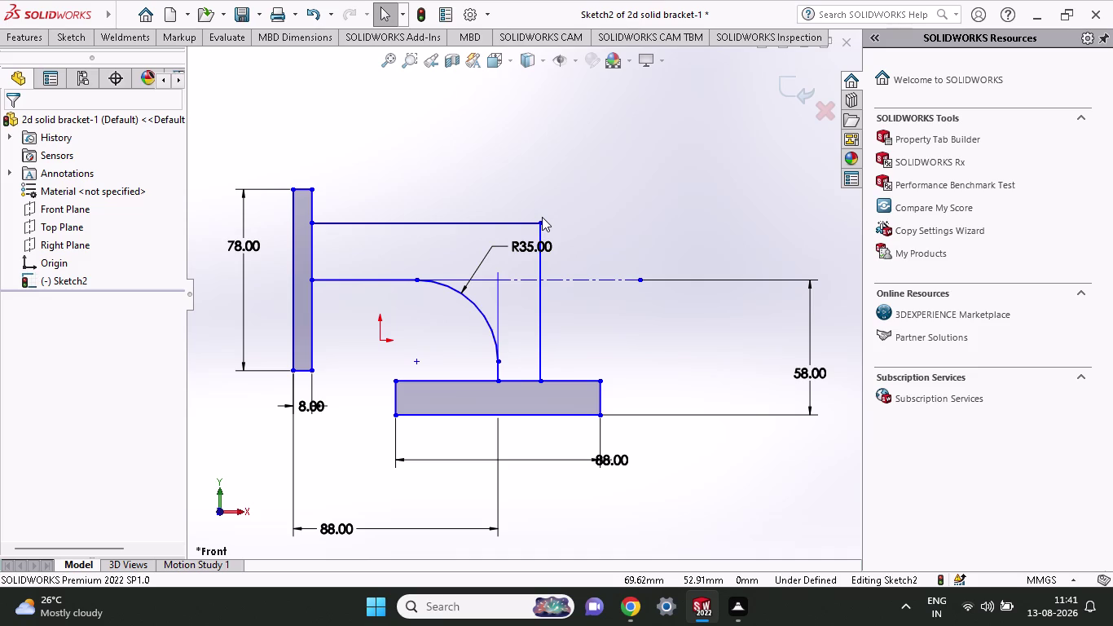
Dimension the upper arm line 13 mm above the centreline.
click(75, 36)
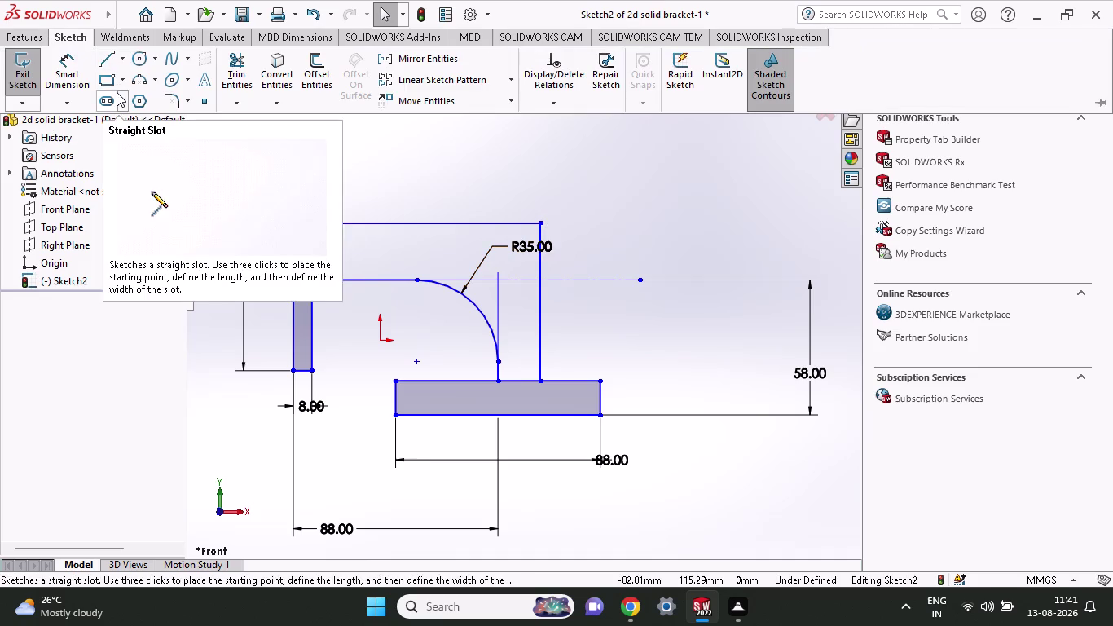
click(180, 100)
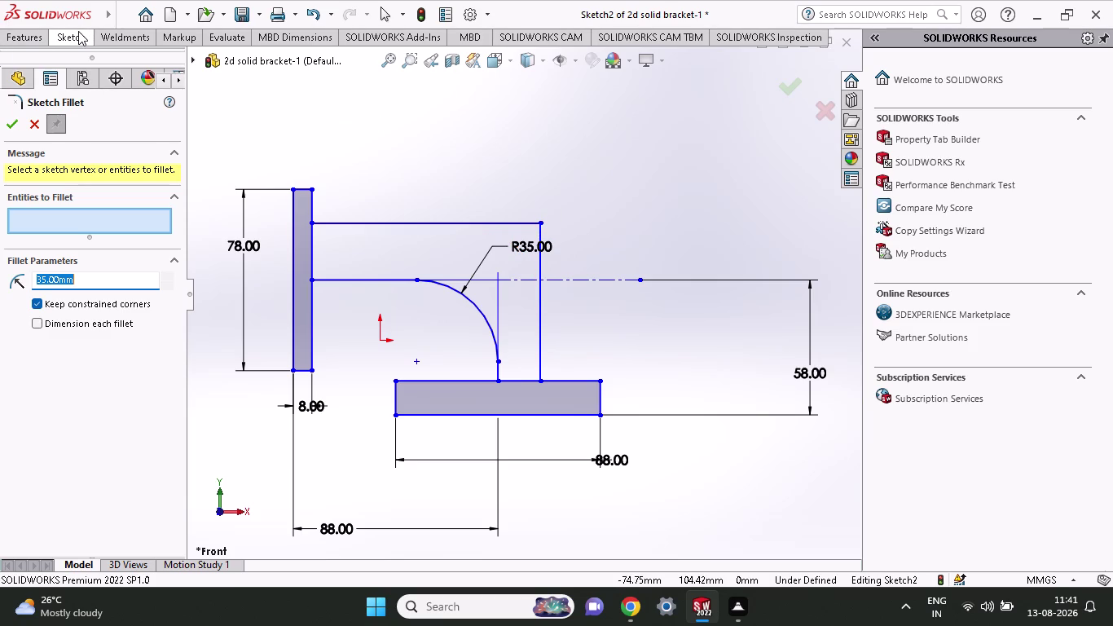
click(55, 37)
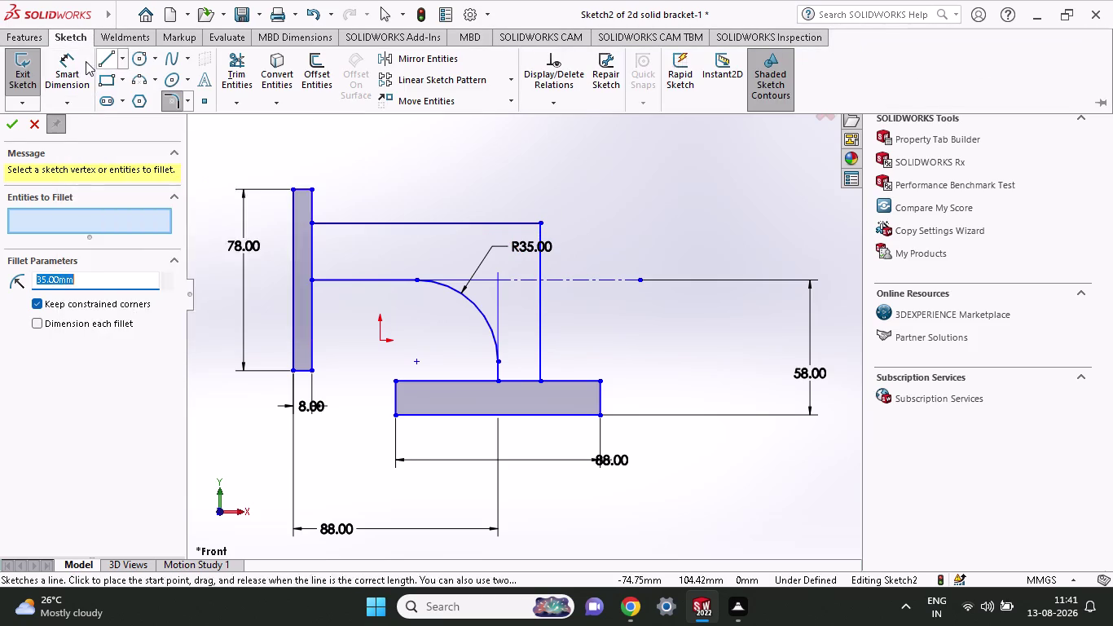
click(56, 62)
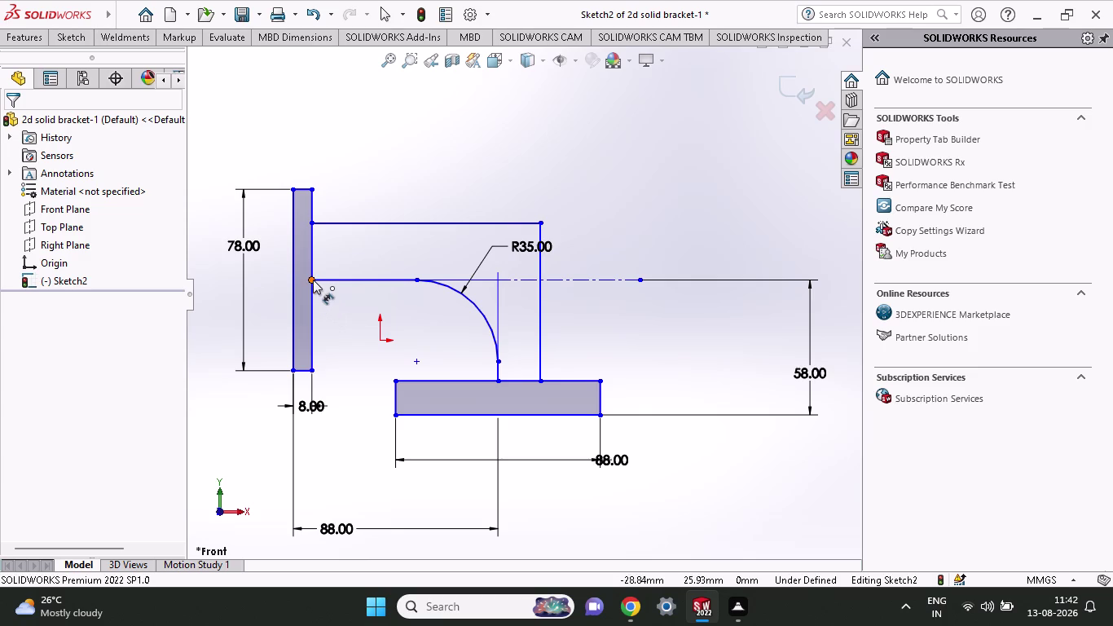
click(313, 279)
click(313, 226)
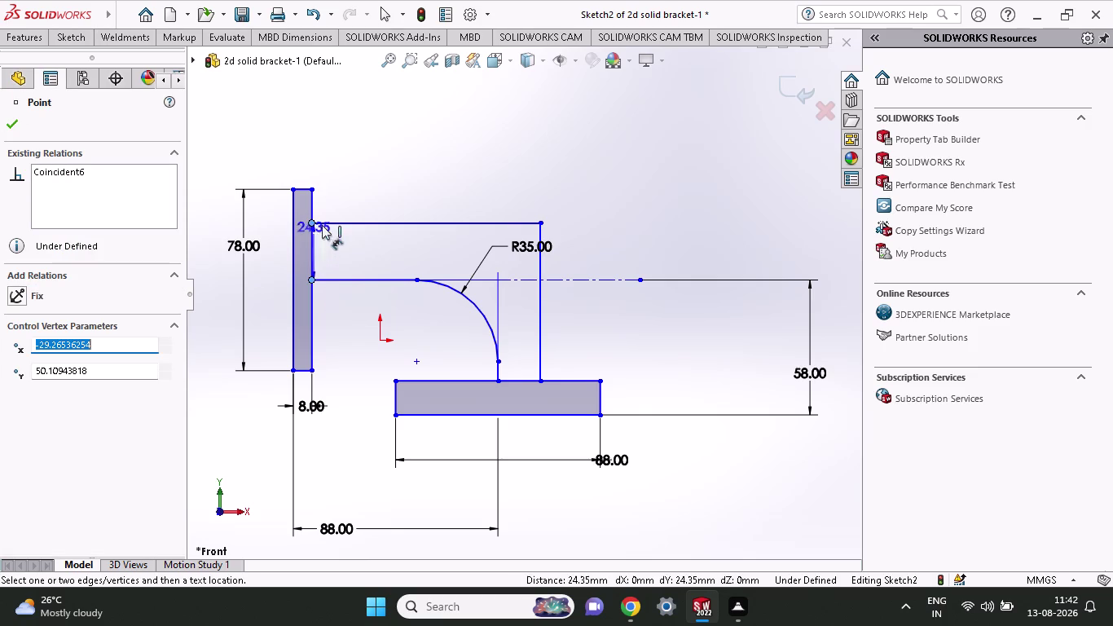
scroll(up, 3)
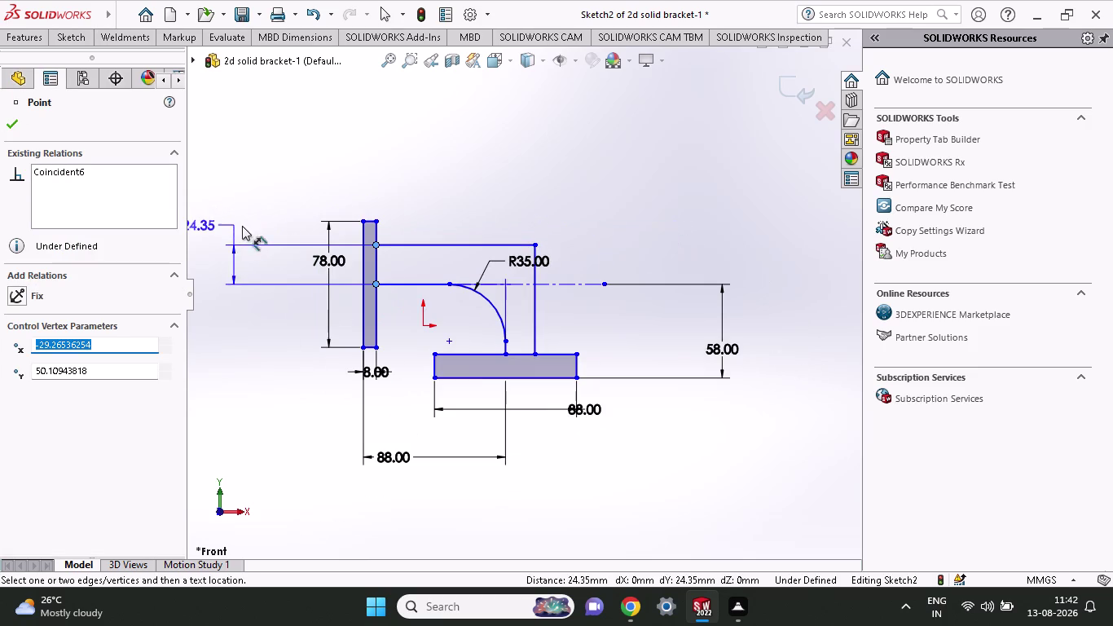
click(256, 229)
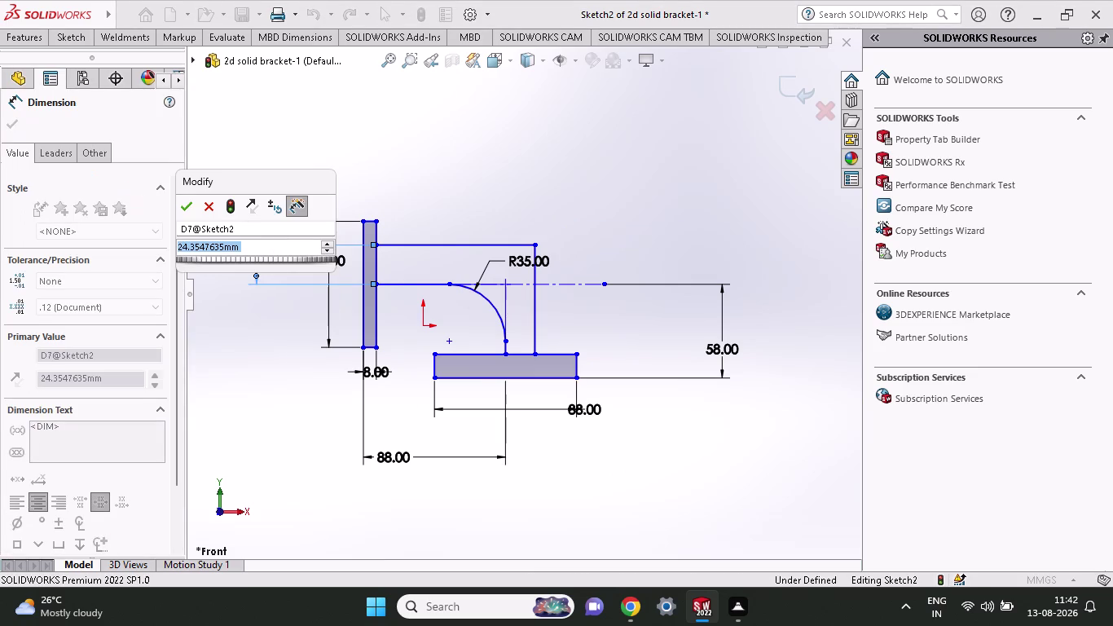
text(13)
key(Return)
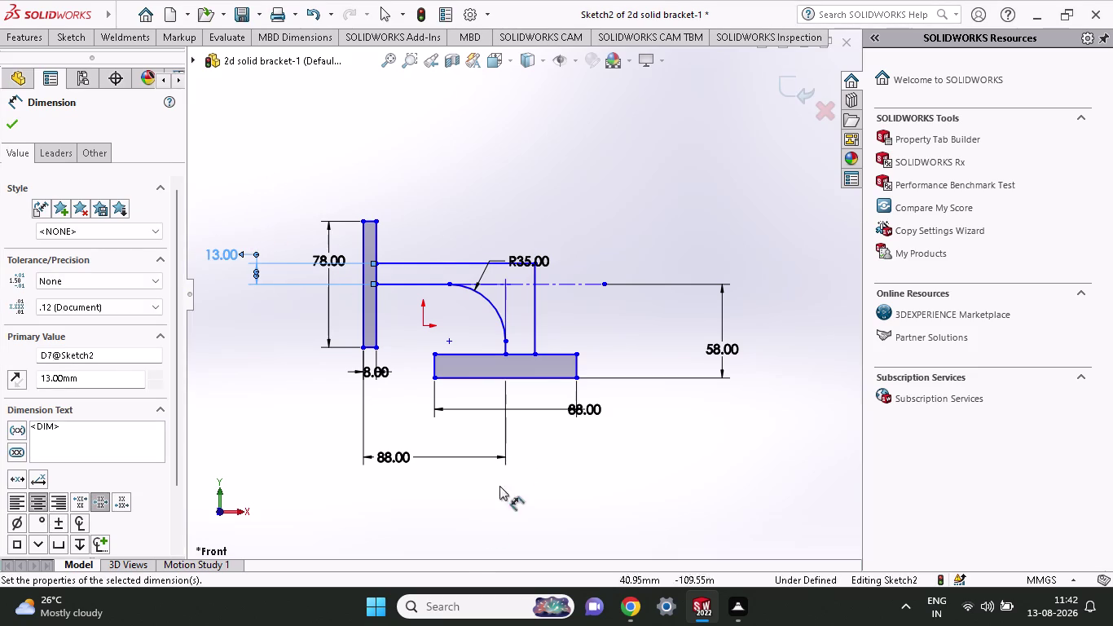
Space the two vertical arm lines 13 mm apart and move the R35 label above the sketch.
click(509, 358)
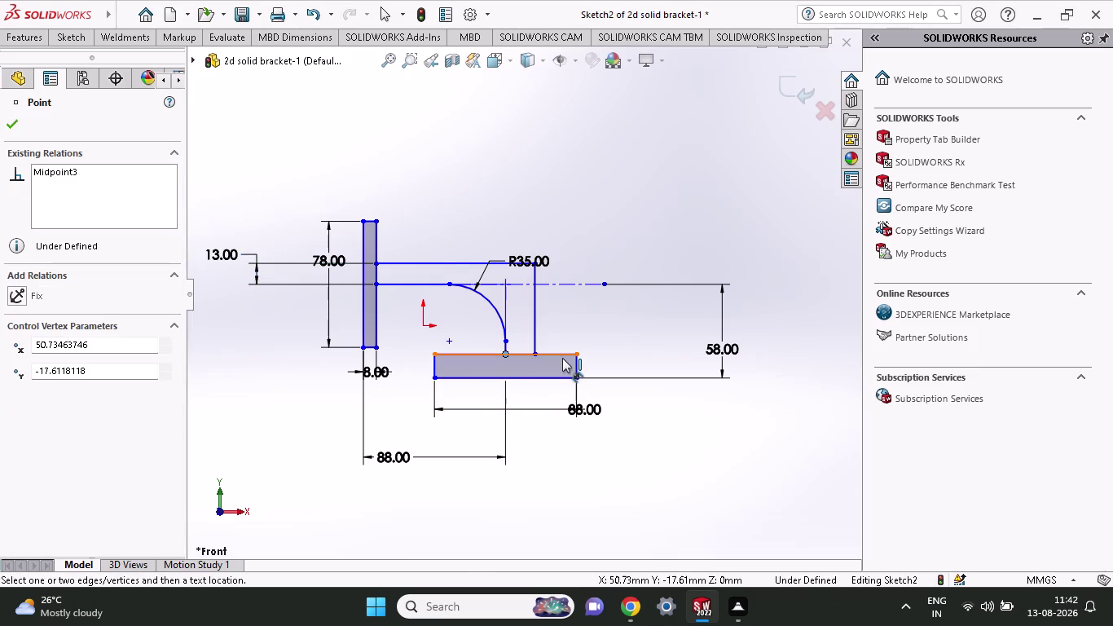
click(531, 354)
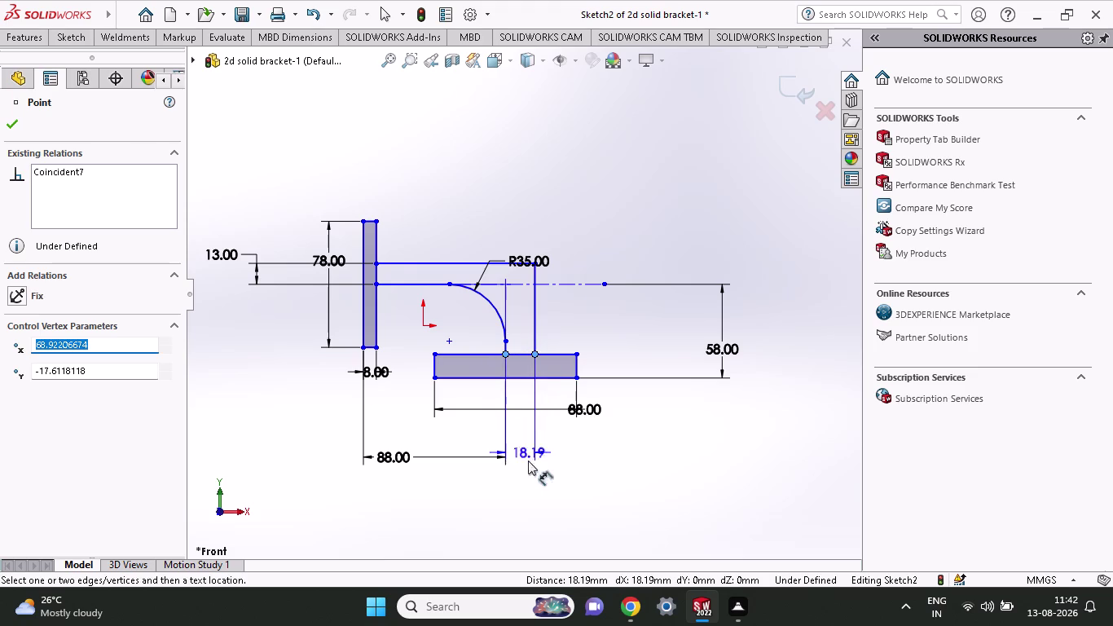
click(519, 511)
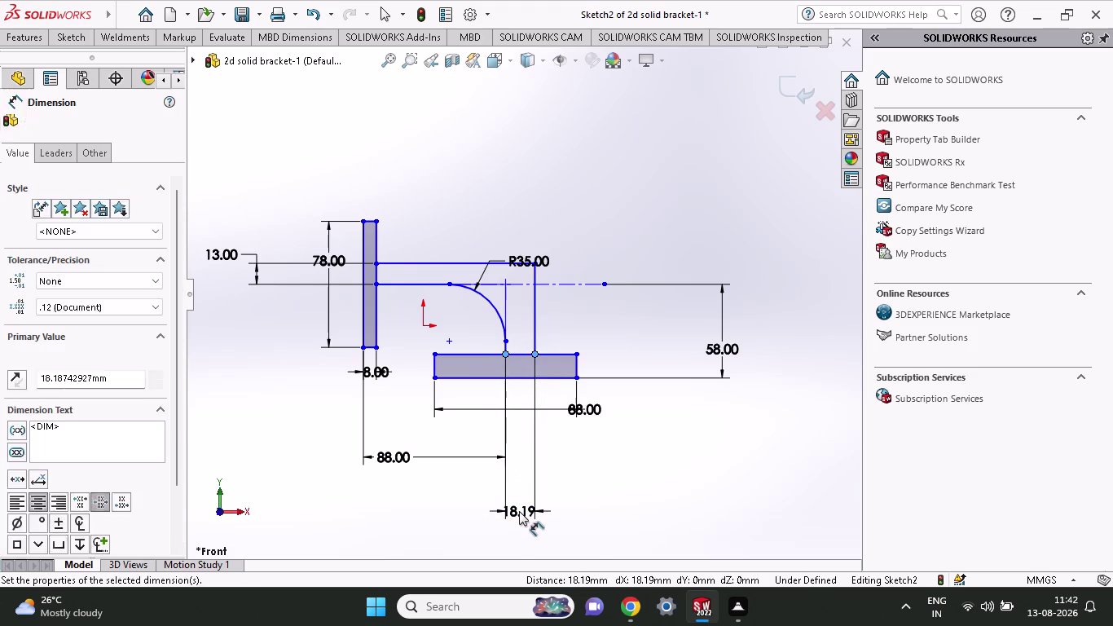
key(1)
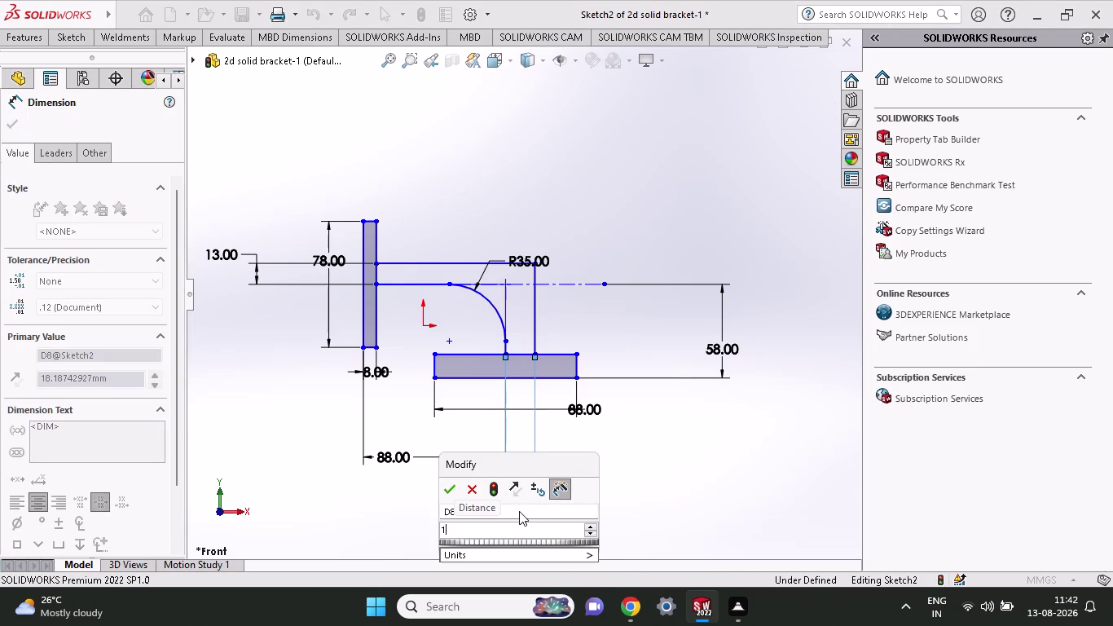
key(3)
key(Return)
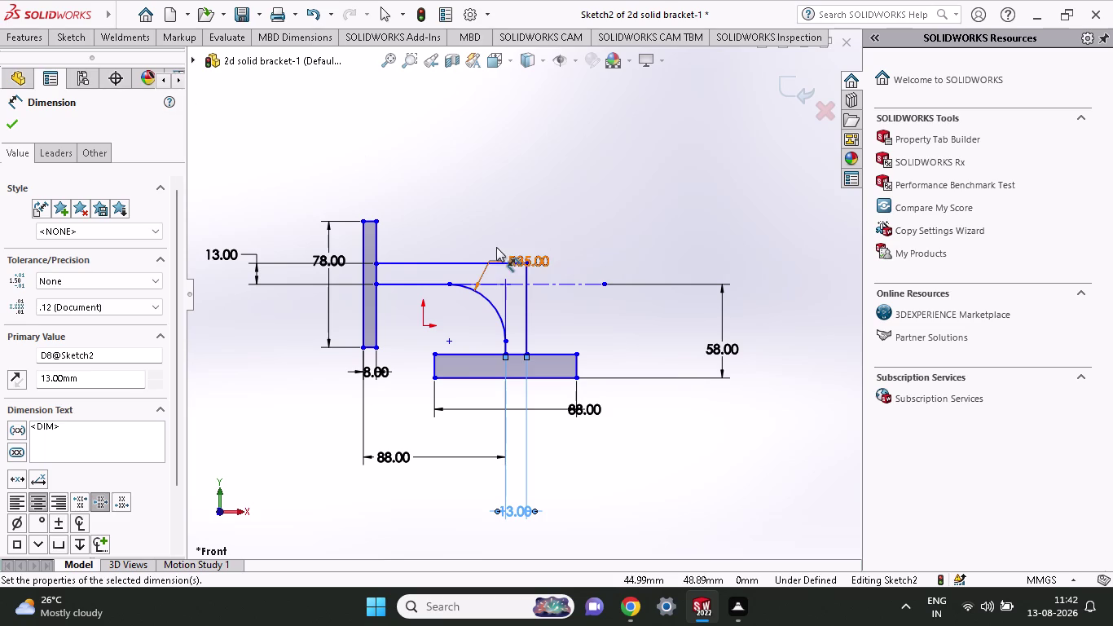
drag(533, 258, 408, 140)
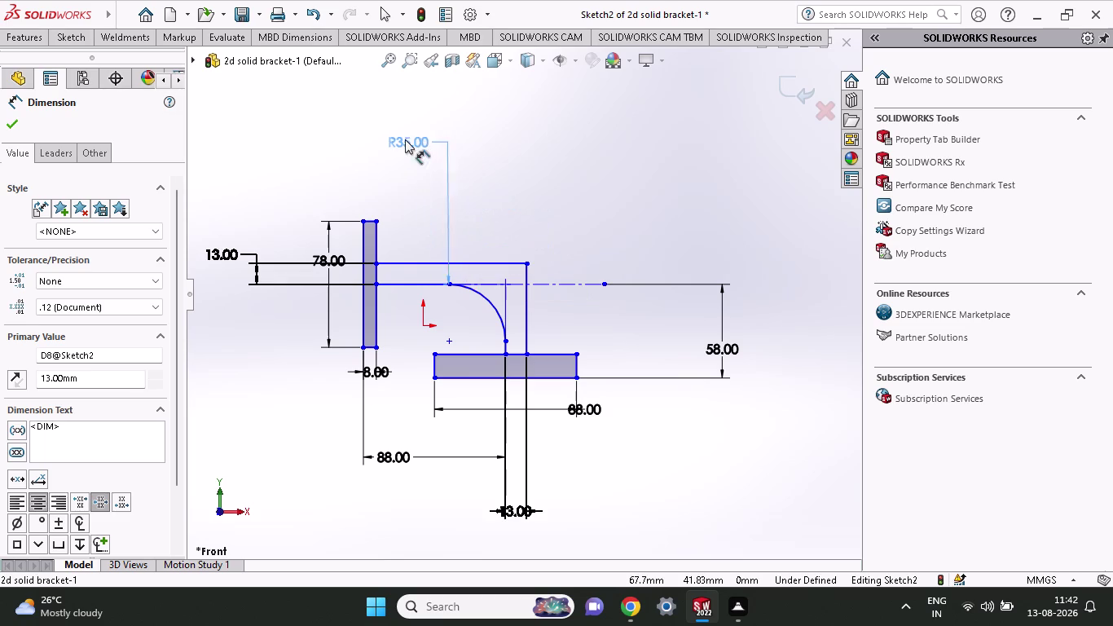
drag(408, 139, 421, 151)
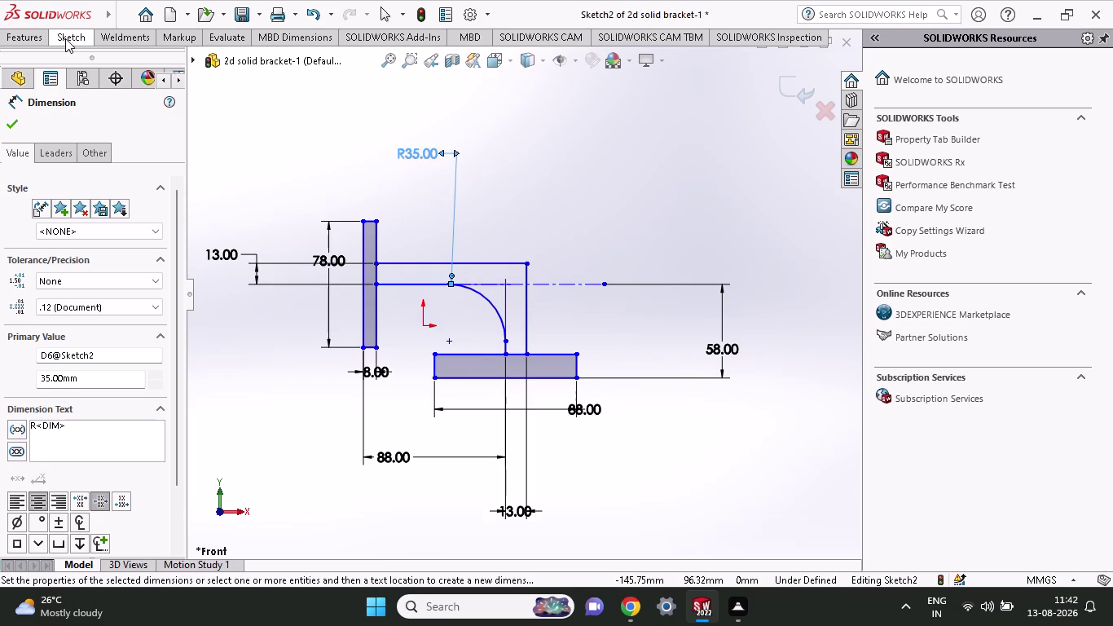
Fillet the arm's outer corner at 35 mm radius and zoom to inspect it.
click(65, 39)
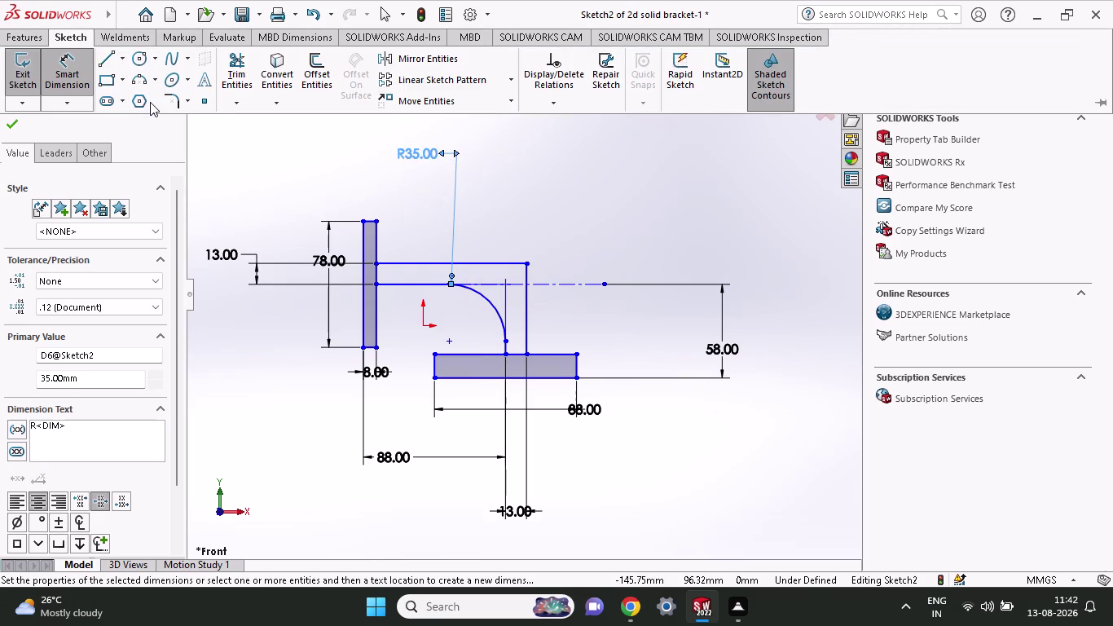
click(111, 31)
click(77, 32)
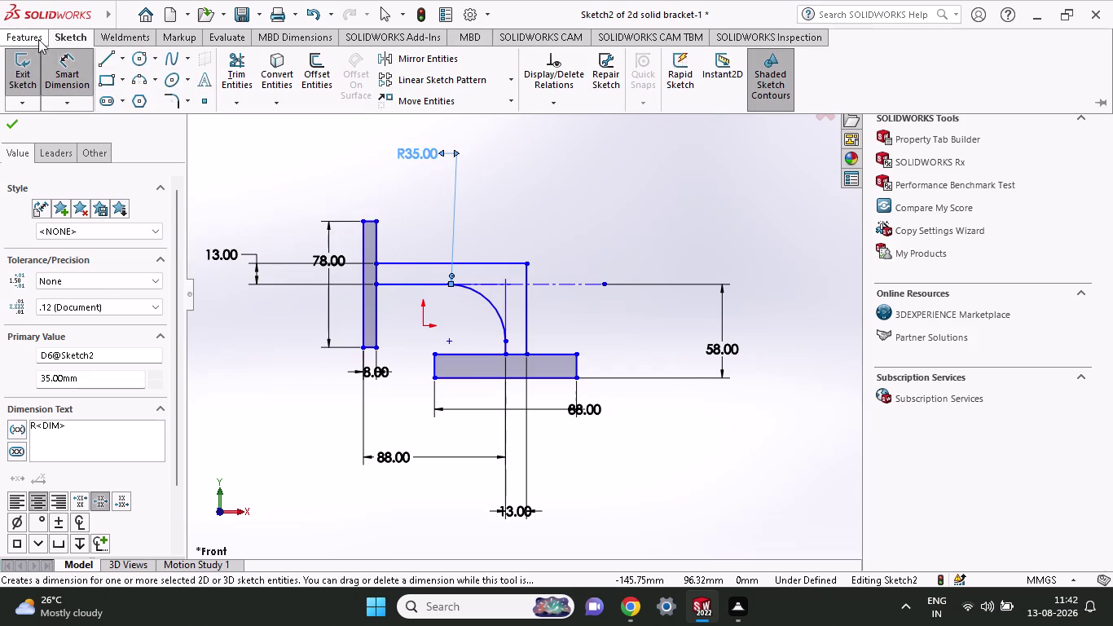
click(71, 56)
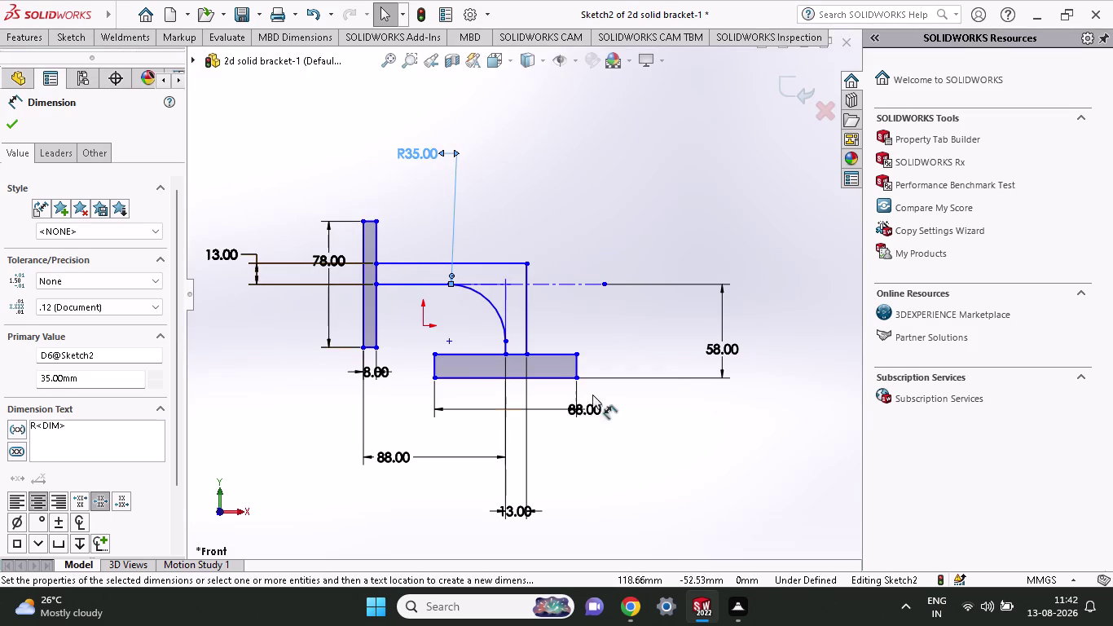
click(64, 39)
click(166, 109)
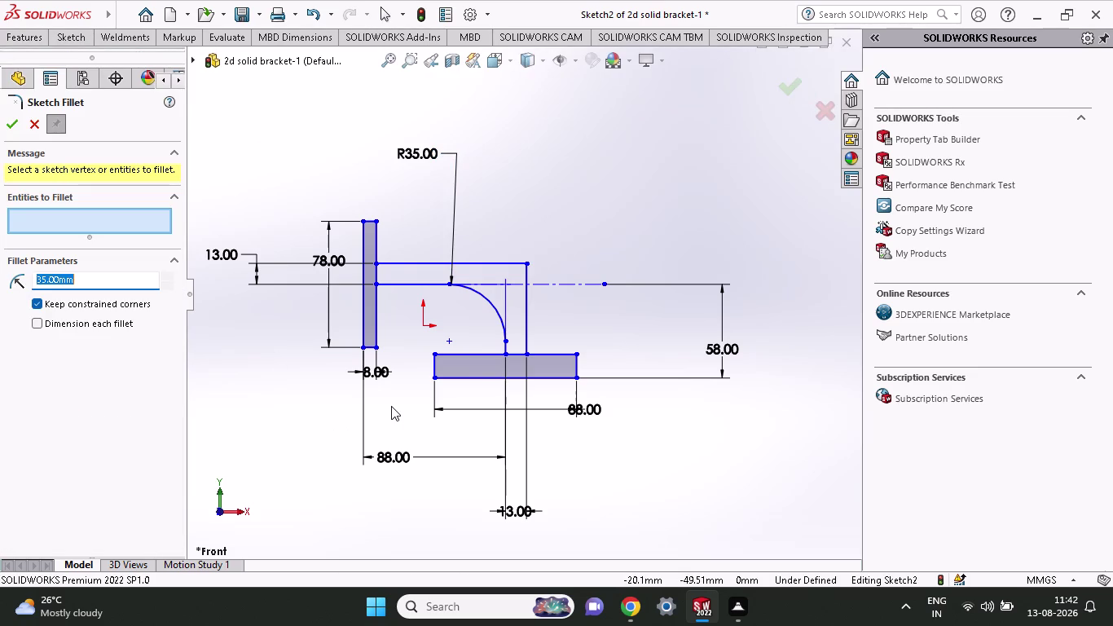
click(527, 262)
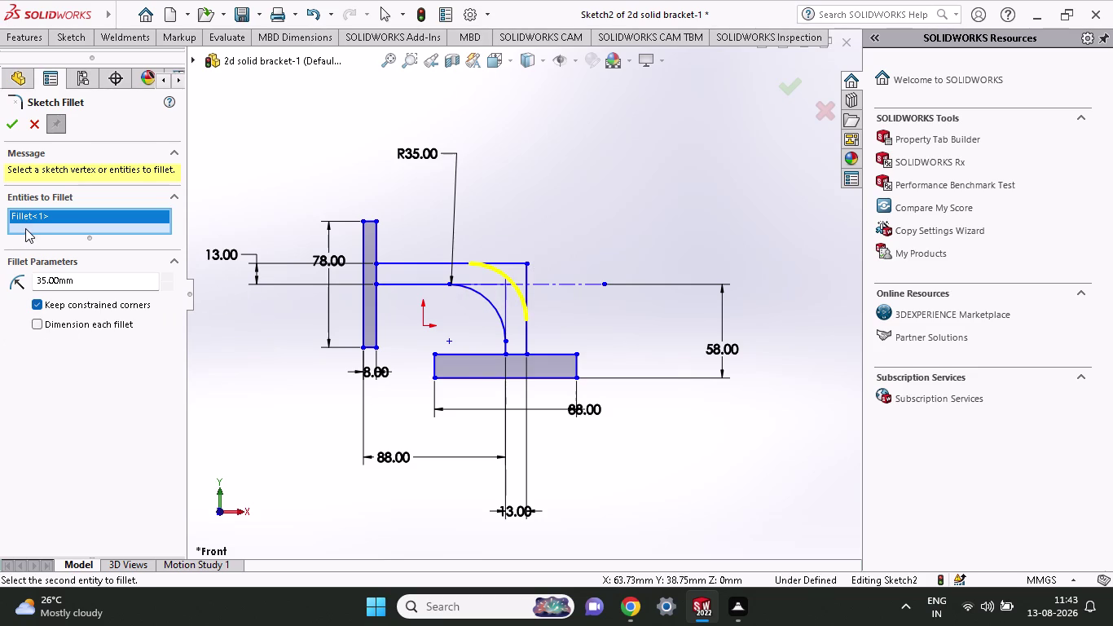
click(7, 117)
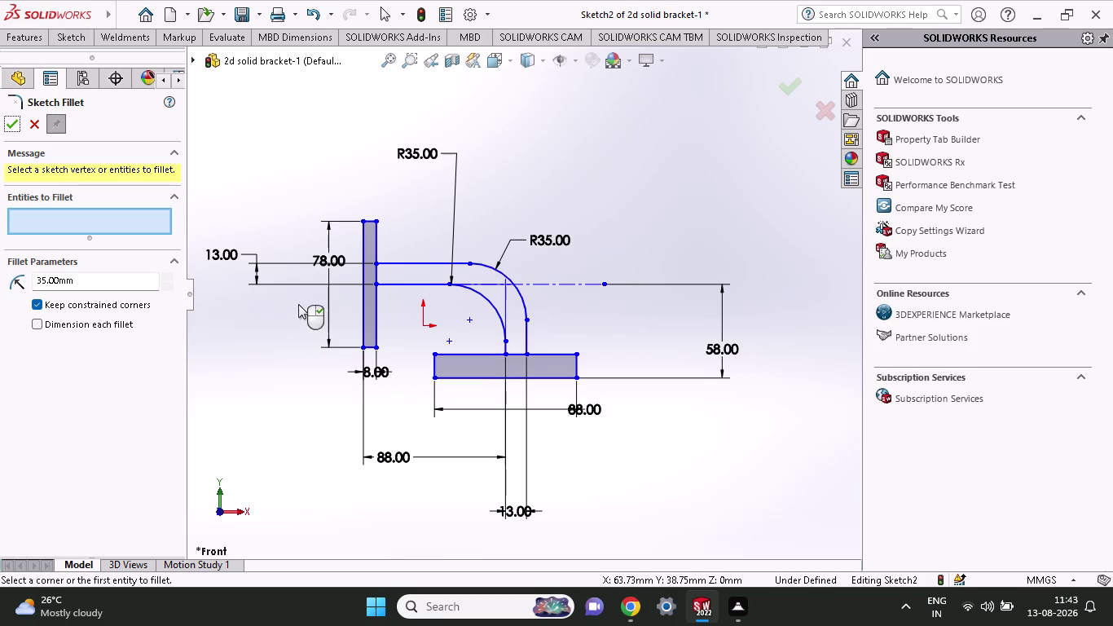
scroll(down, 3)
scroll(down, 3)
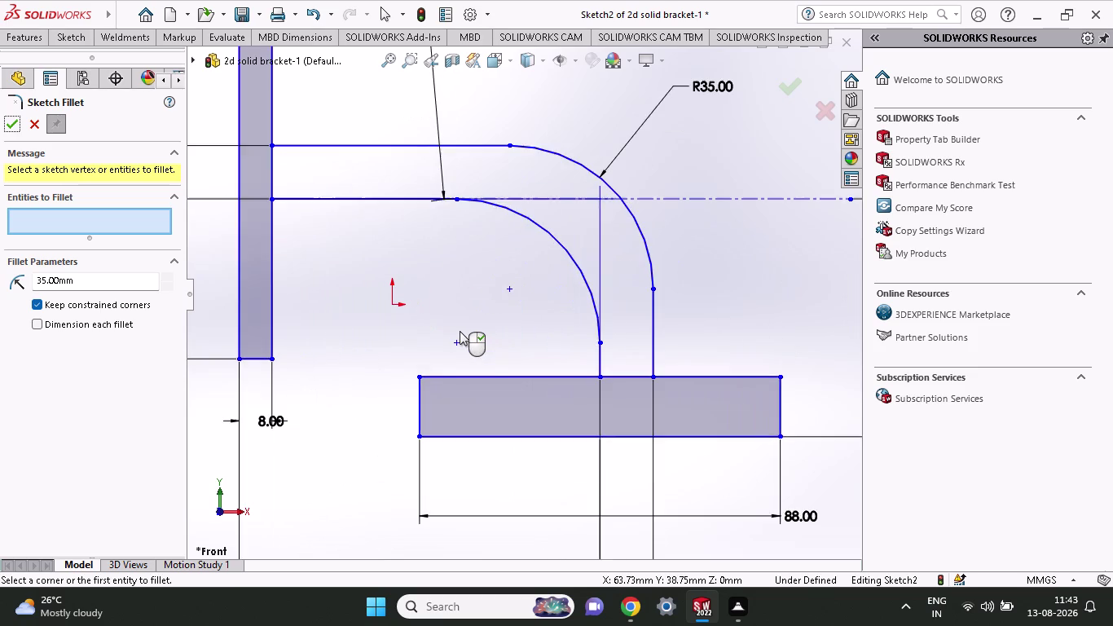
scroll(up, 3)
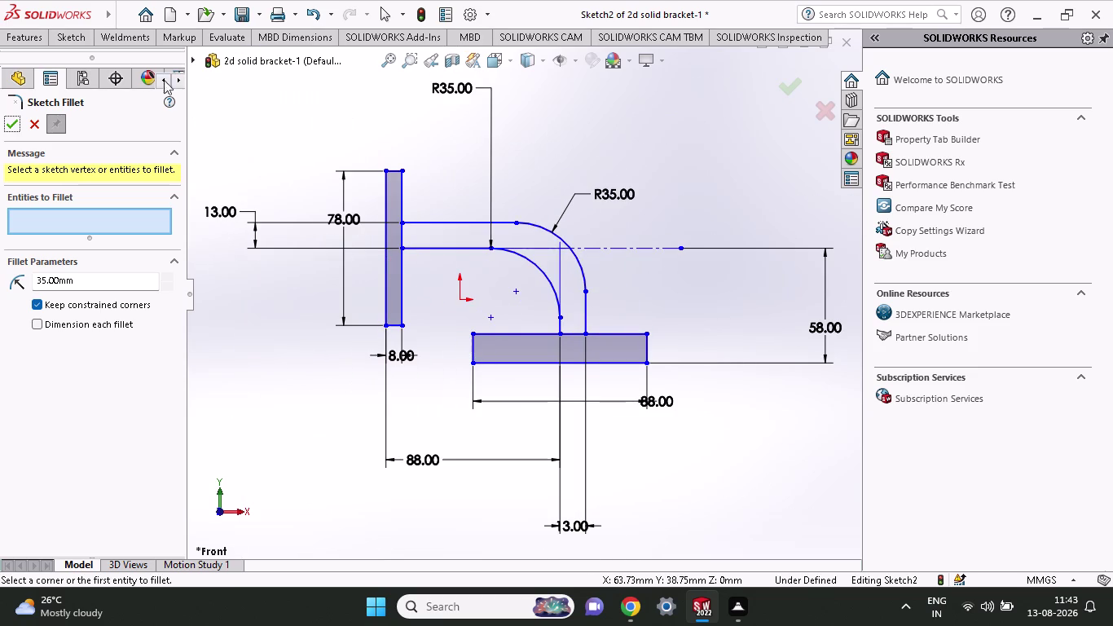
click(53, 36)
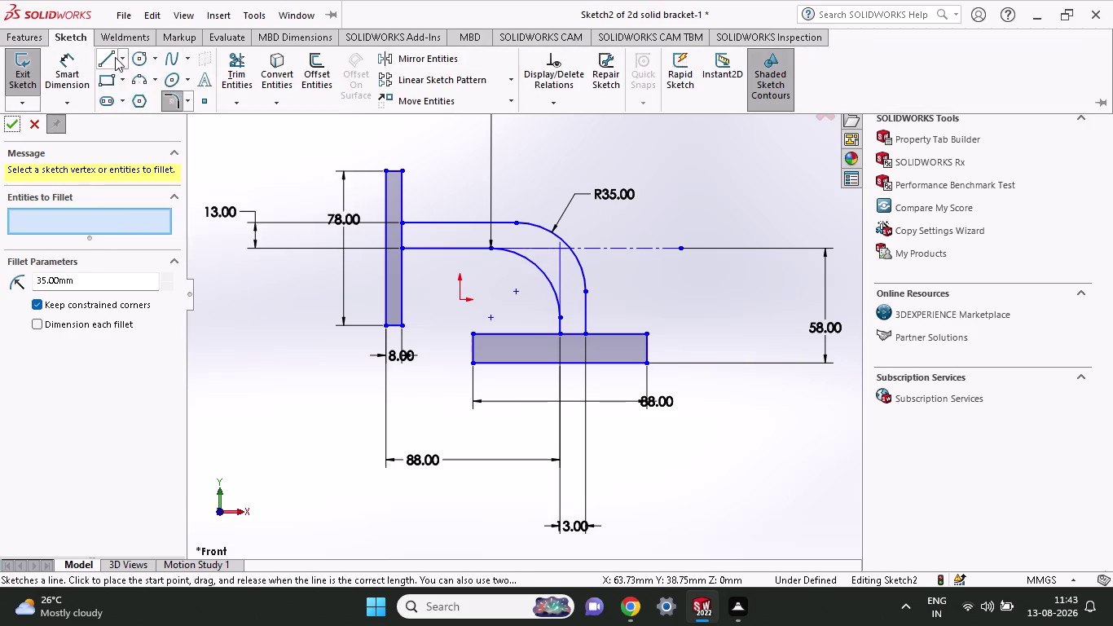
Draw a horizontal line from the vertical plate under the arm, turning down to the base plate.
click(110, 59)
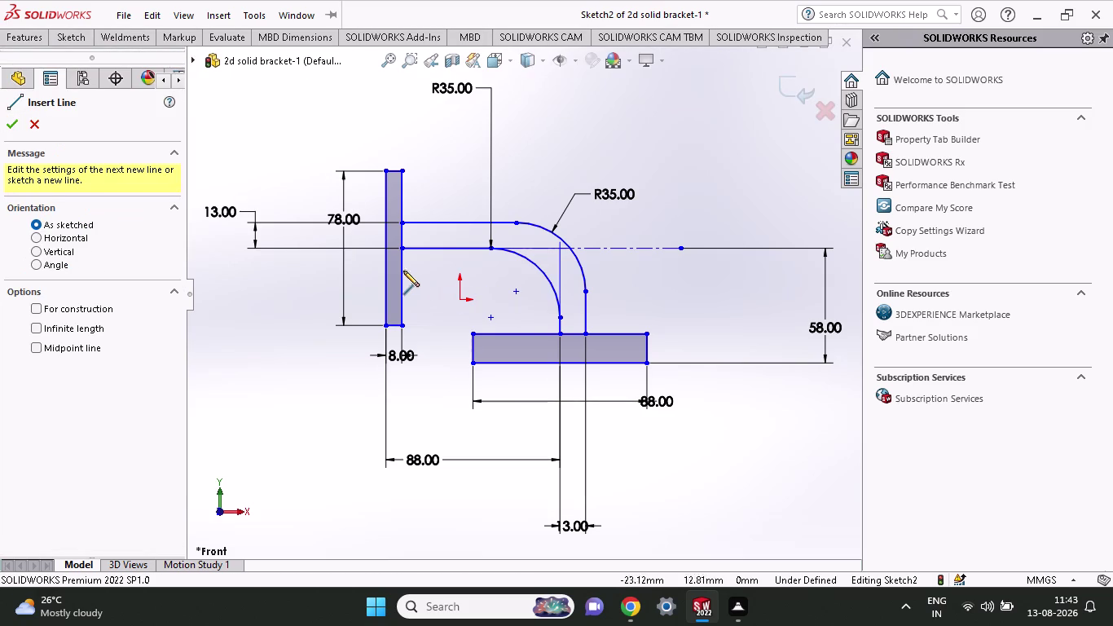
click(400, 269)
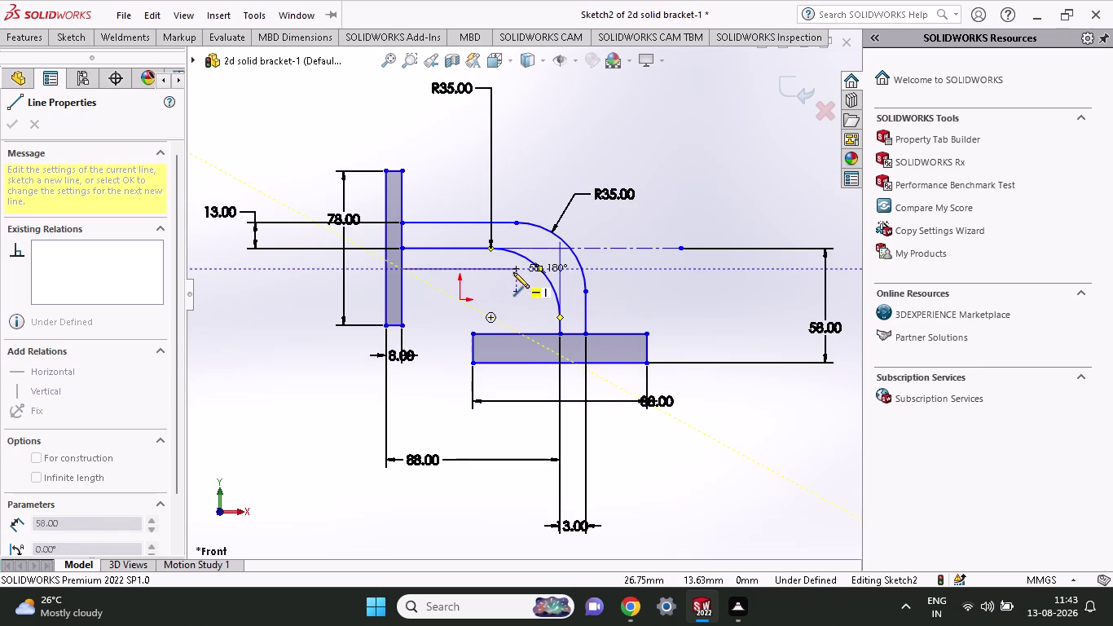
click(514, 272)
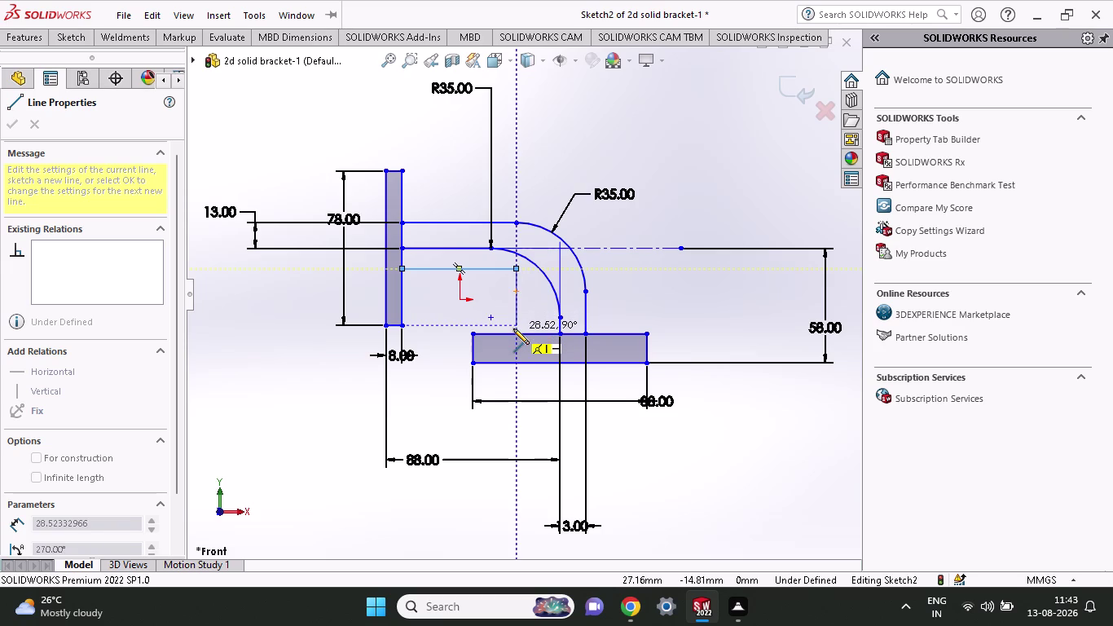
click(513, 331)
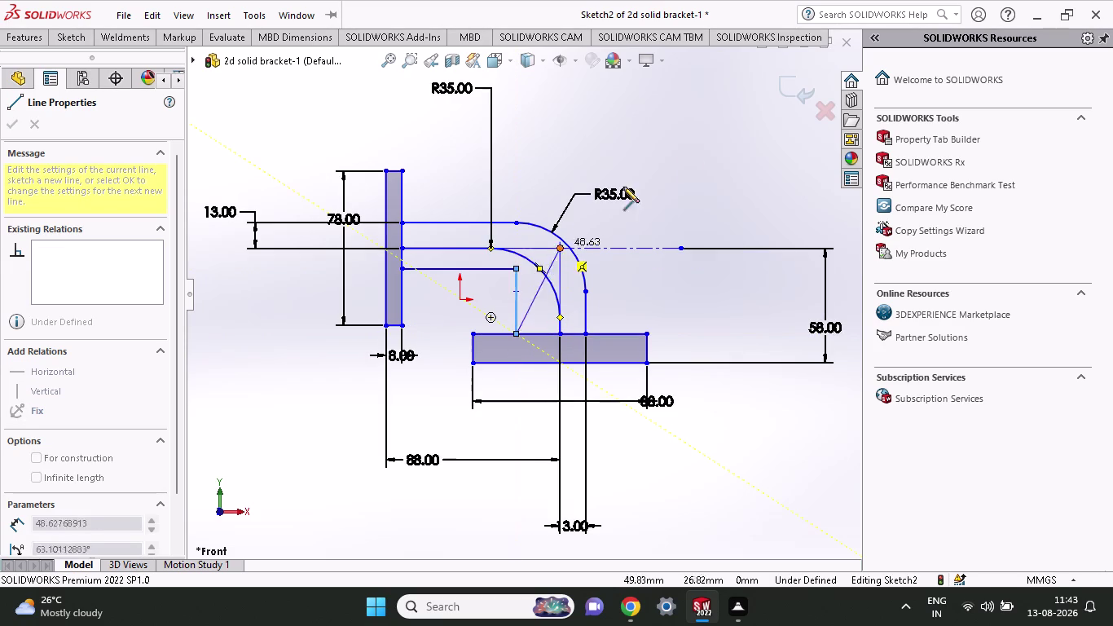
right_click(659, 216)
click(690, 233)
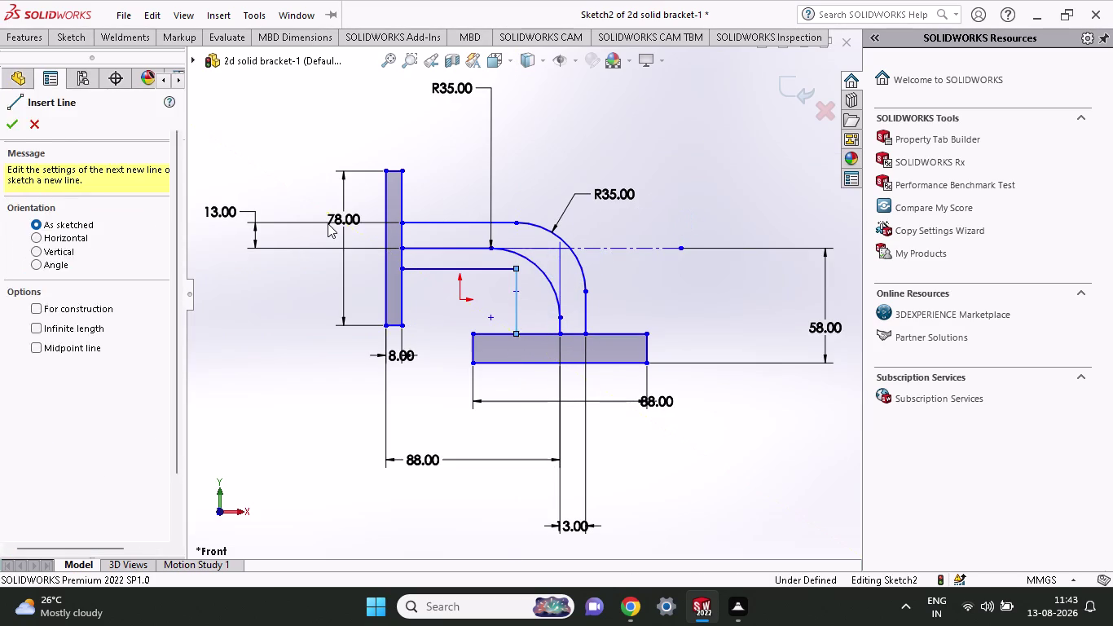
click(71, 29)
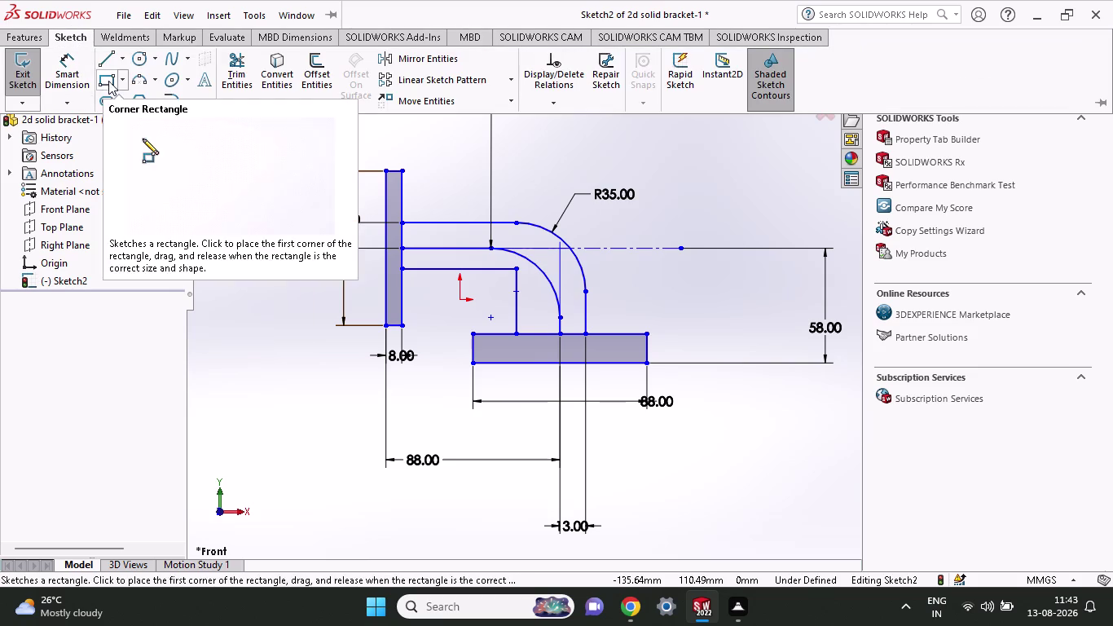
Dimension the lower arm line 13 mm from the middle arm line.
click(75, 66)
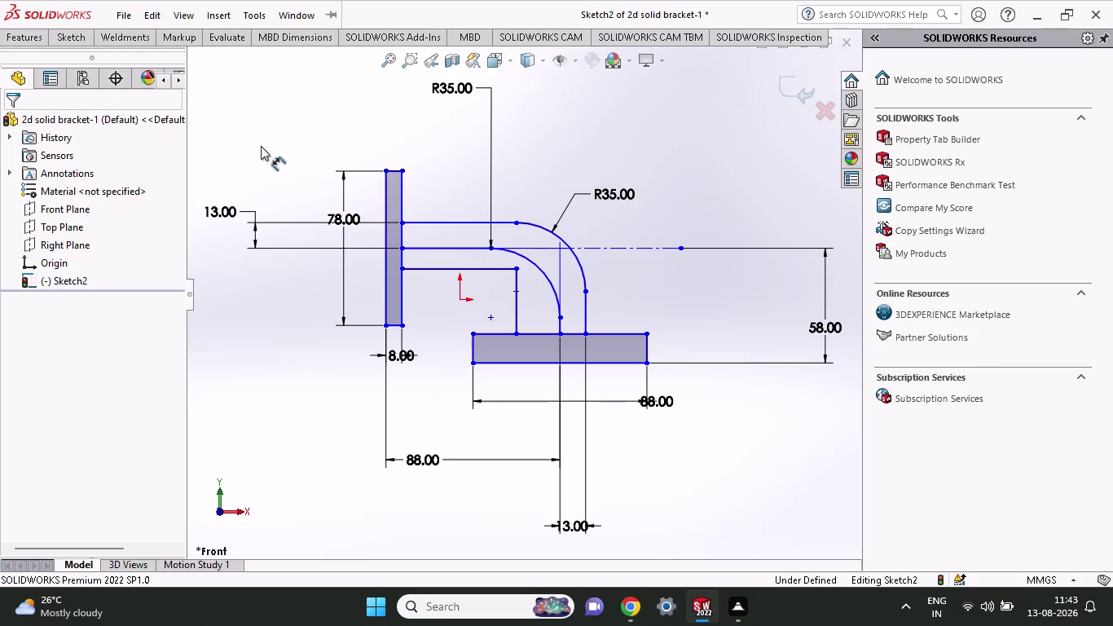
click(401, 272)
click(401, 248)
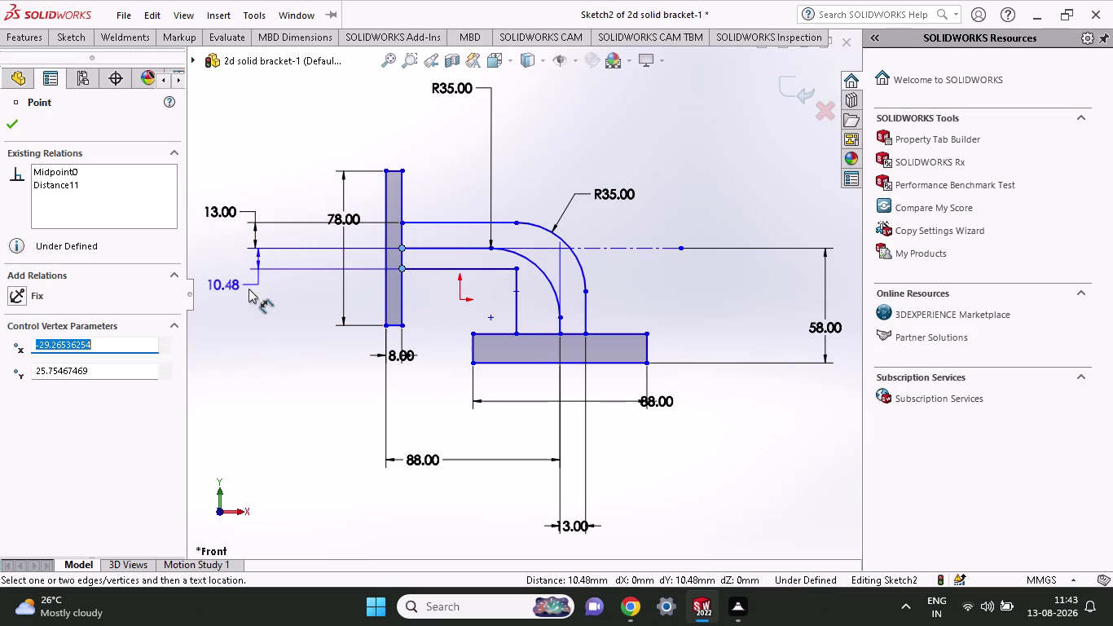
click(269, 311)
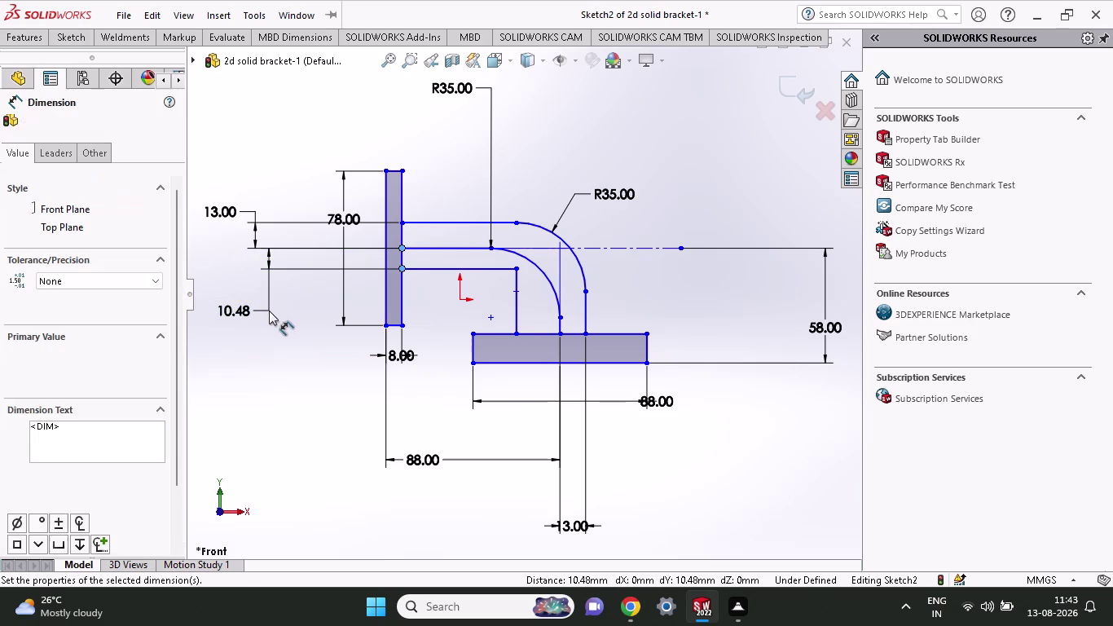
text(13)
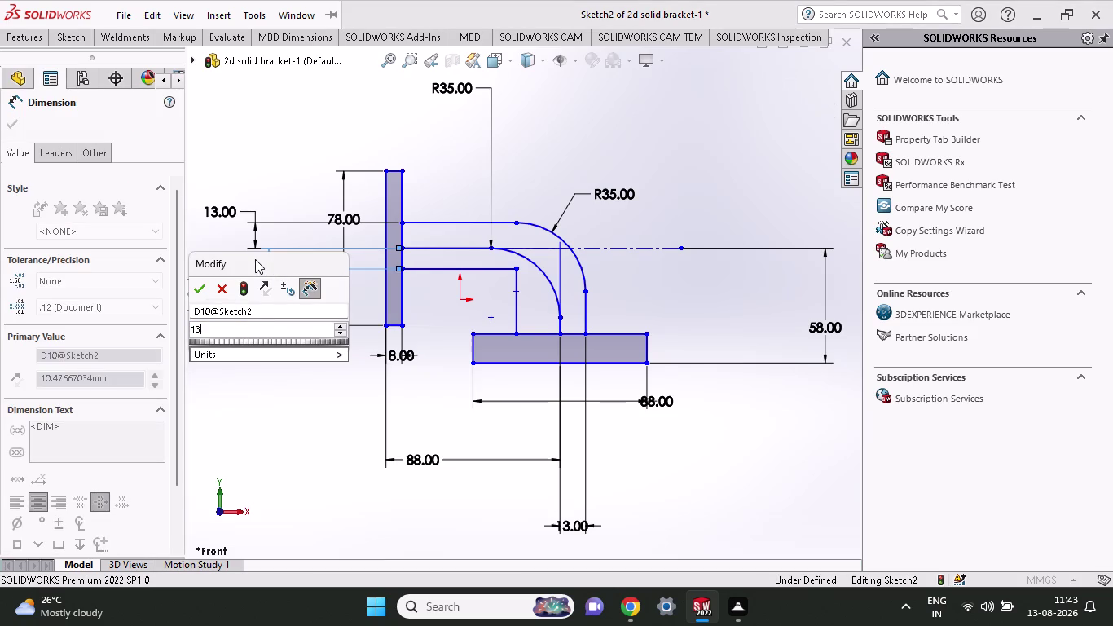
key(Return)
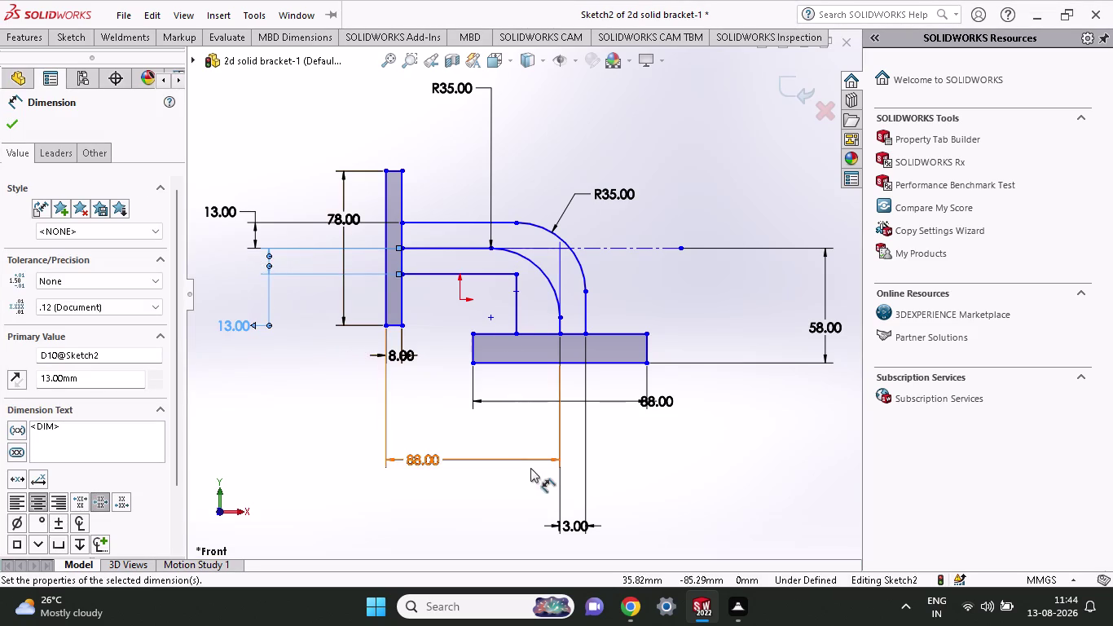
Try two 22 mm dimensions to the base plate, rejecting both as over-defining.
click(513, 333)
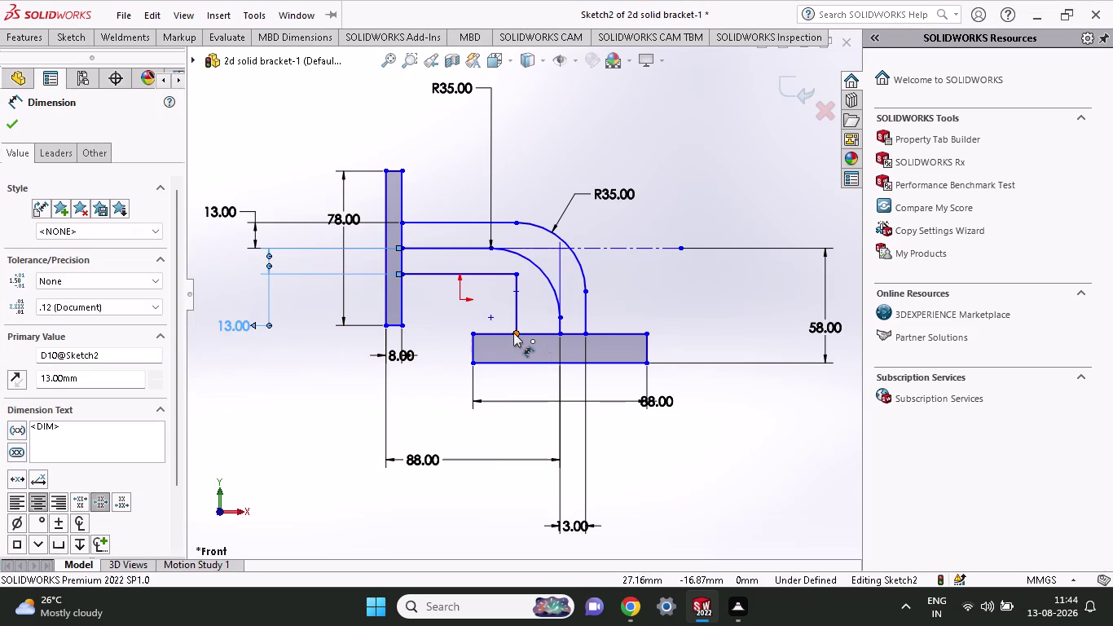
click(556, 335)
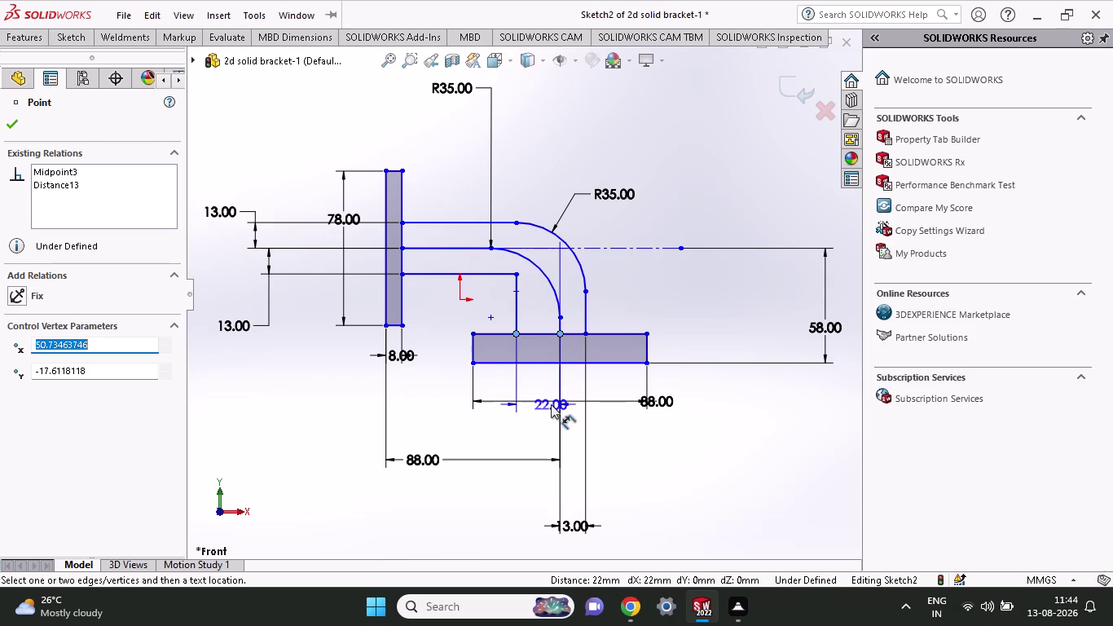
click(530, 498)
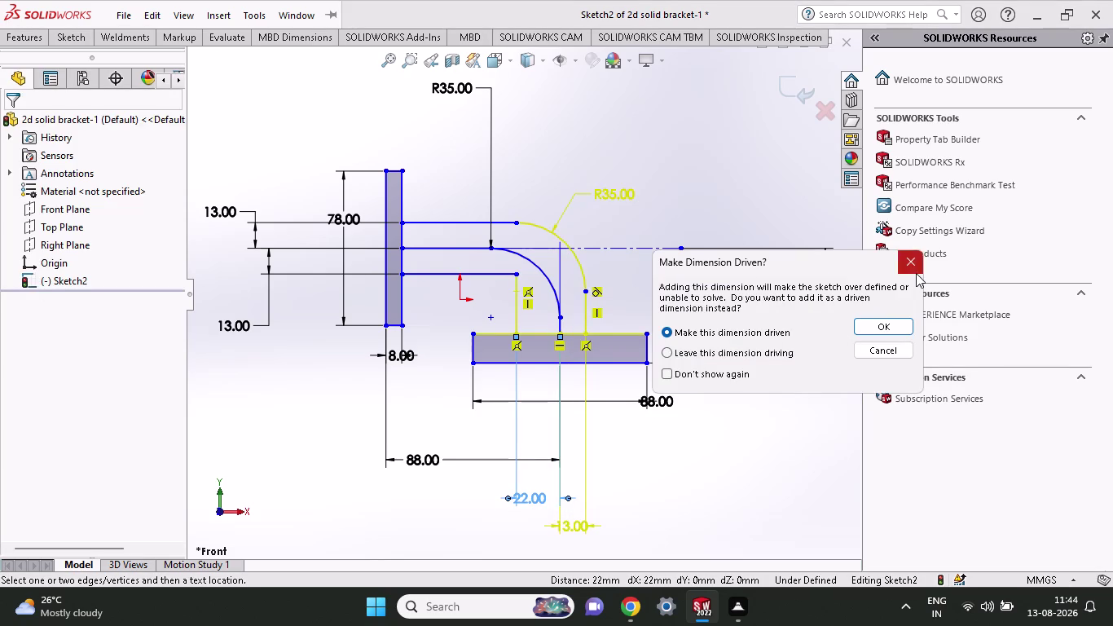
click(916, 273)
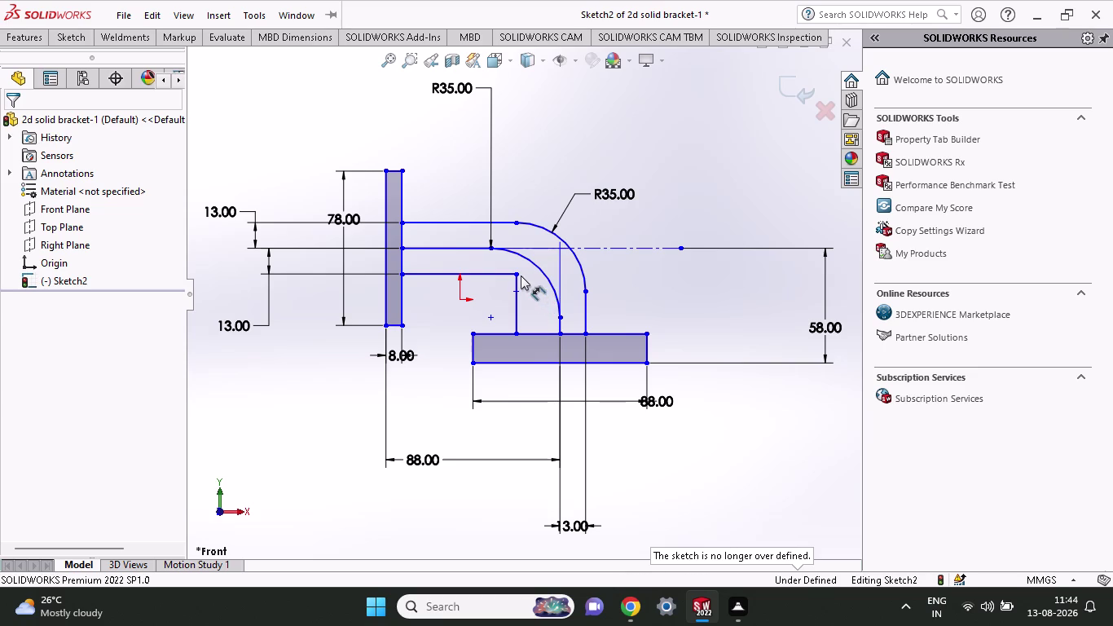
click(520, 275)
click(563, 330)
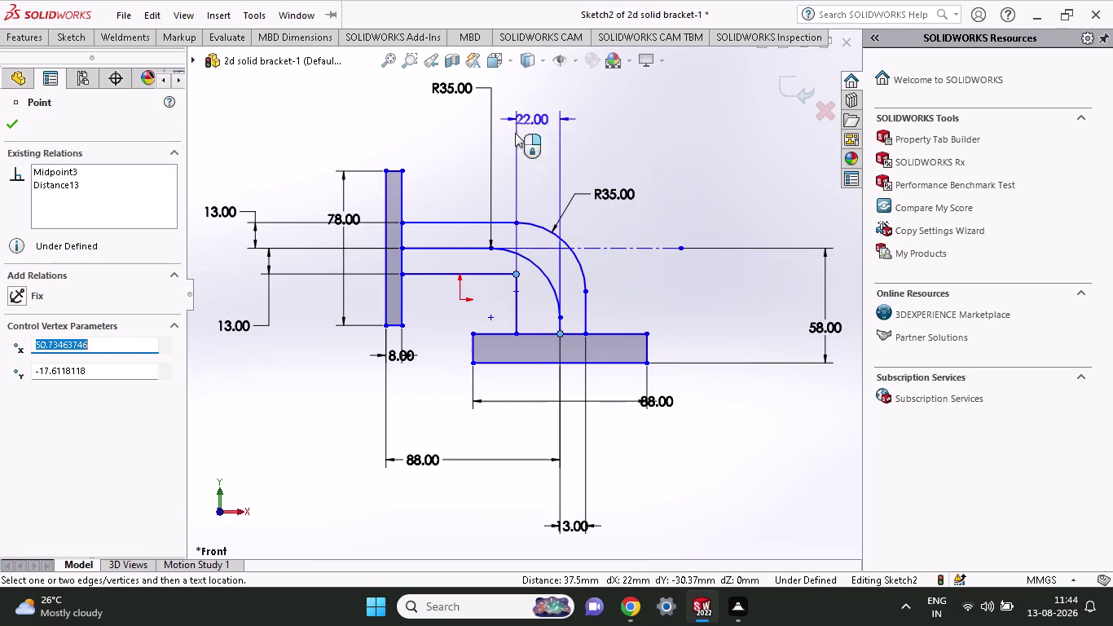
click(533, 123)
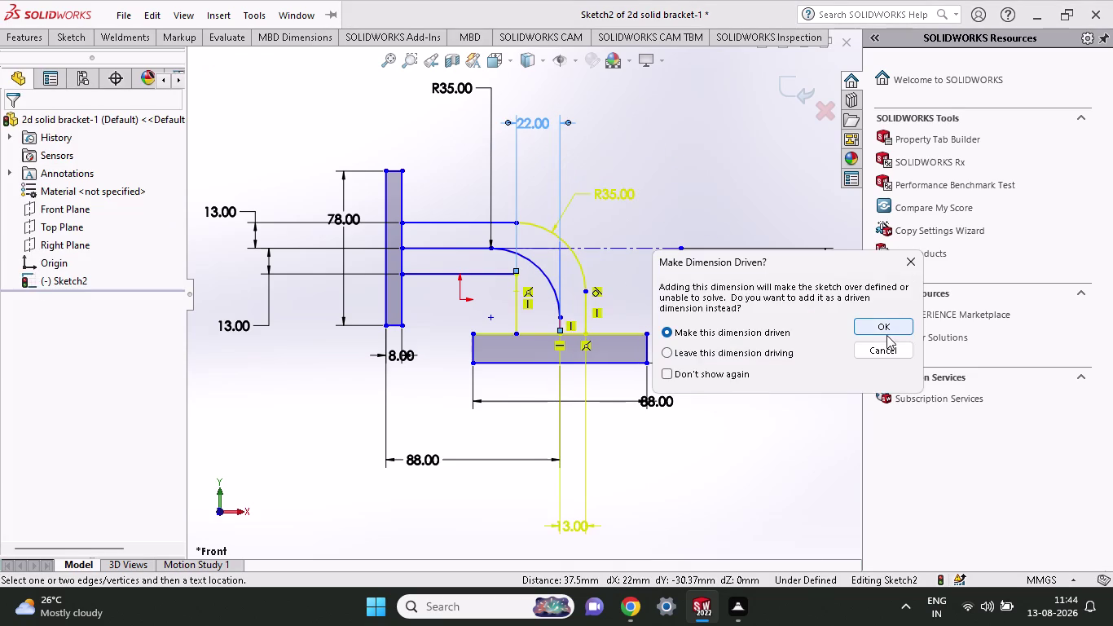
click(912, 259)
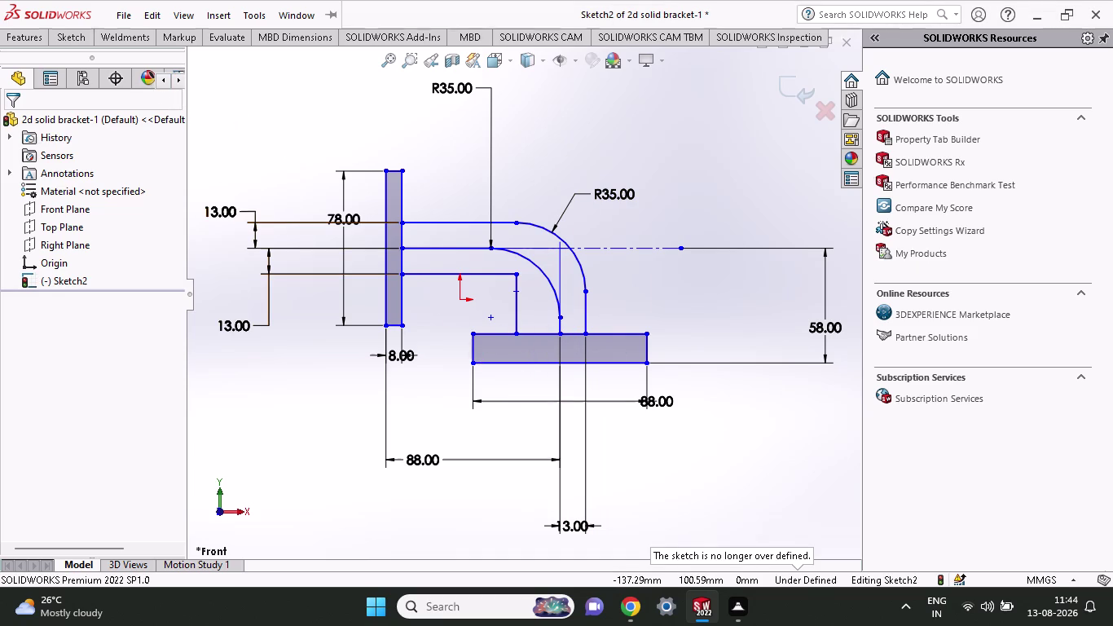
click(69, 32)
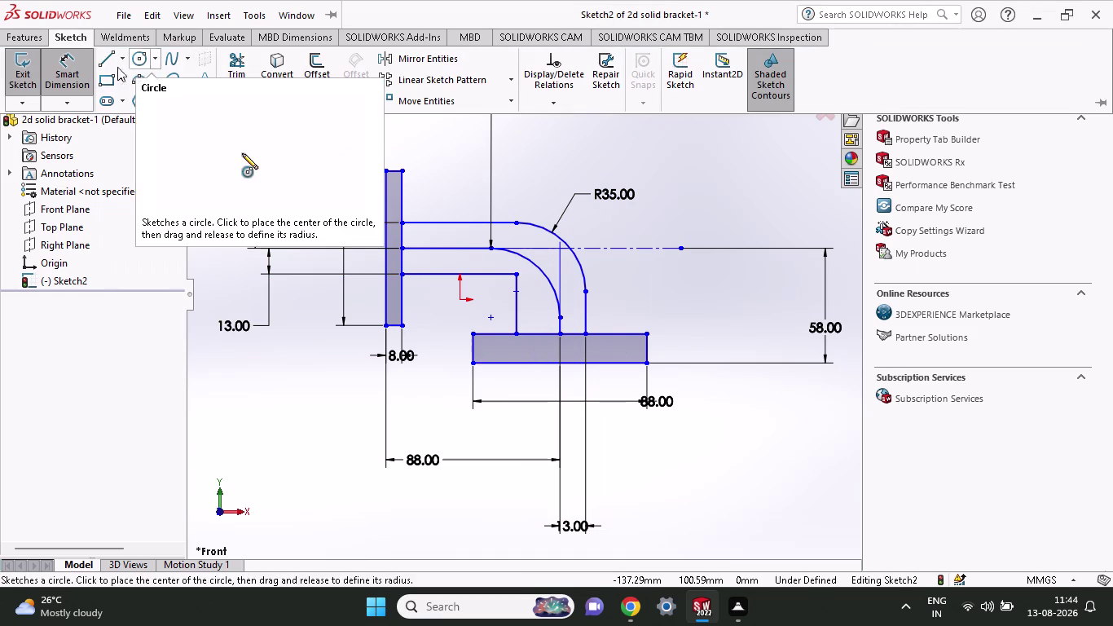
click(81, 72)
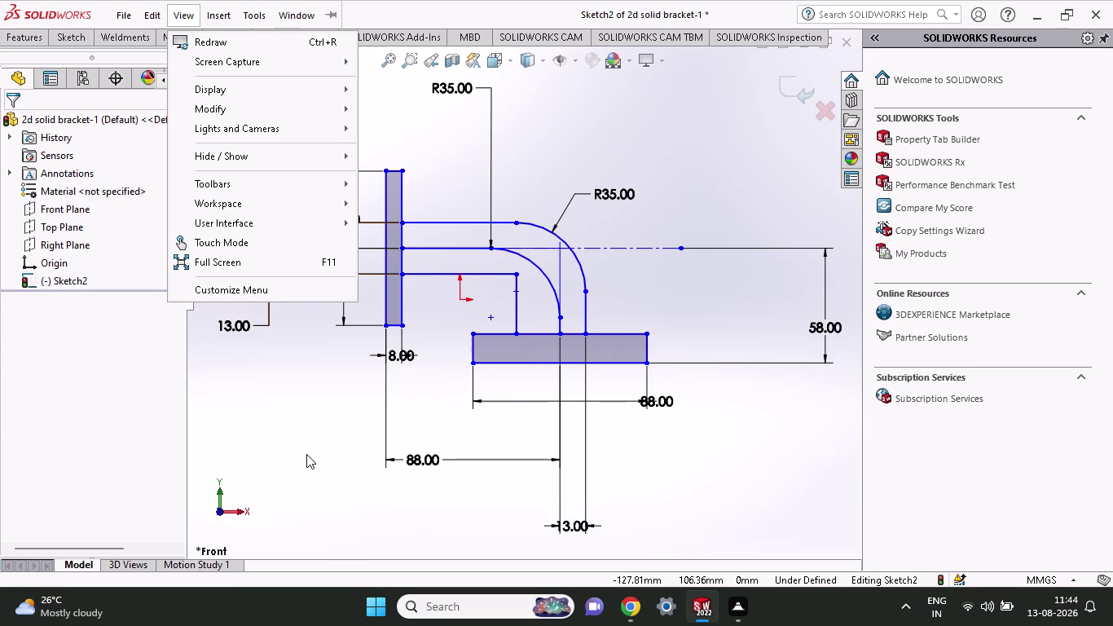
click(310, 404)
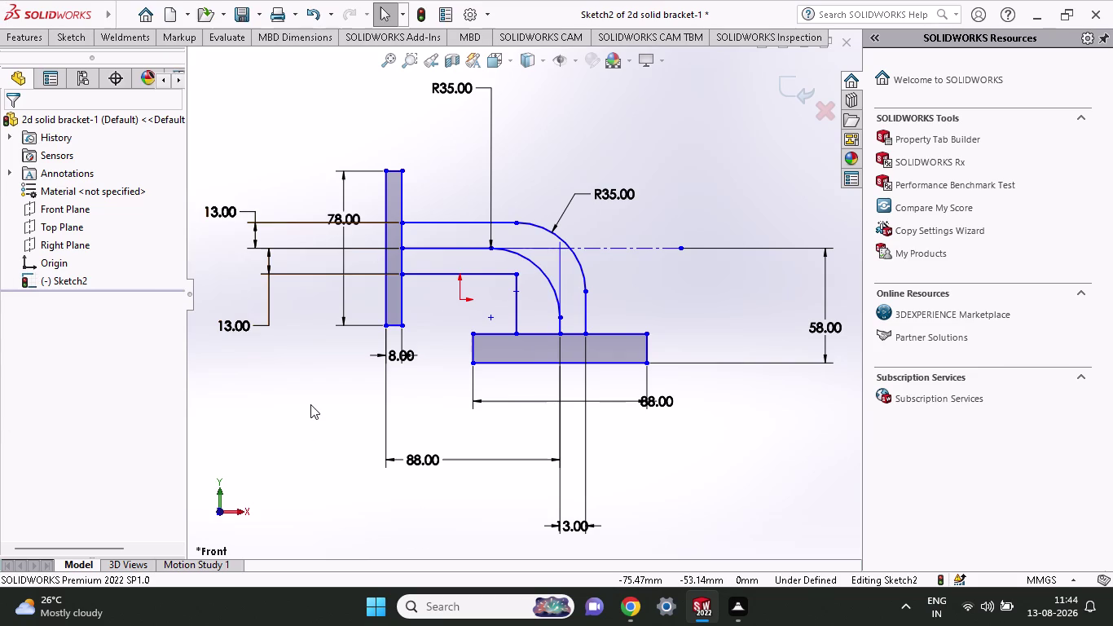
Undo the lower arm line, its short vertical and its 13 mm dimension, then reactivate Line.
key(ctrl+z)
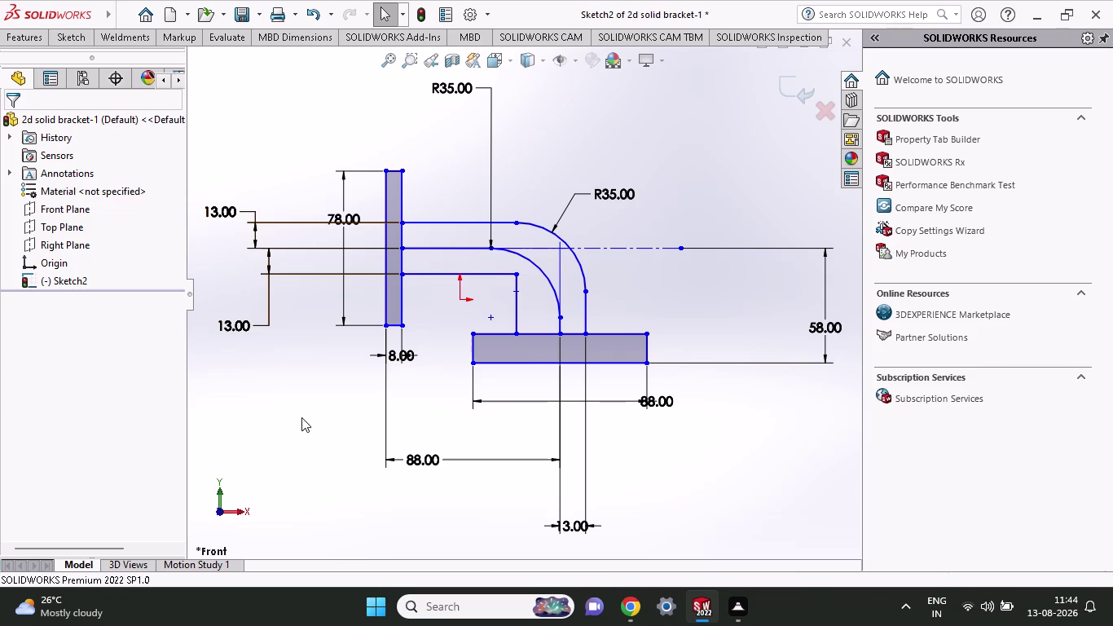
key(ctrl+z)
key(ctrl+z)
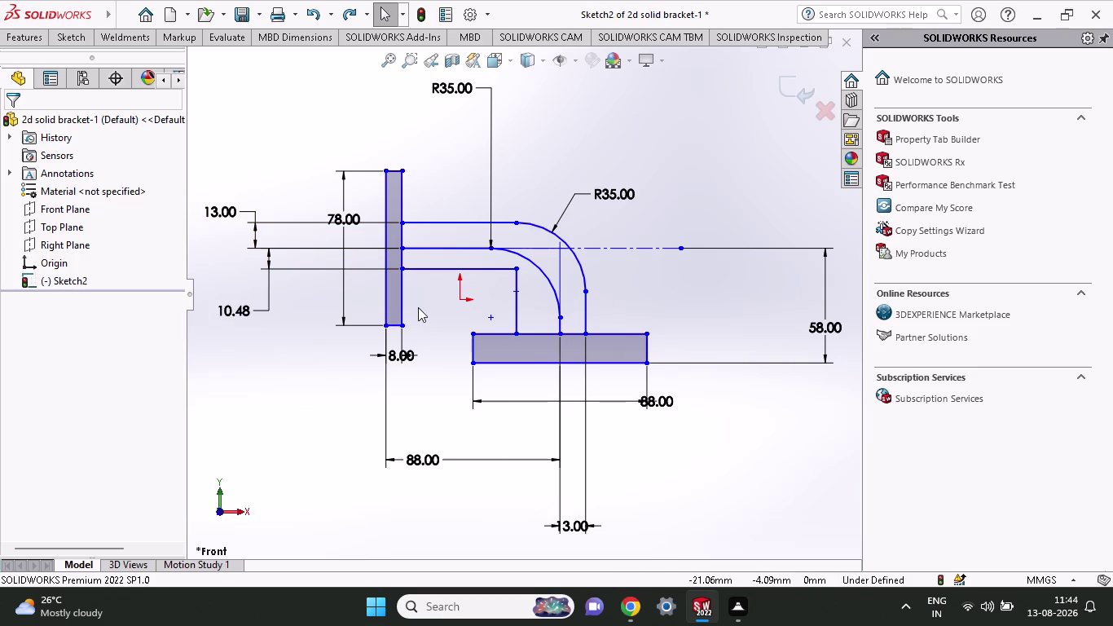
key(ctrl+z)
key(ctrl+z)
key(ctrl+z)
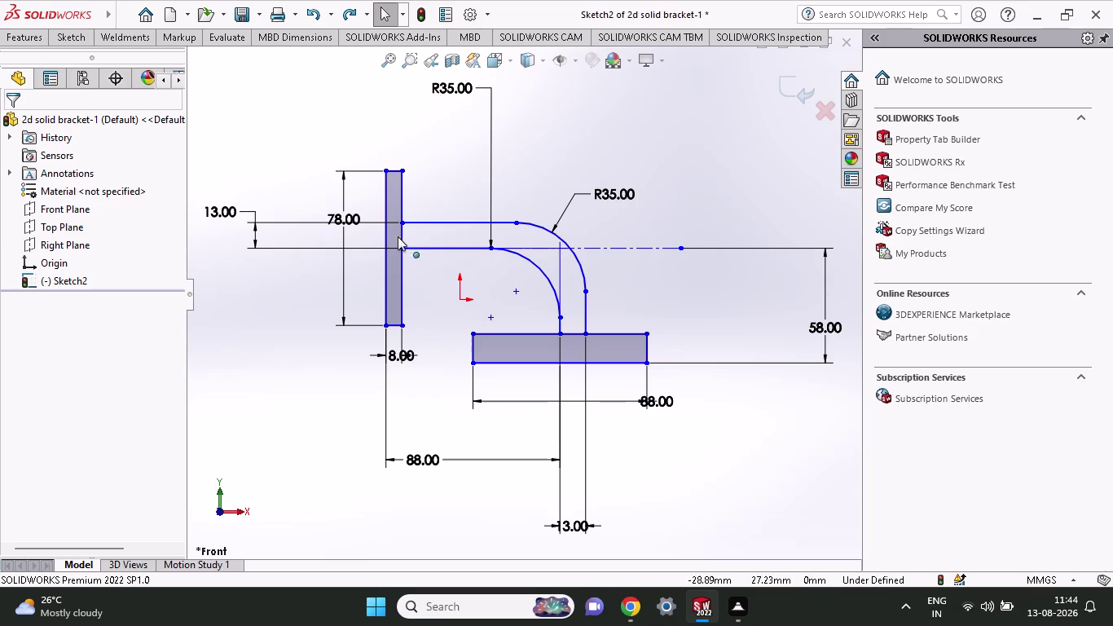
click(75, 37)
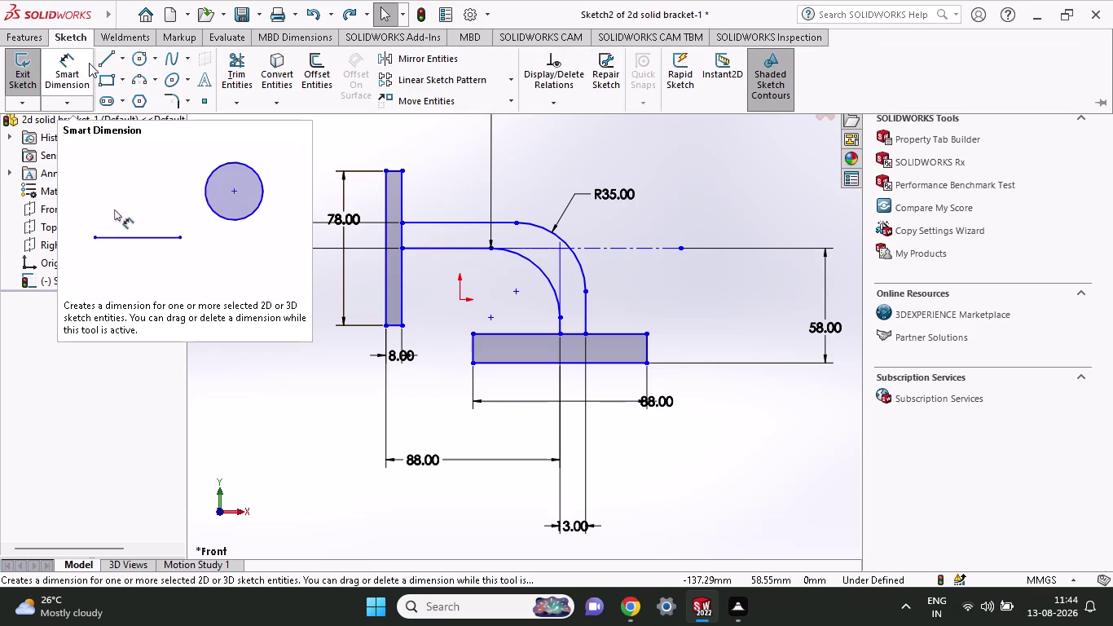
click(103, 64)
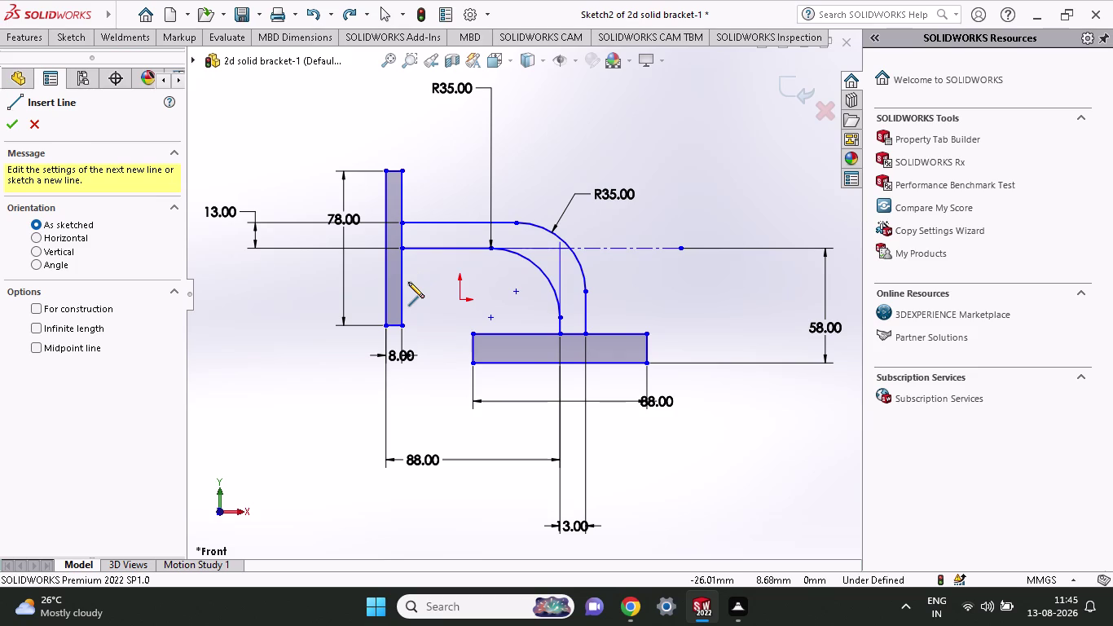
click(57, 43)
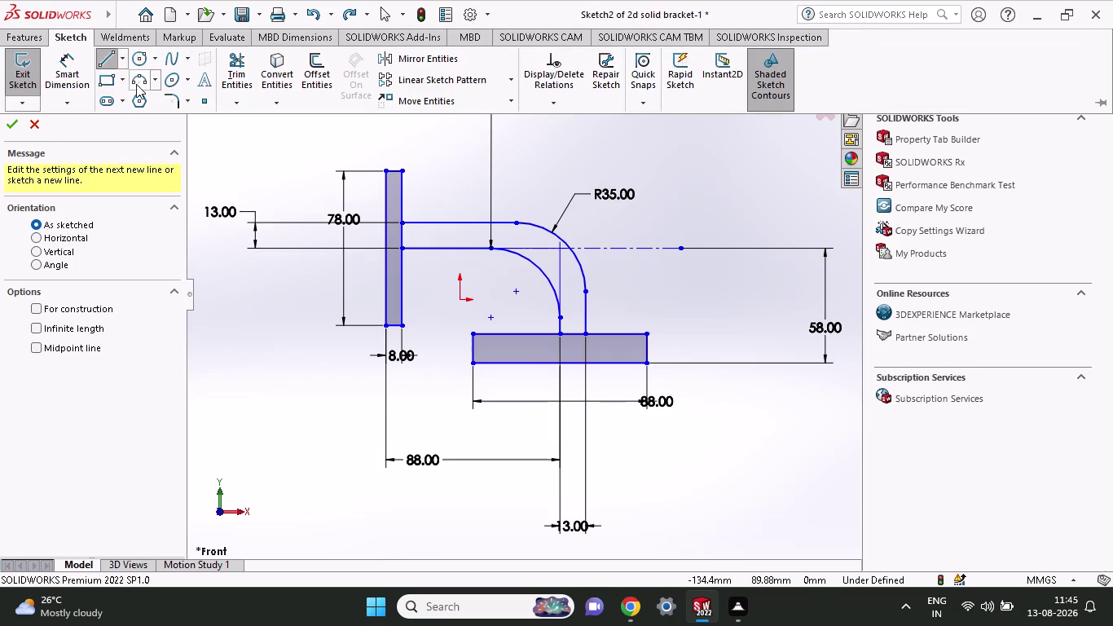
click(402, 57)
click(459, 225)
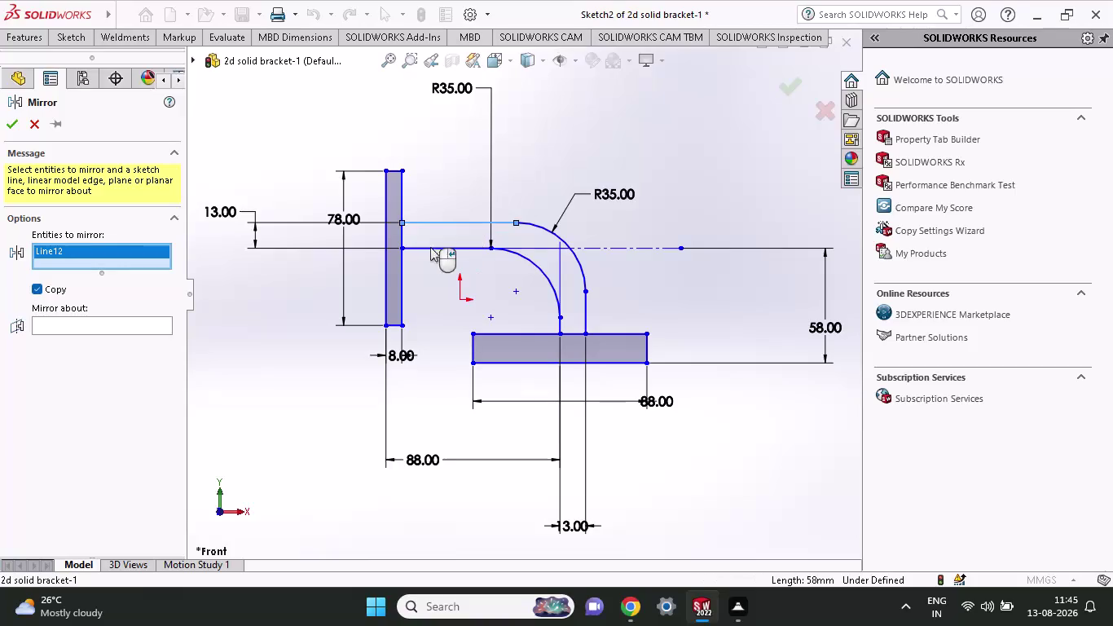
click(104, 328)
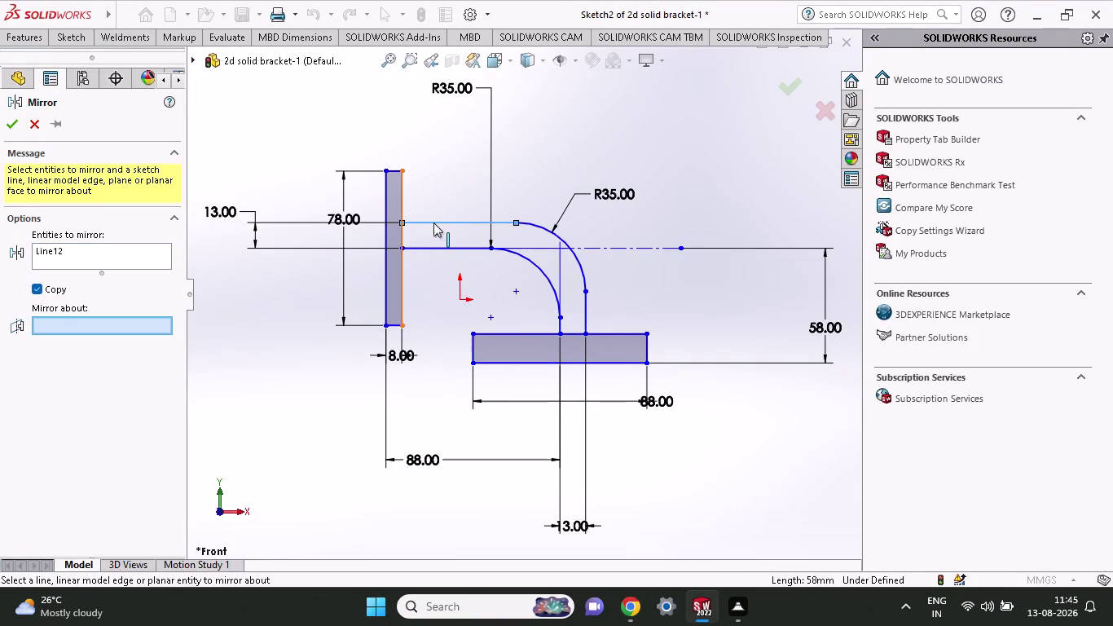
click(435, 248)
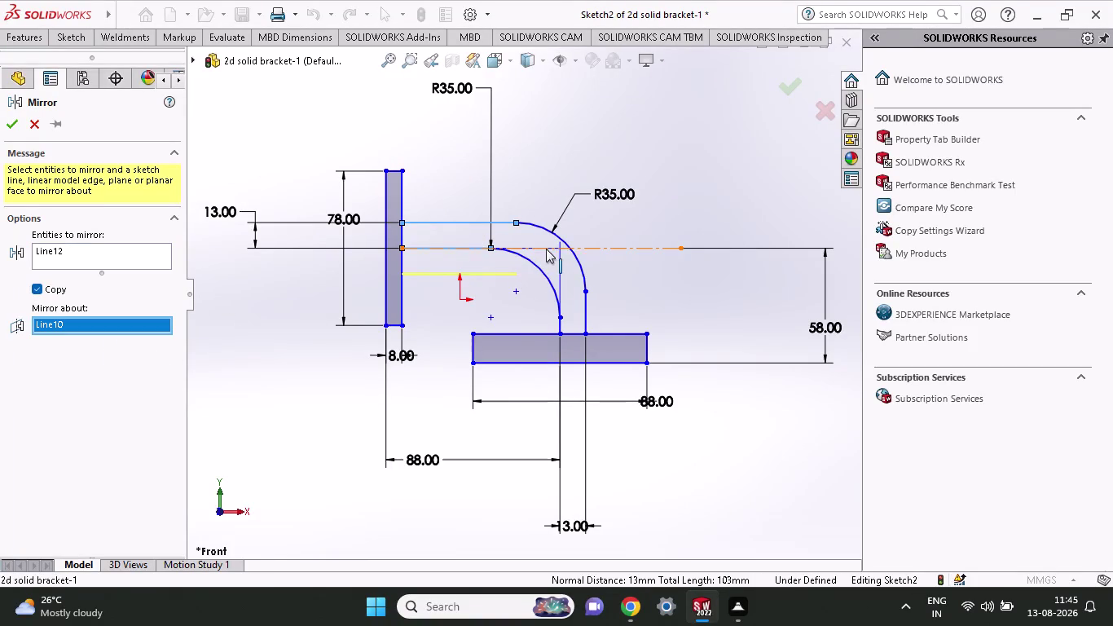
click(563, 240)
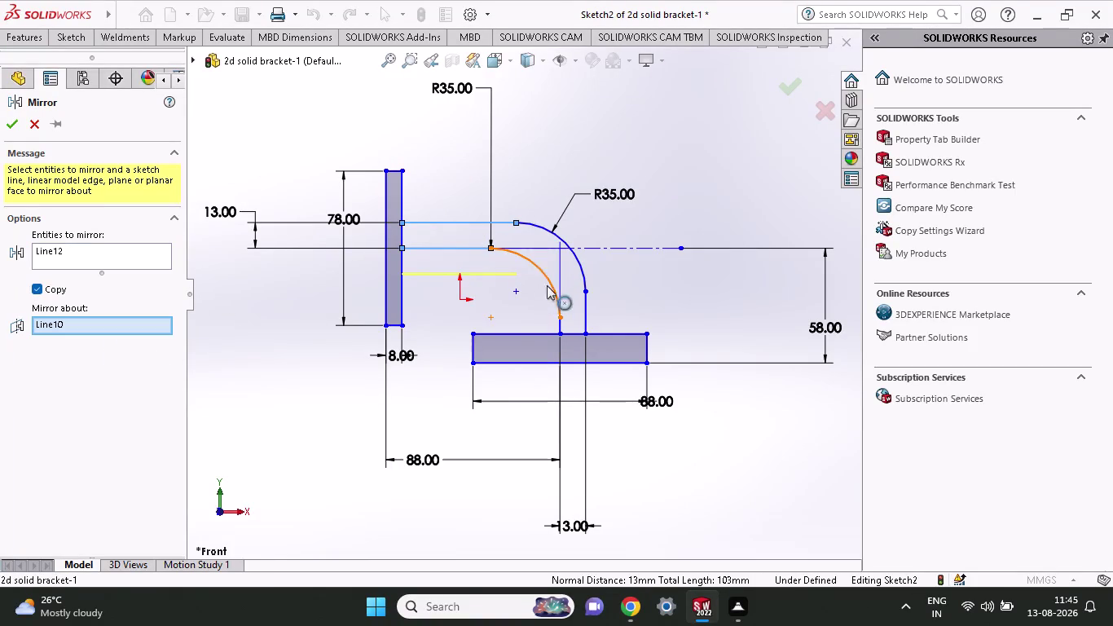
click(96, 329)
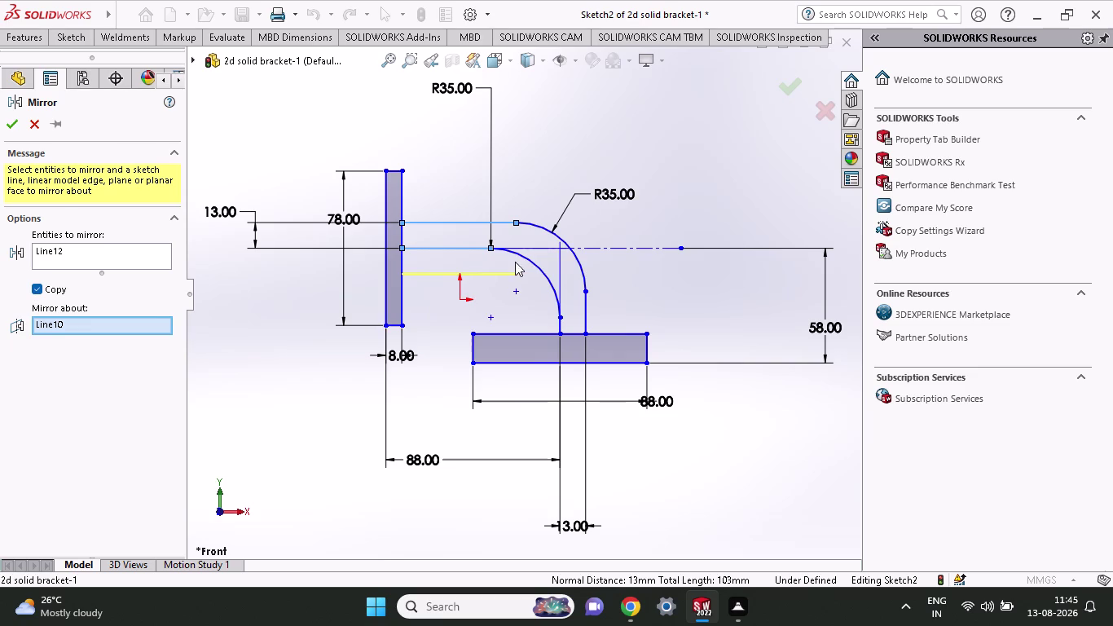
click(541, 276)
click(543, 268)
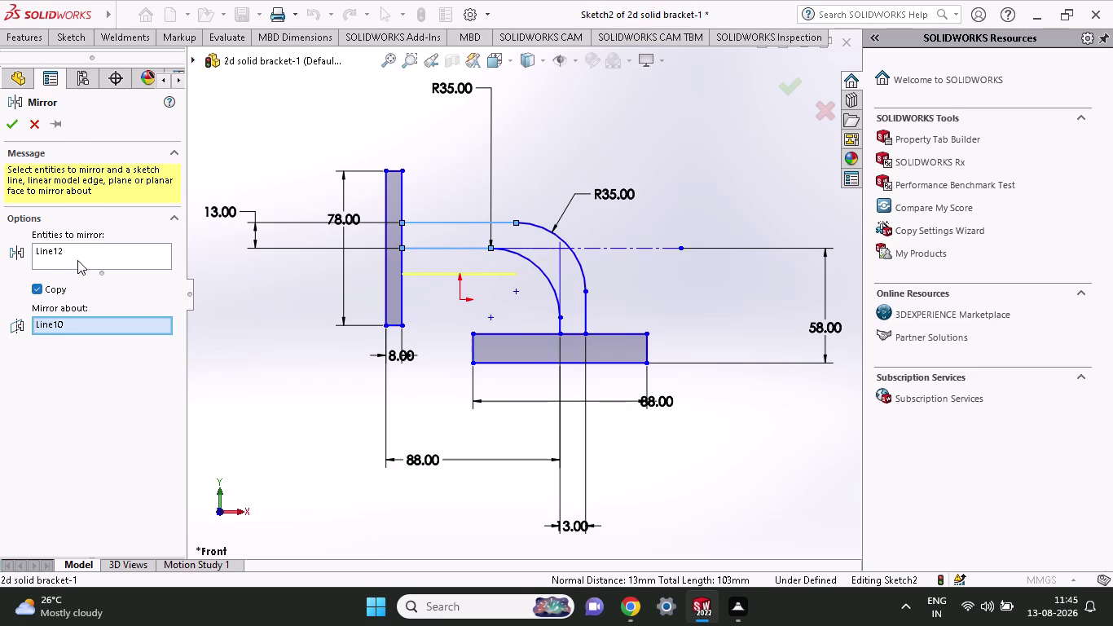
click(78, 260)
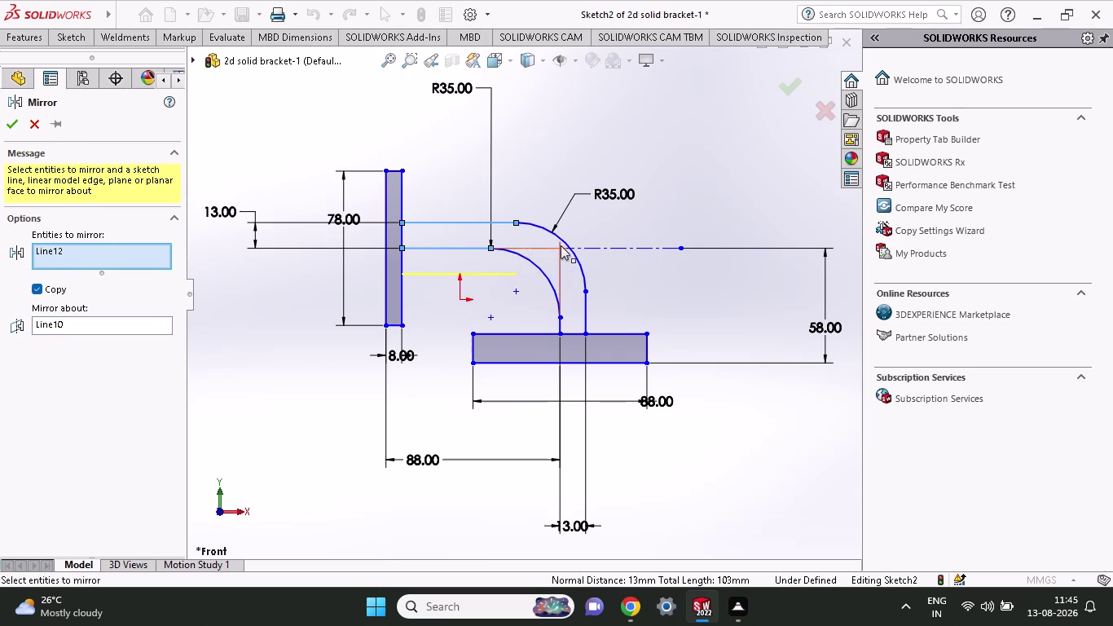
click(564, 241)
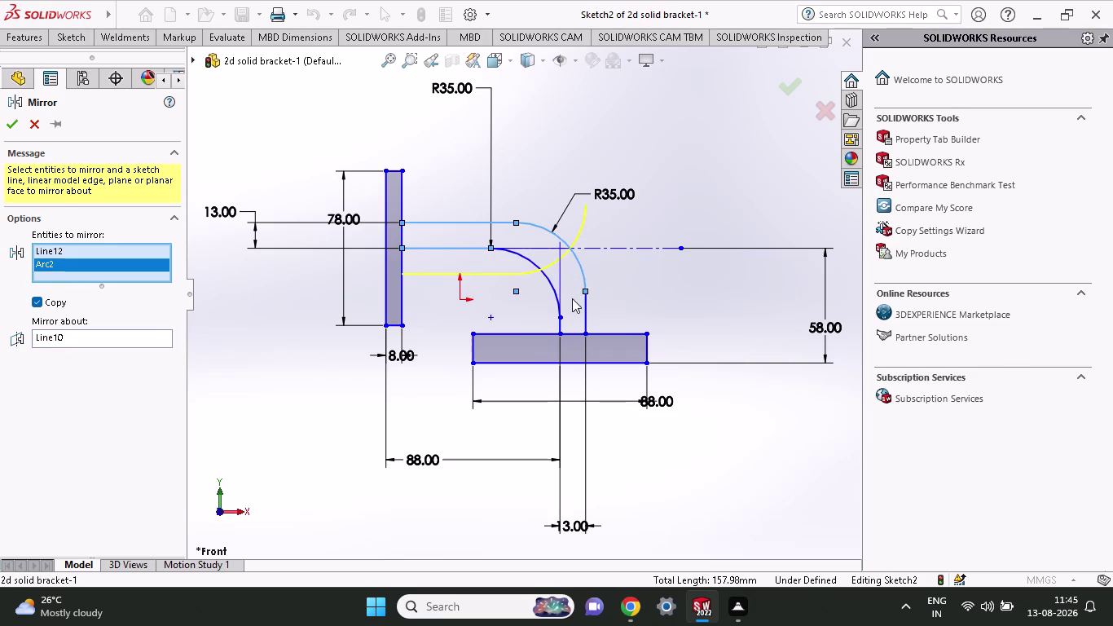
key(ctrl+z)
key(Escape)
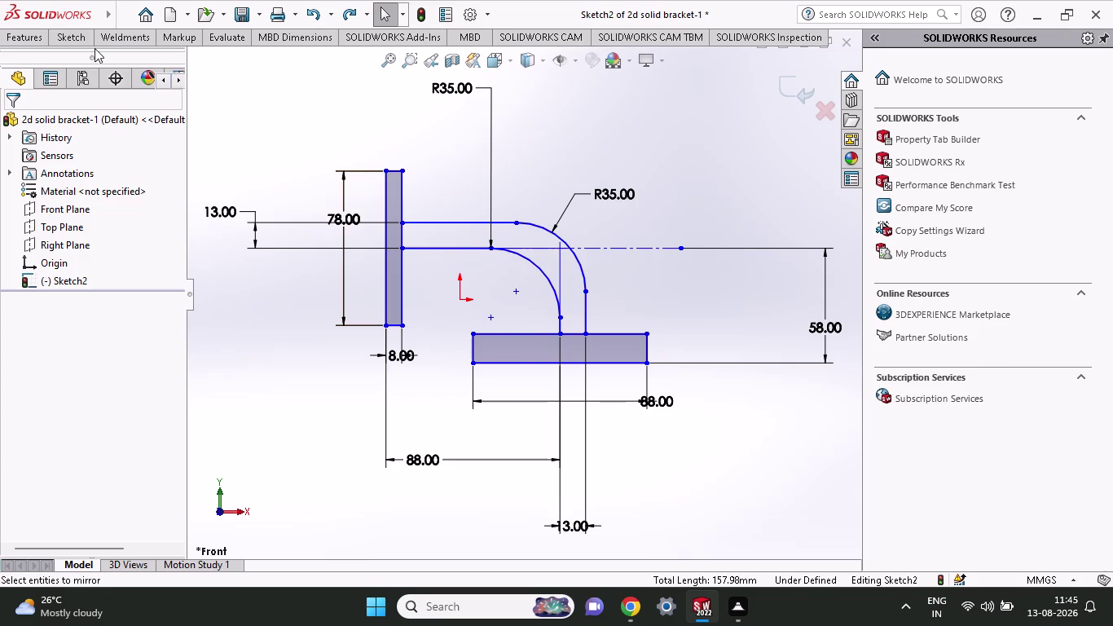
click(66, 44)
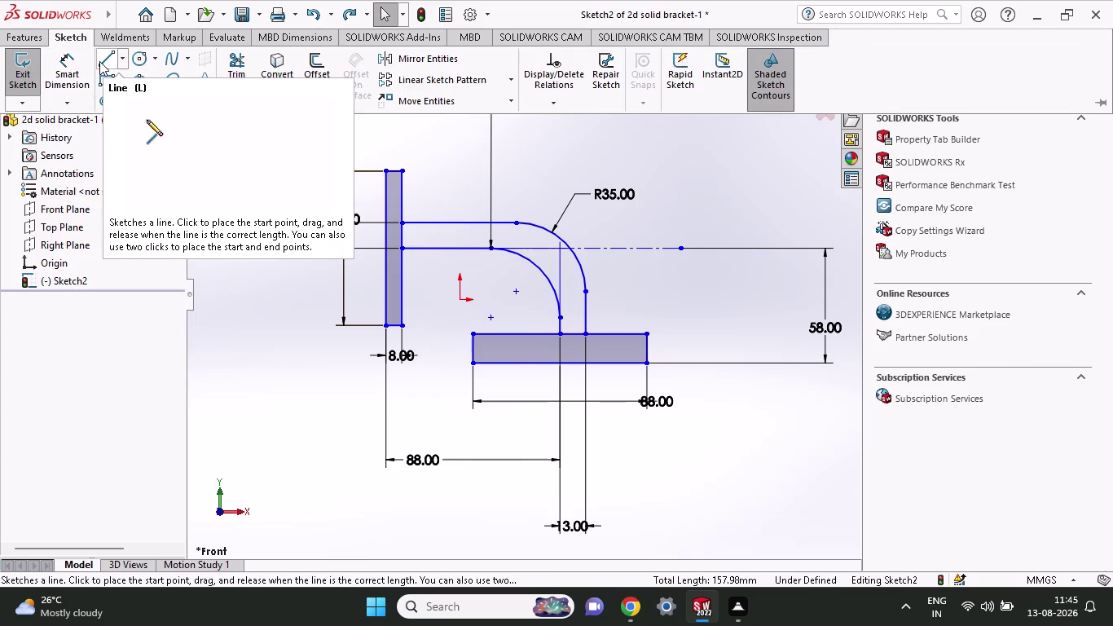
Draw a horizontal line from the vertical plate's edge that drops vertically onto the base plate.
click(100, 61)
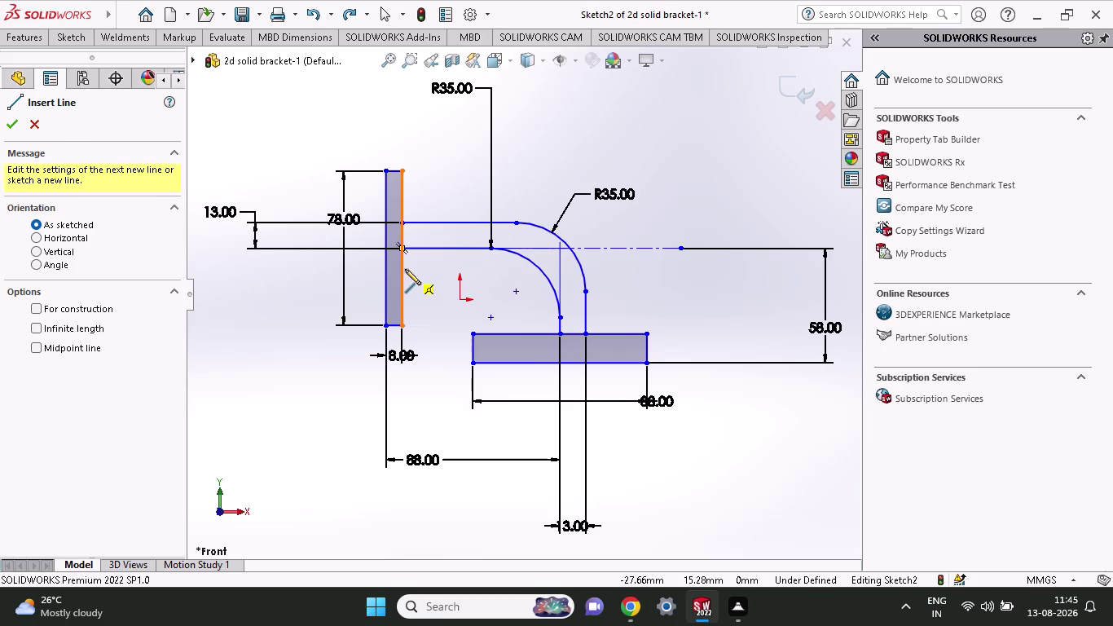
click(403, 269)
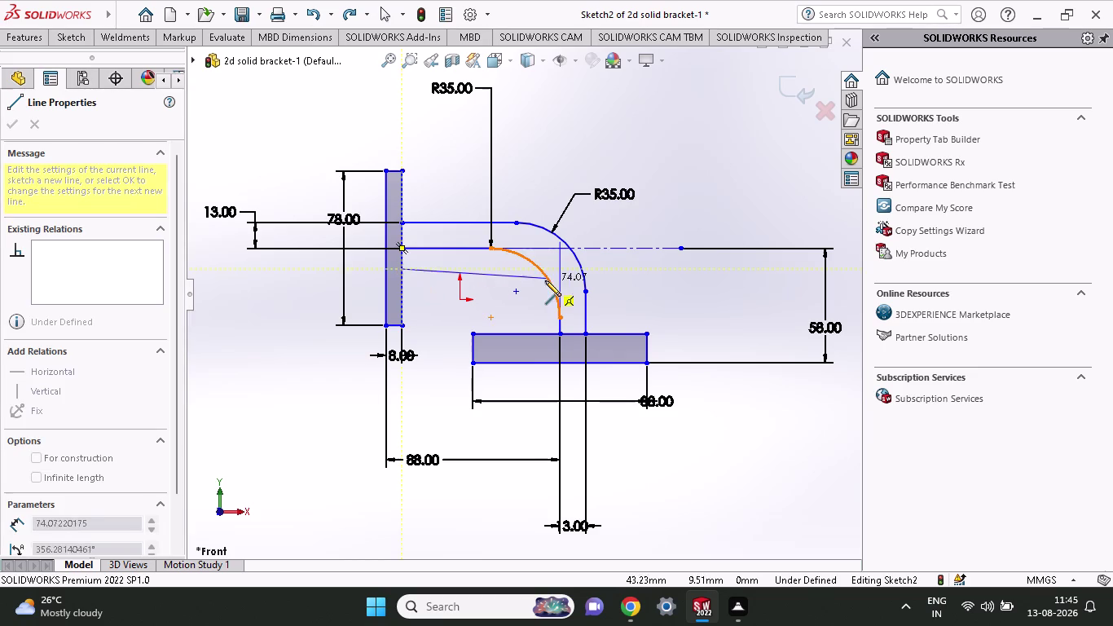
click(496, 268)
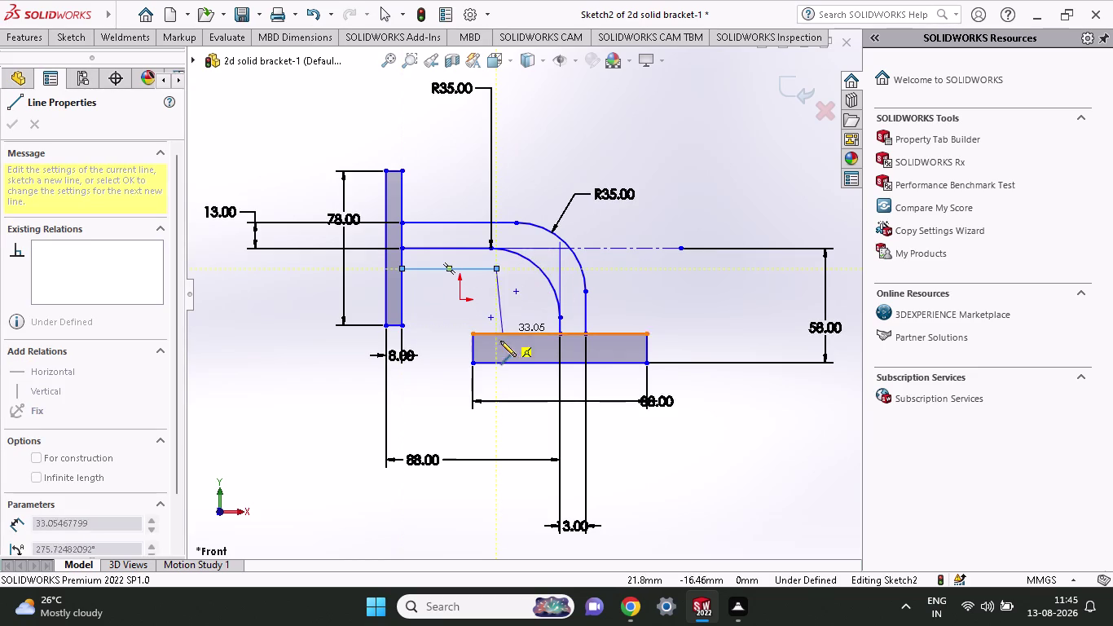
click(496, 331)
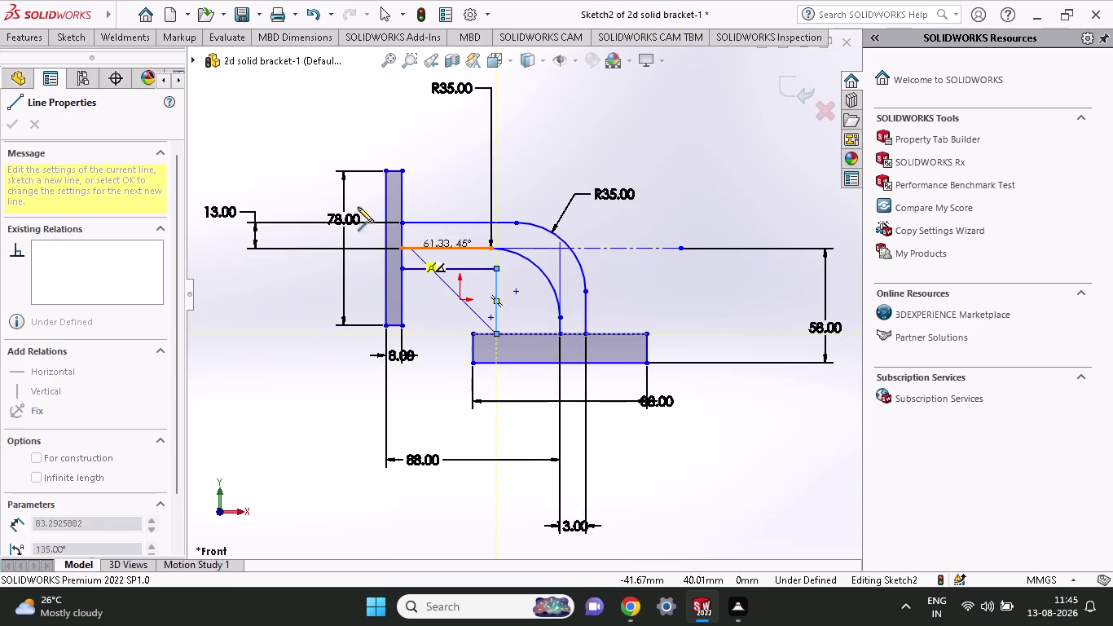
click(57, 36)
click(58, 58)
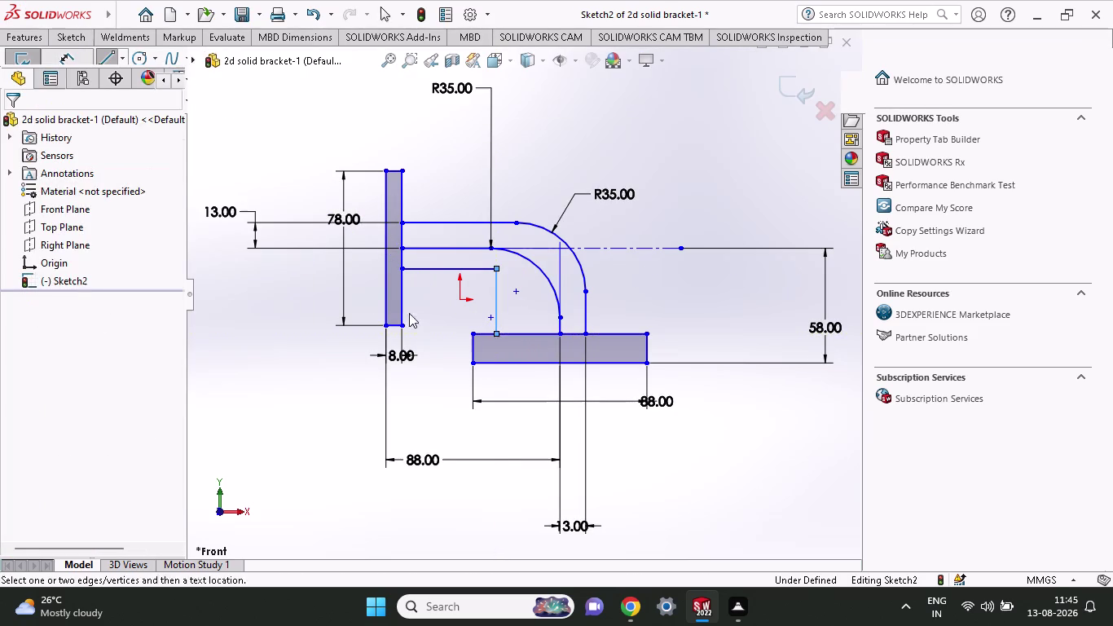
click(500, 333)
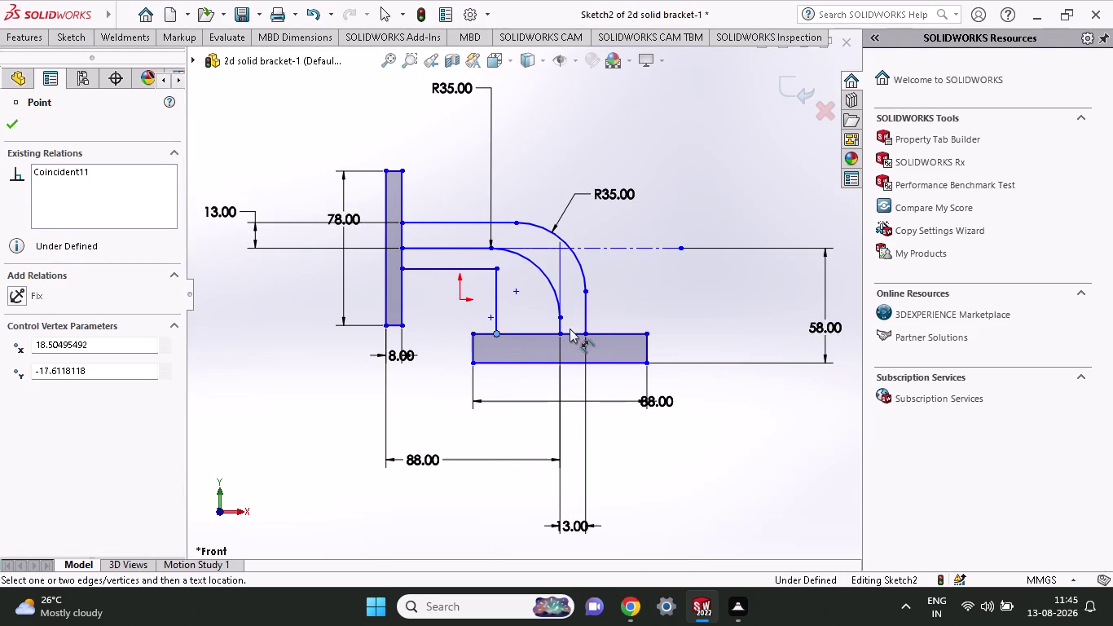
Set the new vertical line 13 mm from the arc's lower end.
click(560, 333)
click(515, 436)
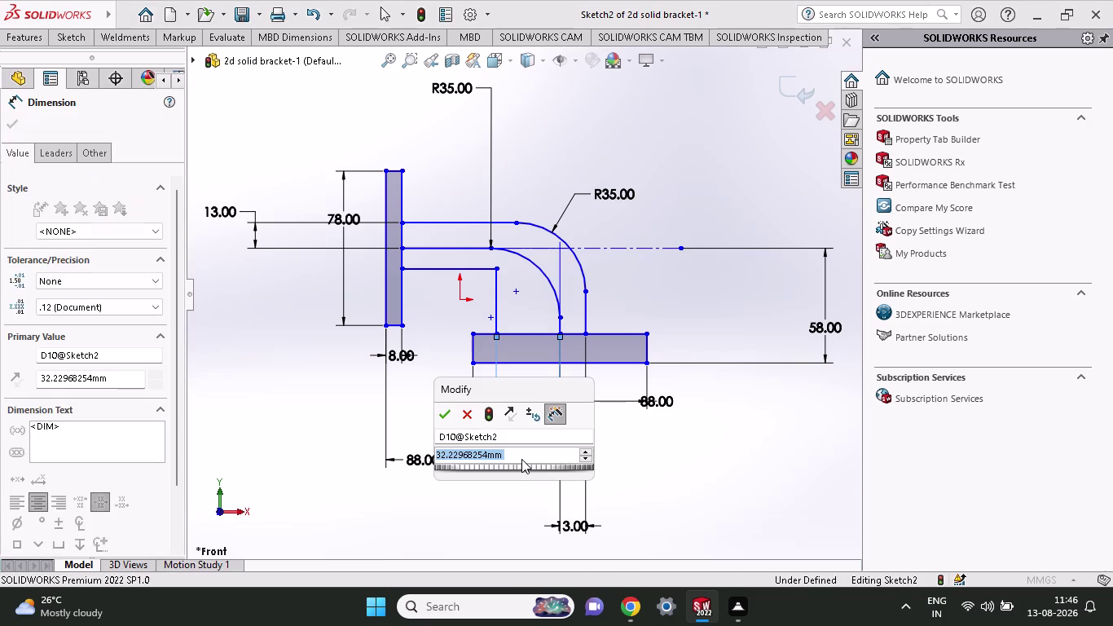
key(1)
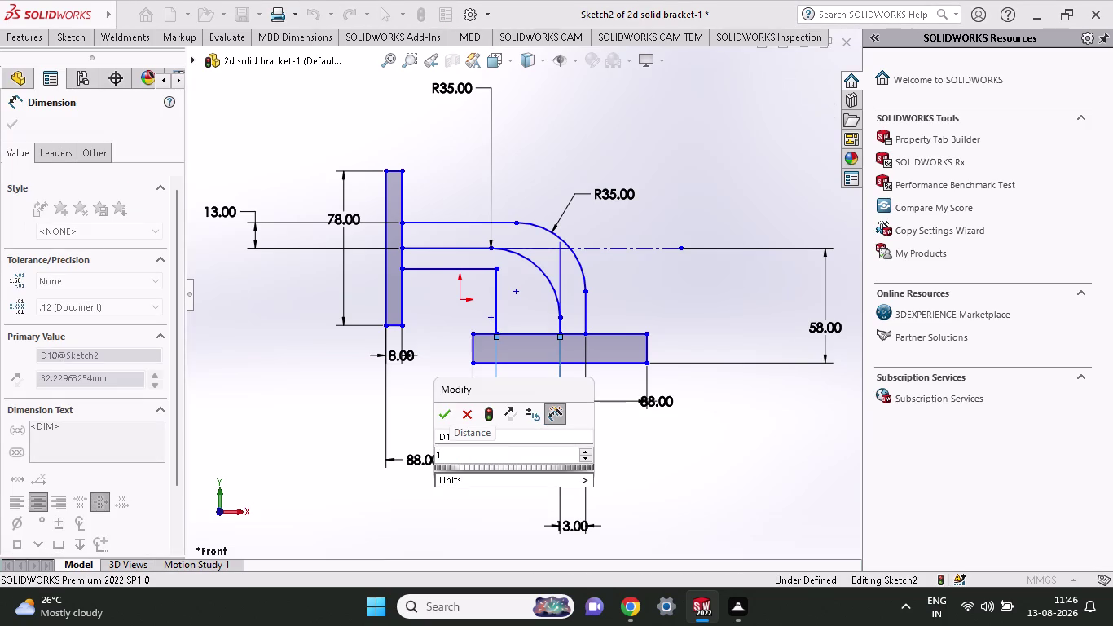
key(3)
key(Return)
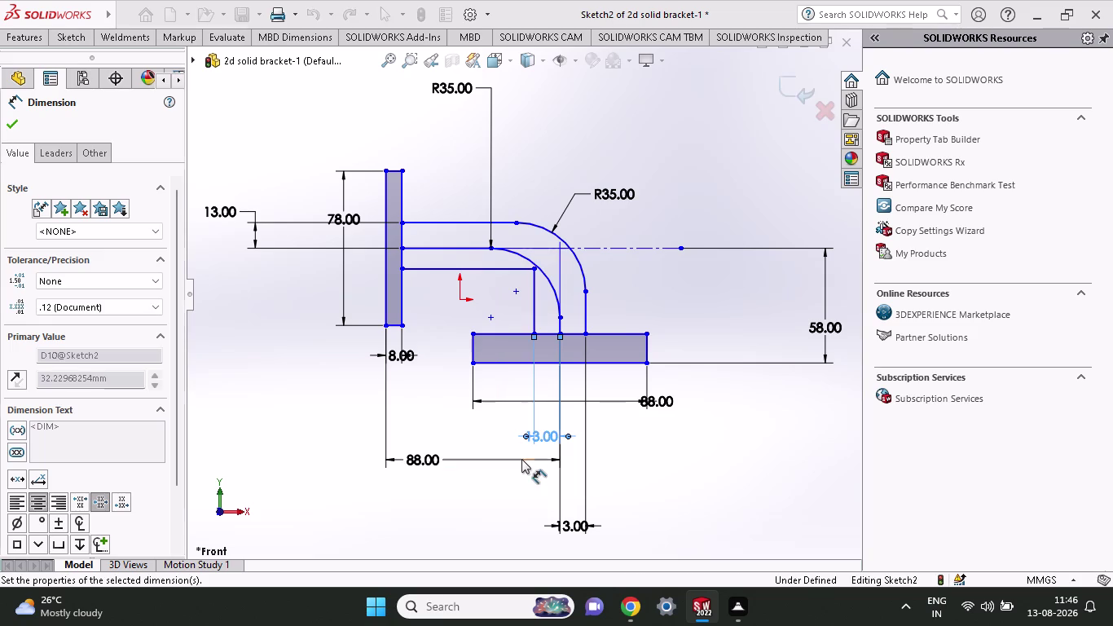
click(402, 271)
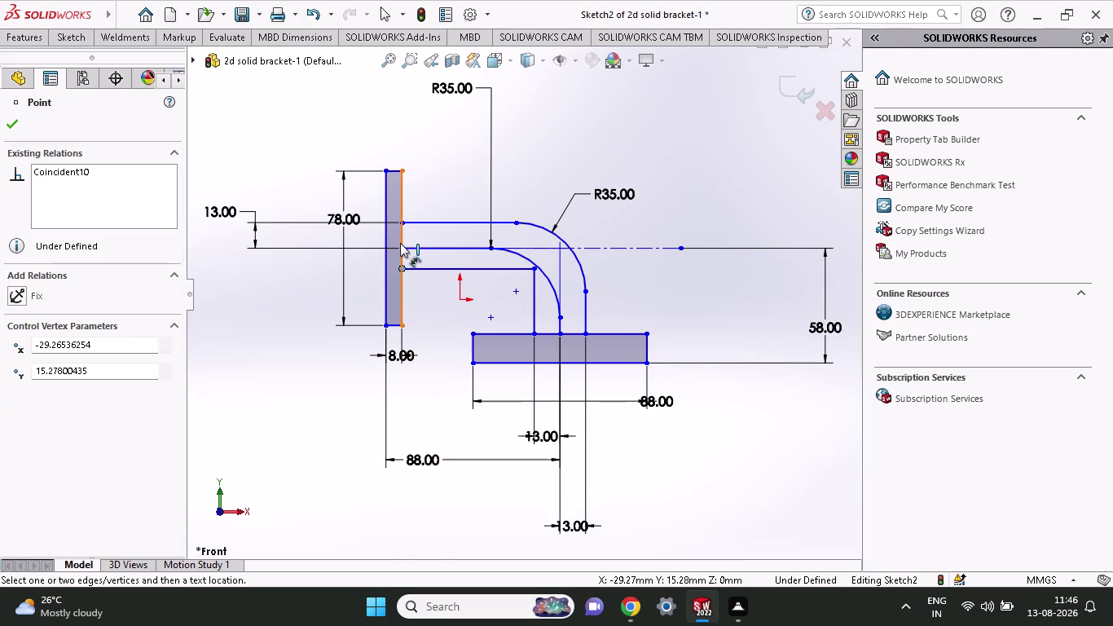
Set the new horizontal line 13 mm below the arm edge.
click(402, 250)
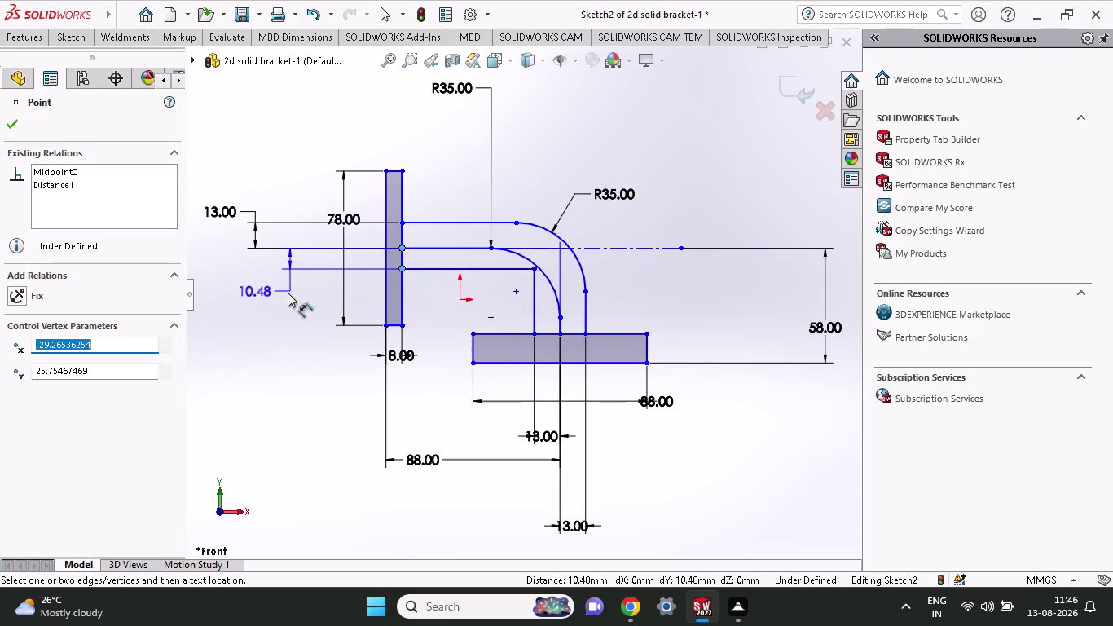
click(243, 326)
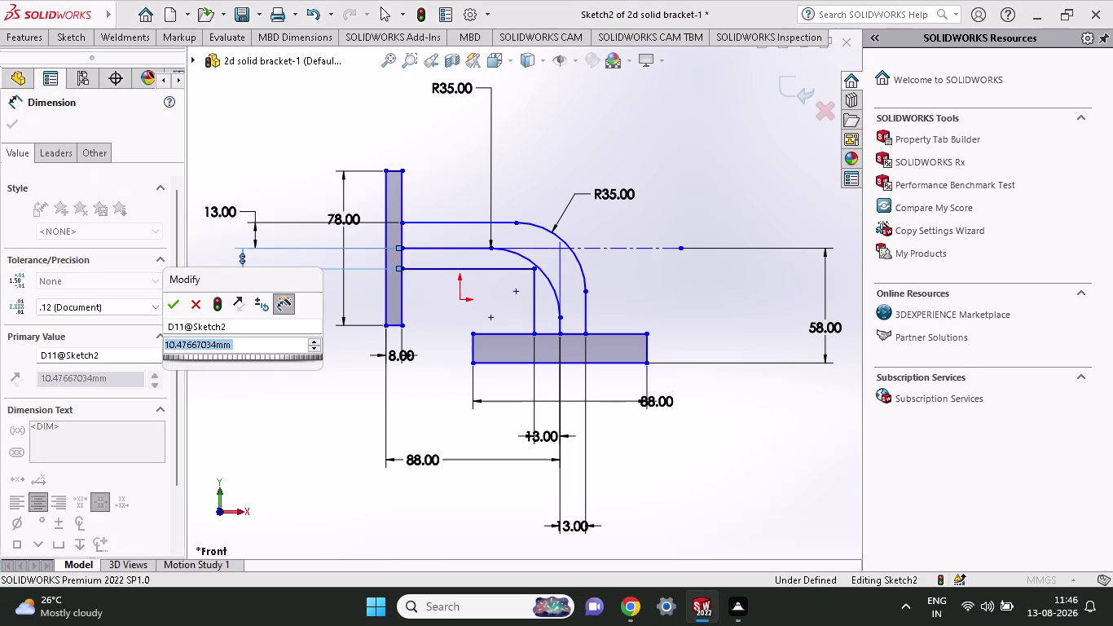
text(13)
key(Return)
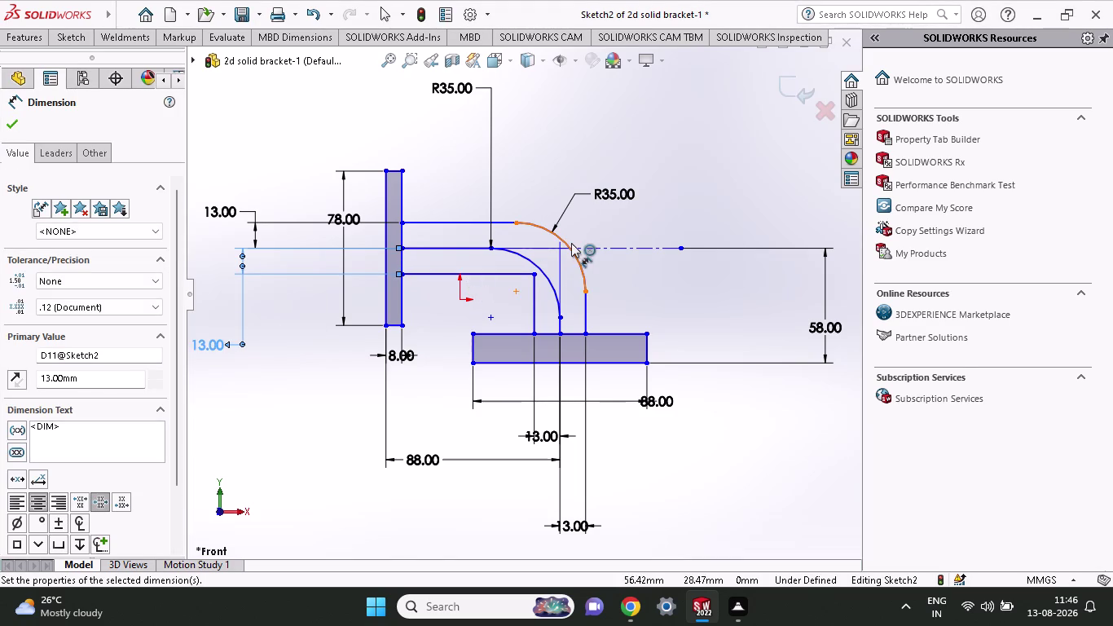
click(72, 33)
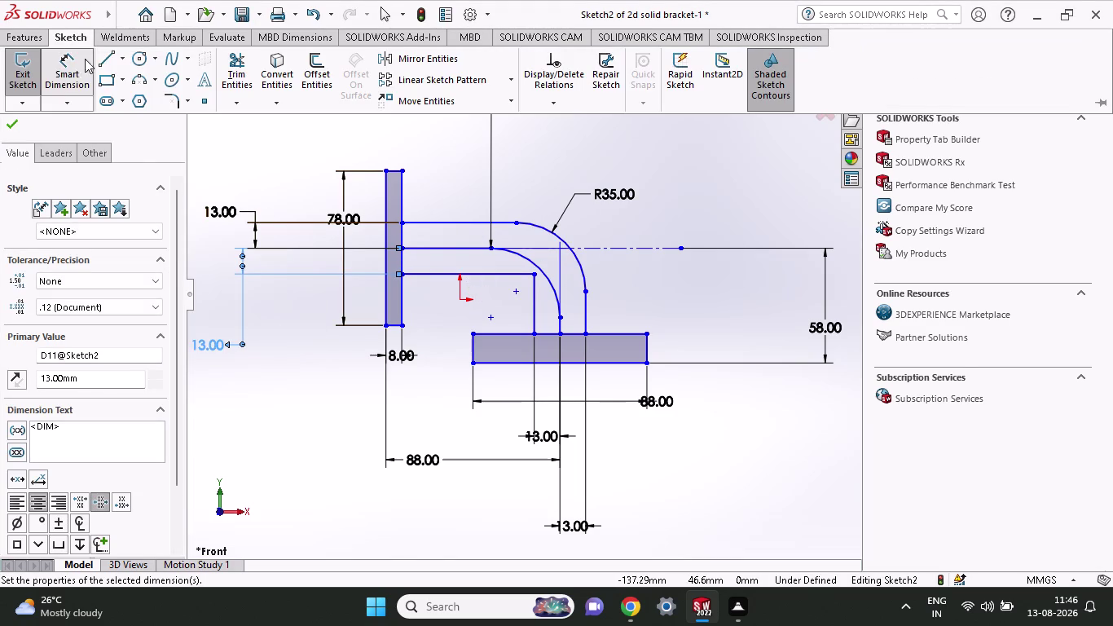
click(179, 98)
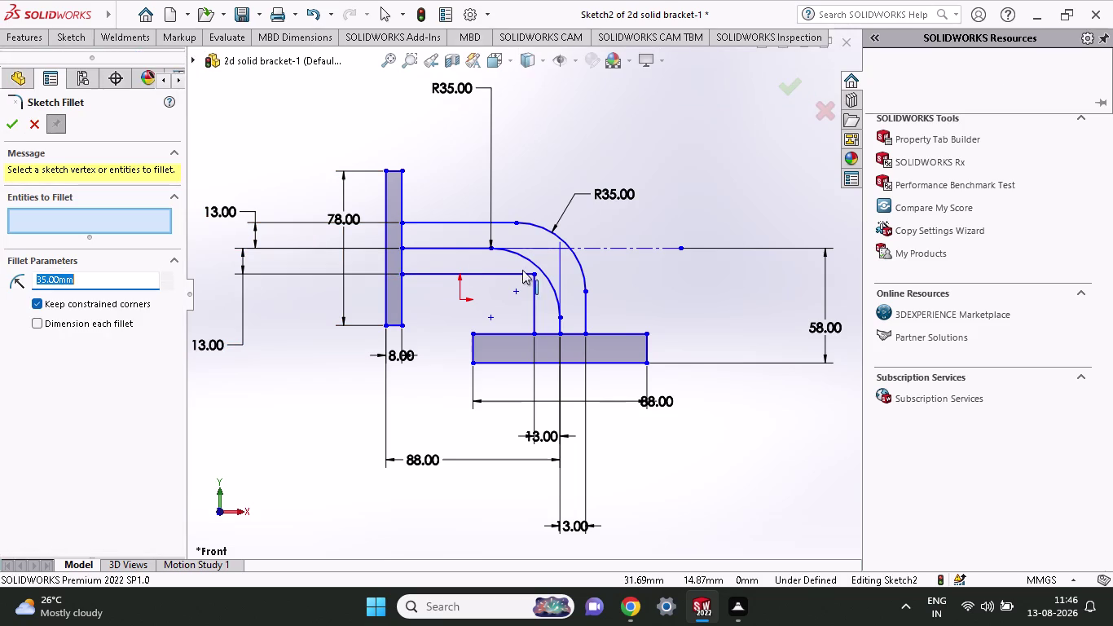
Attempt an R35 fillet between the inner horizontal and vertical lines.
click(533, 276)
click(533, 274)
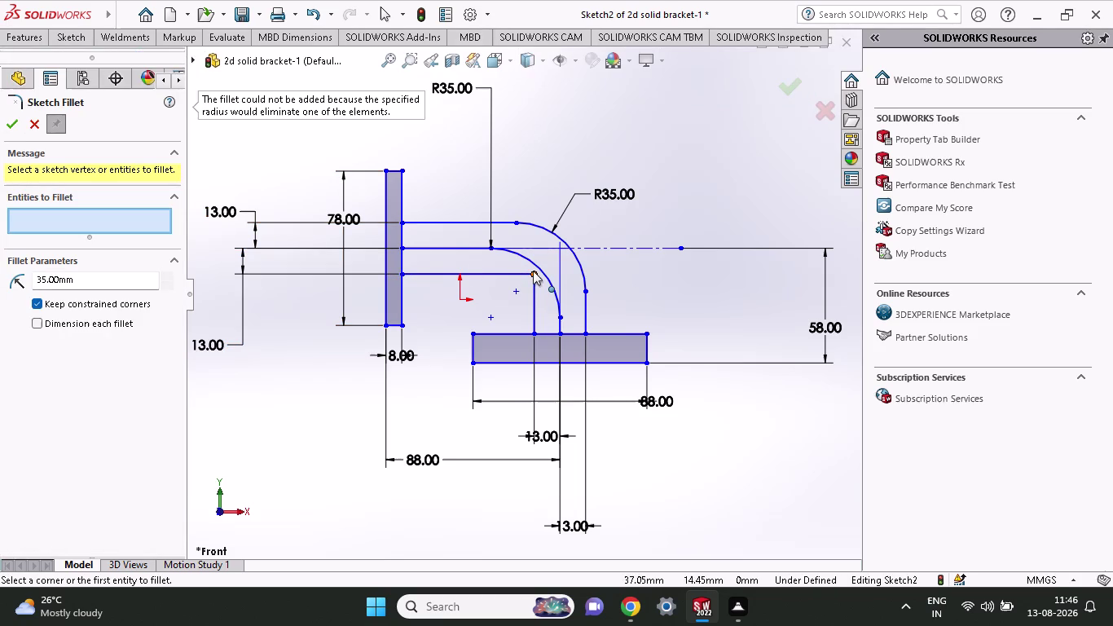
click(130, 222)
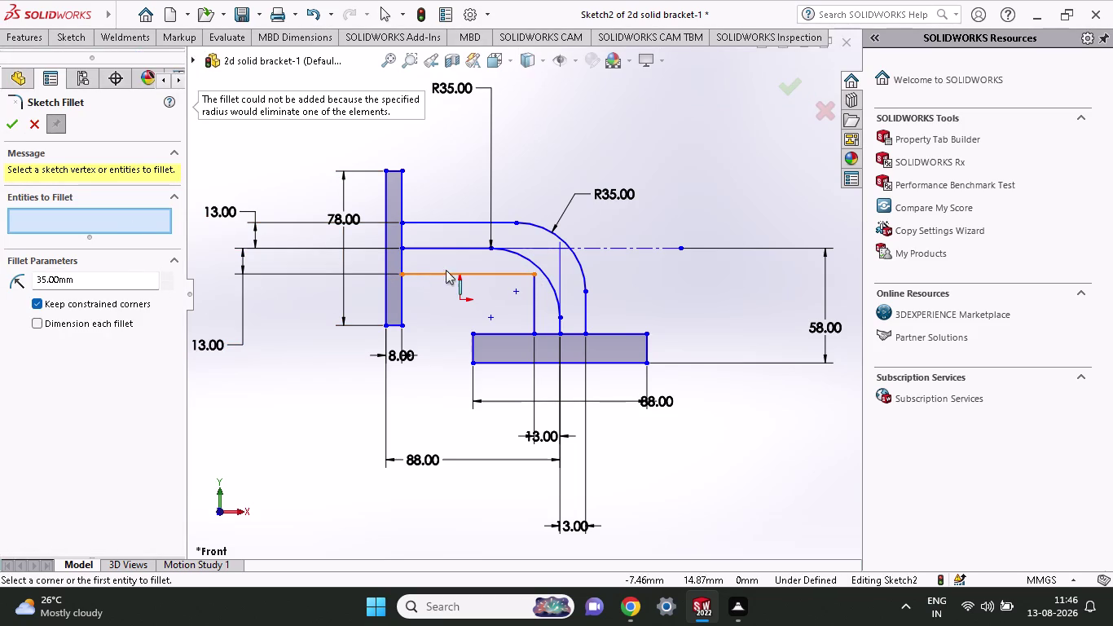
click(504, 275)
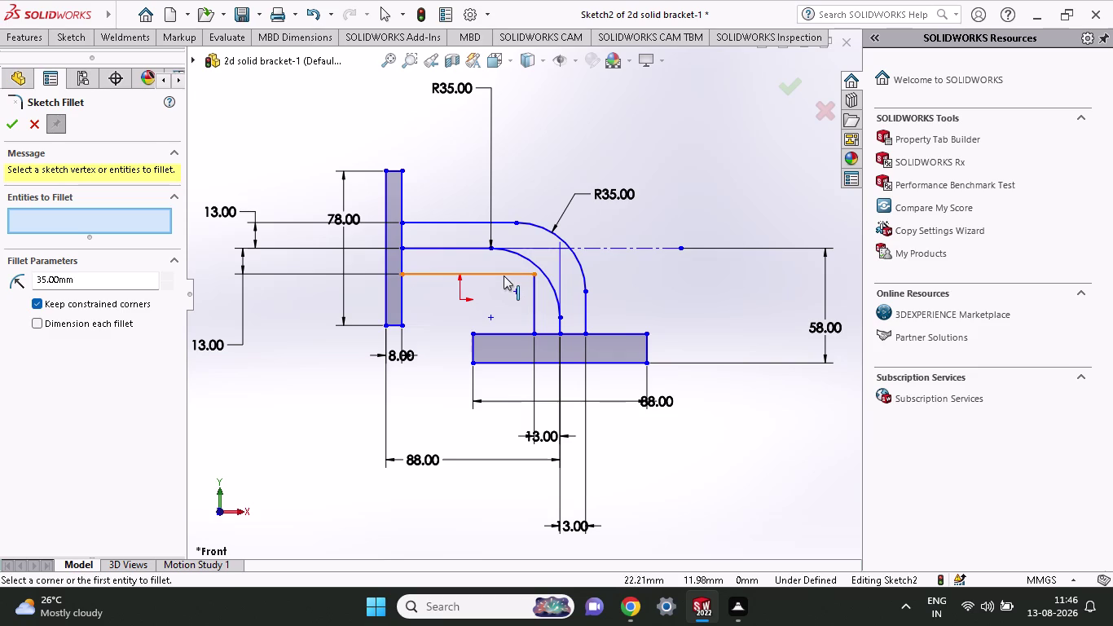
click(536, 295)
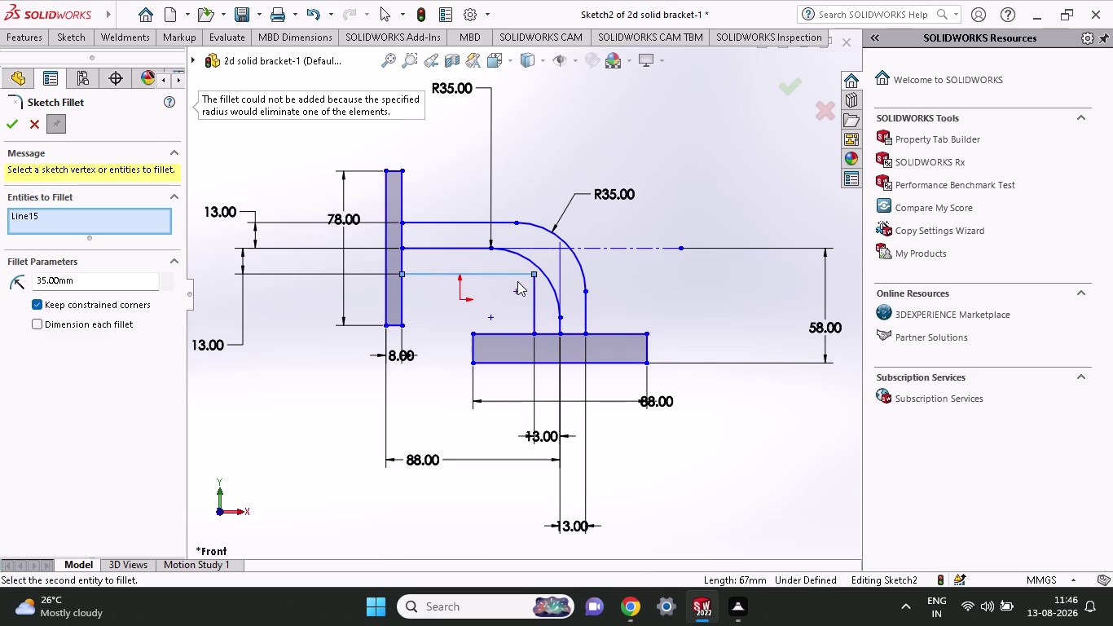
click(517, 276)
click(517, 274)
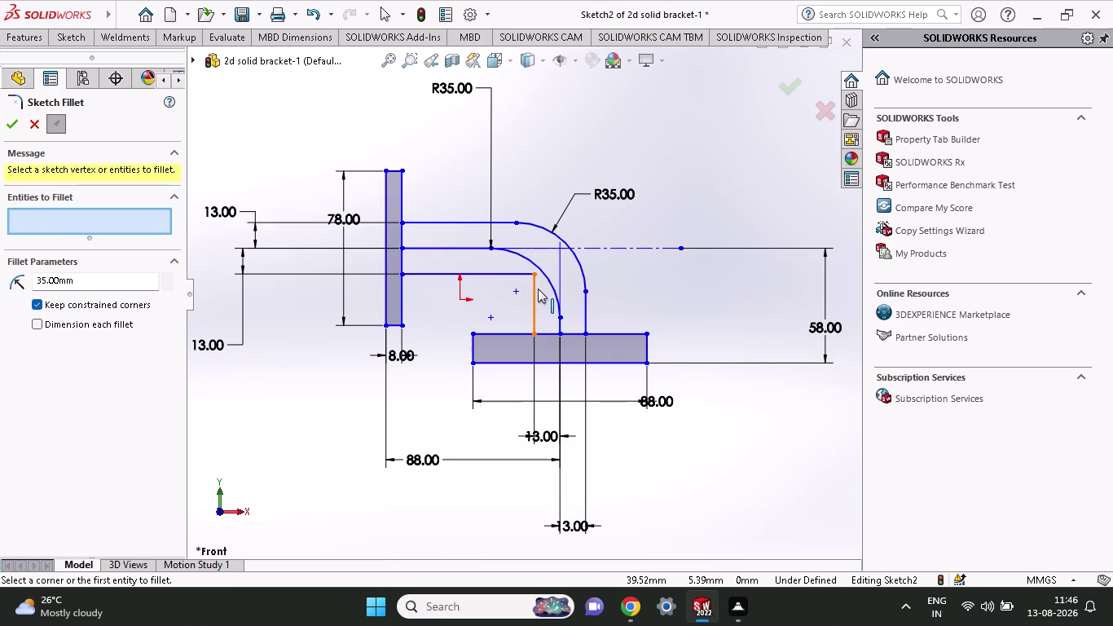
Undo the failed fillet, the 13 mm dimensions and the inner lines.
key(ctrl+z)
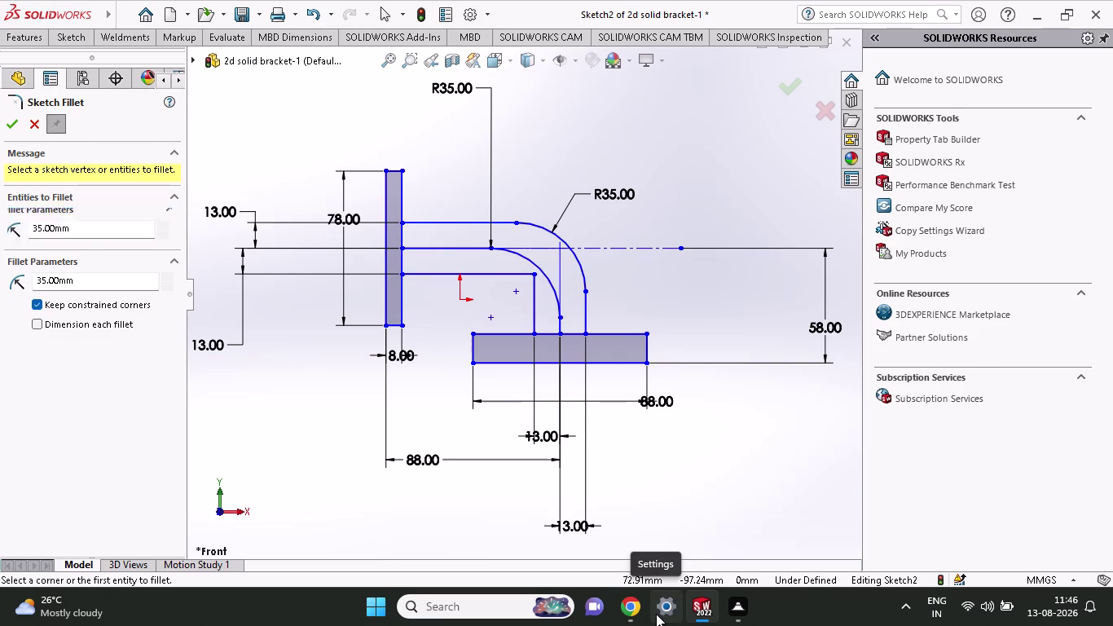
key(ctrl+z)
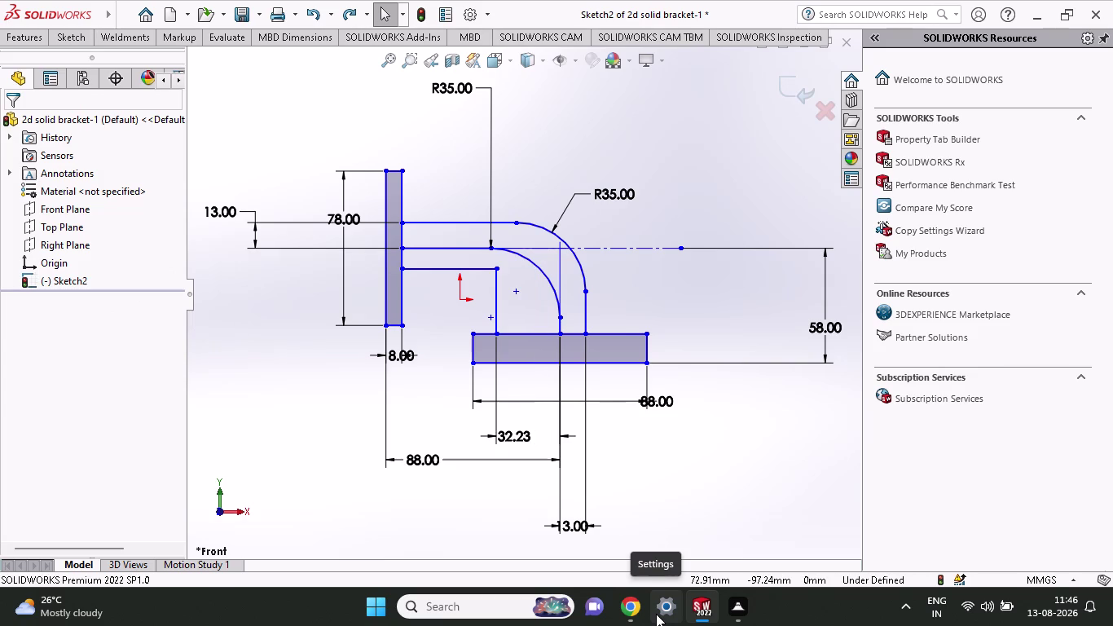
key(ctrl+z)
key(ctrl+z)
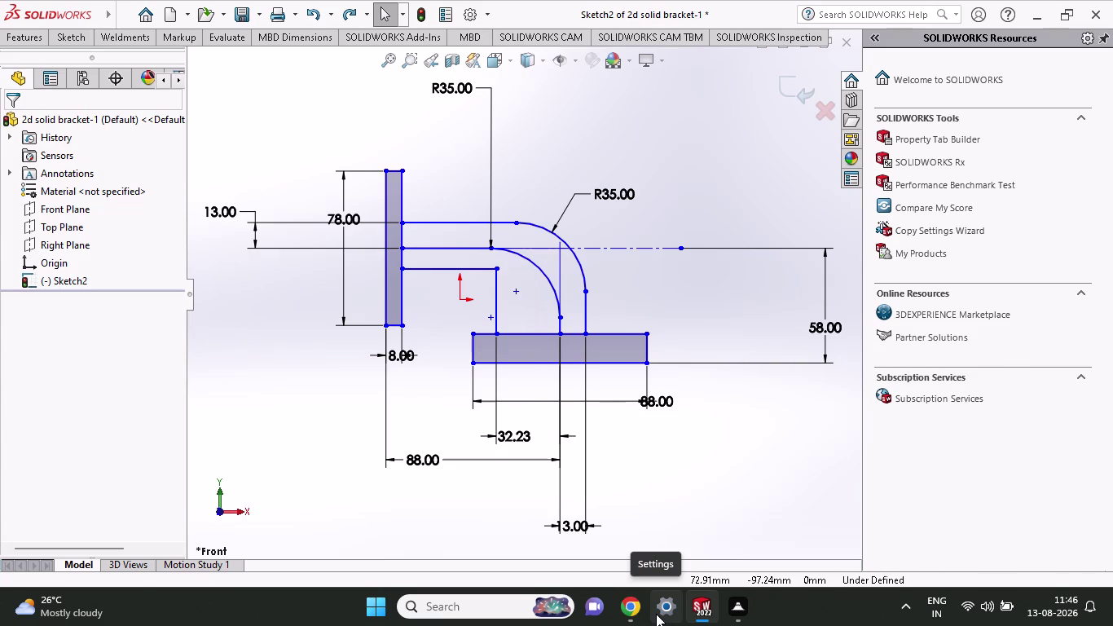
key(ctrl+z)
key(ctrl+z)
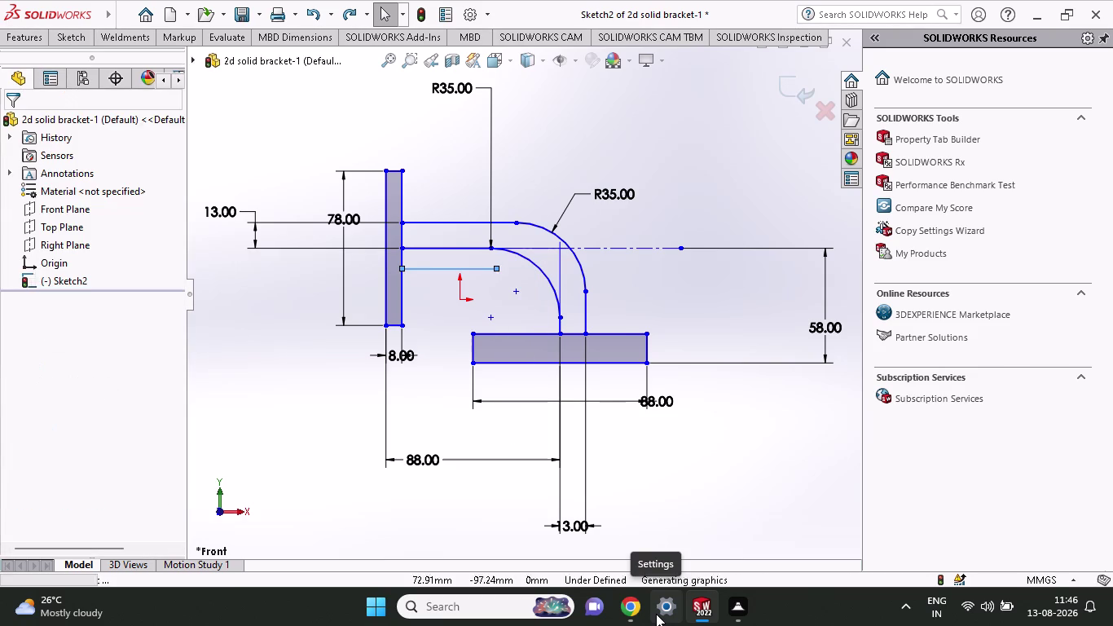
click(66, 32)
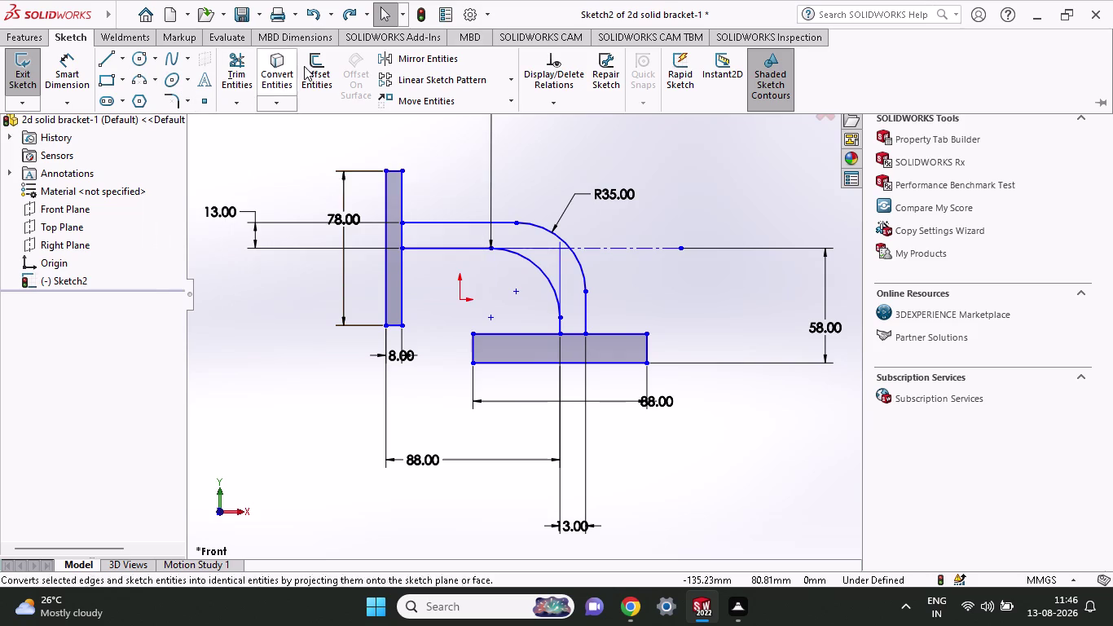
Offset the inner arm edge and R35 arc chain 10 mm to the inner side.
click(323, 51)
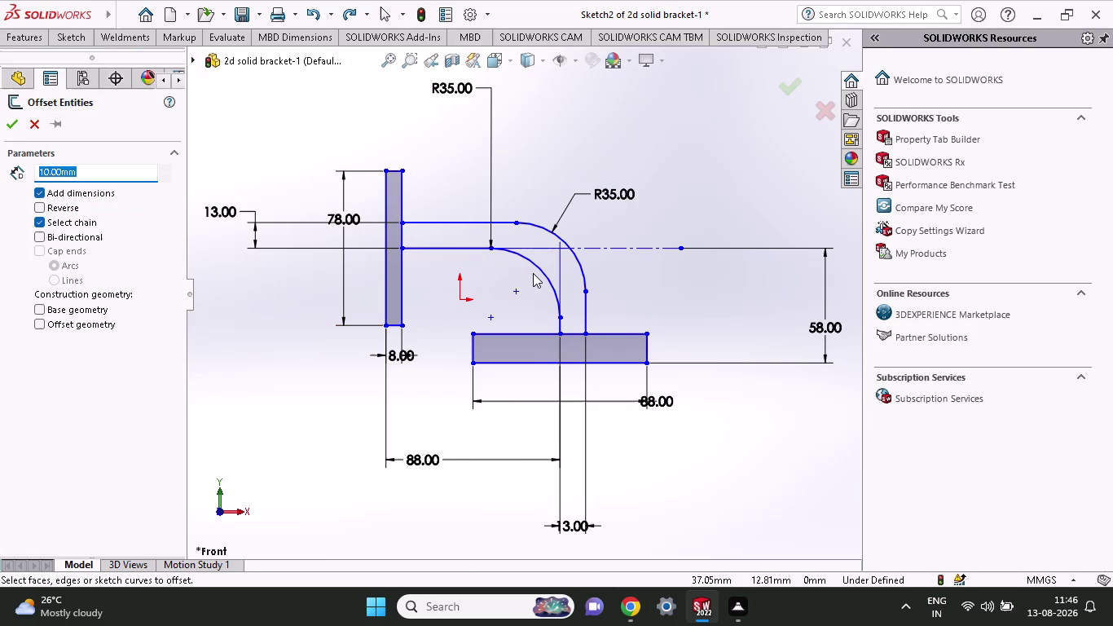
click(537, 264)
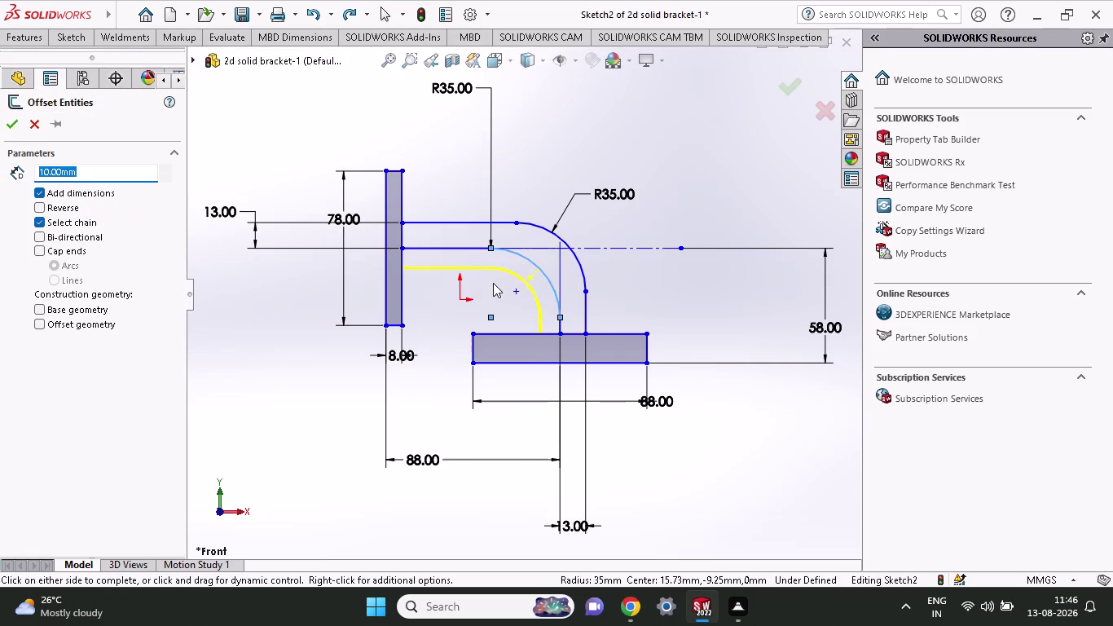
click(493, 283)
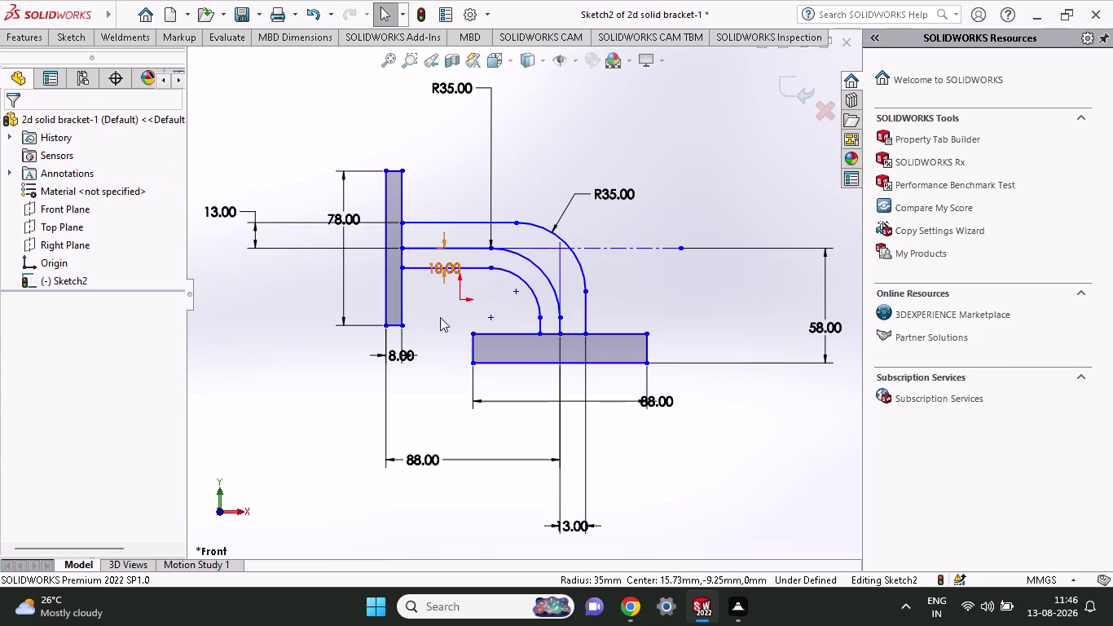
double_click(450, 267)
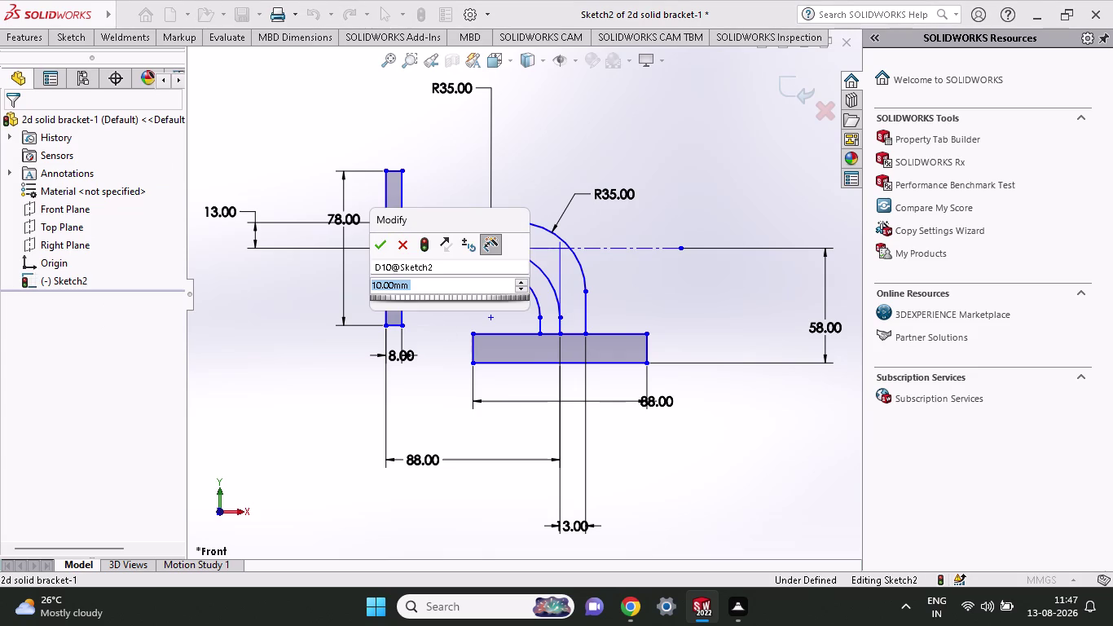
Change the offset to 13 mm and delete the original middle R35 arc.
text(13)
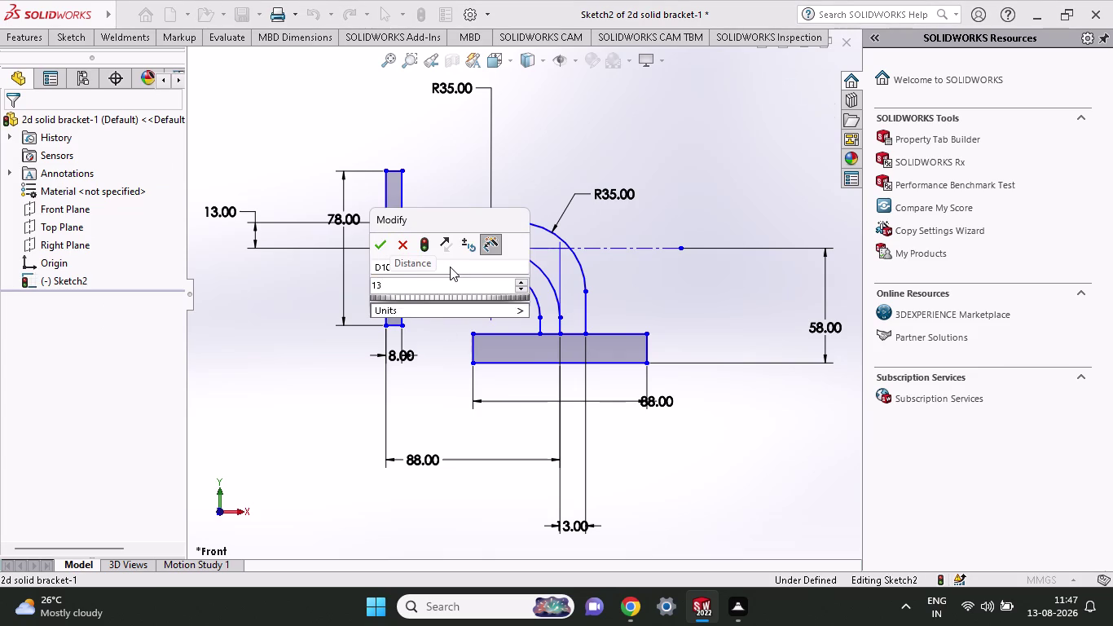
key(Return)
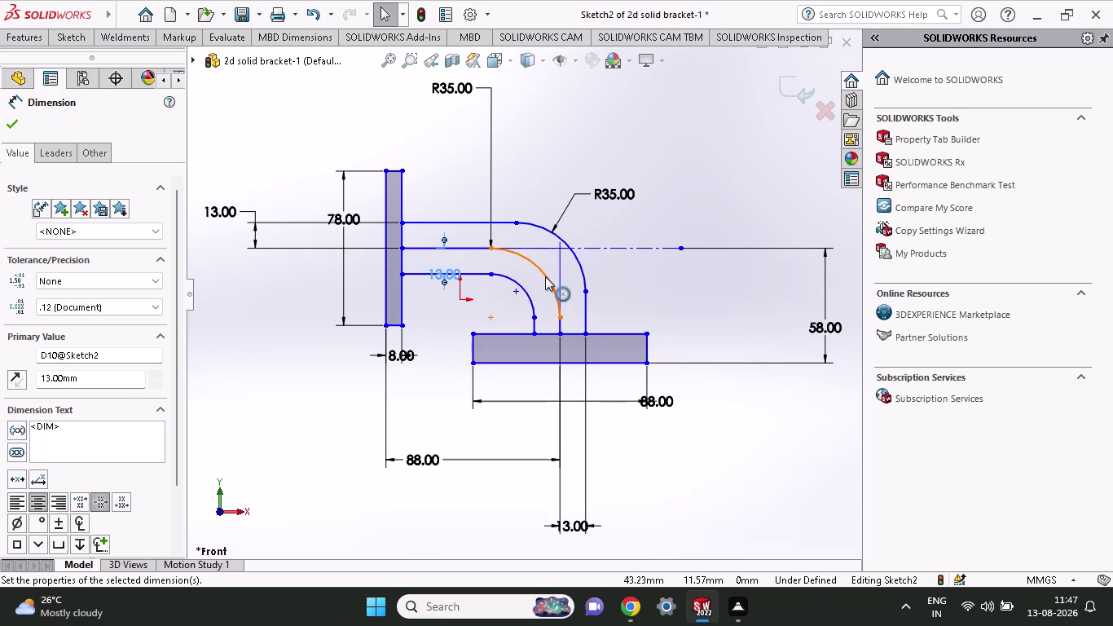
click(545, 276)
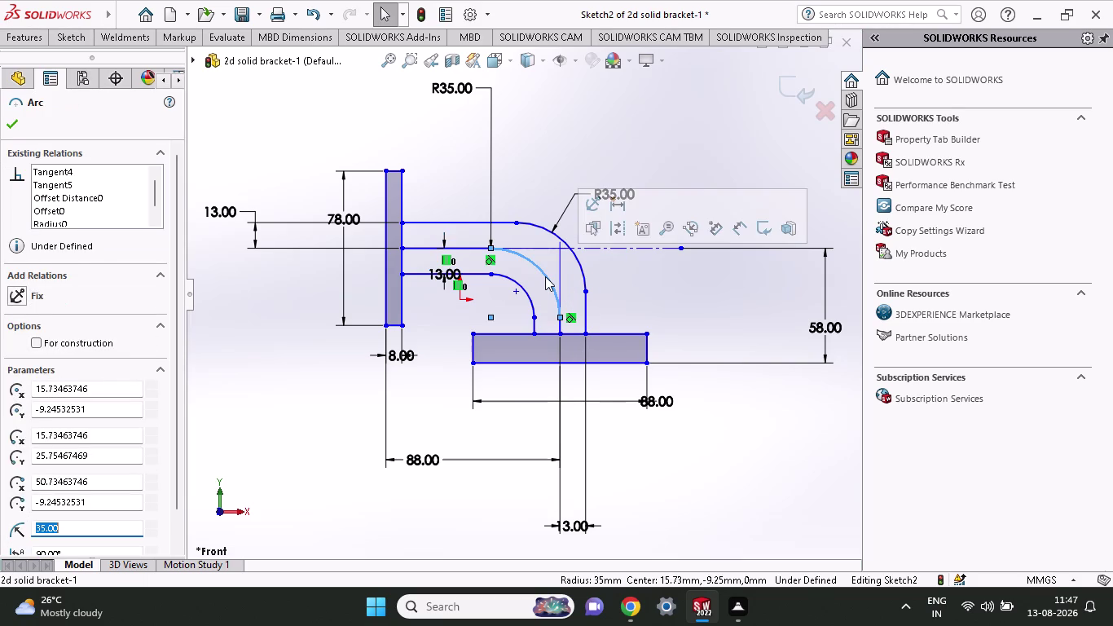
key(Delete)
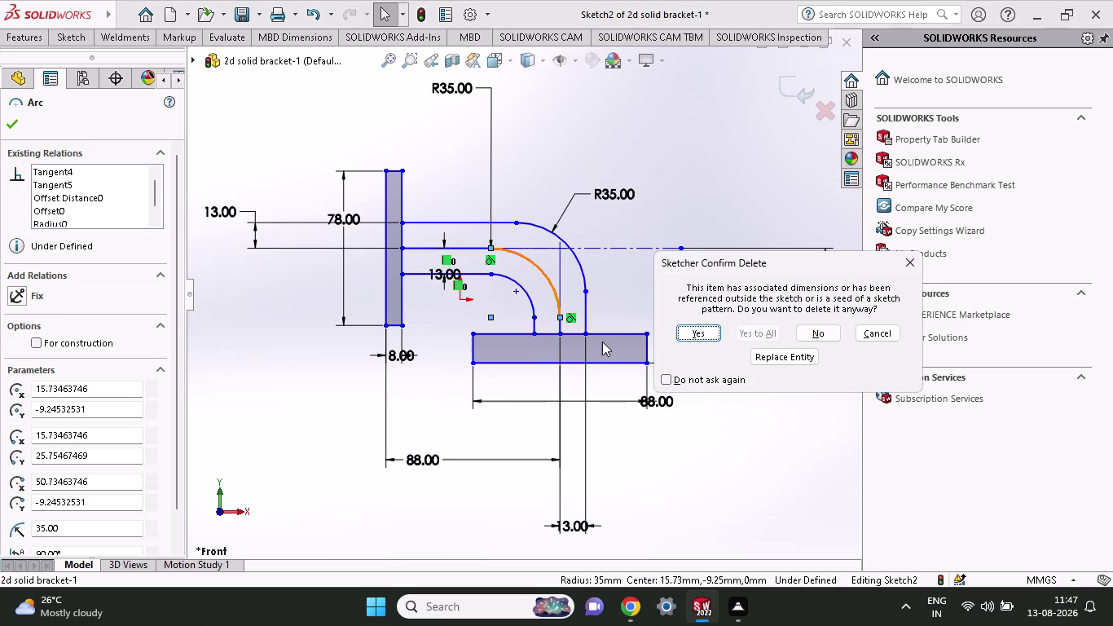
click(701, 330)
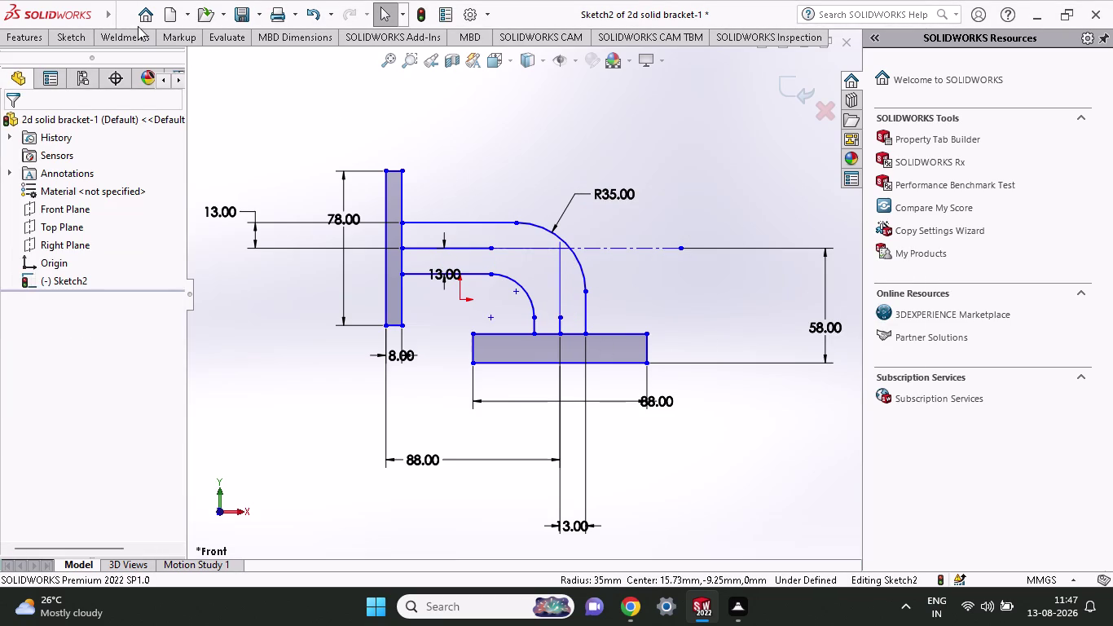
Offset the outer arm edge and arc chain inward by 13 mm.
click(67, 26)
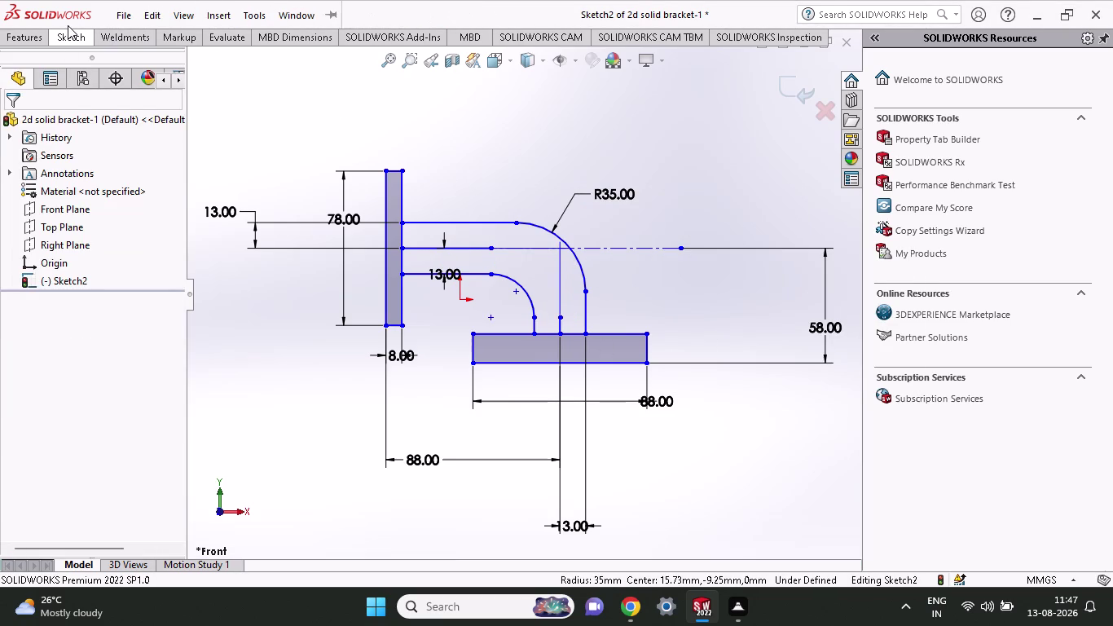
click(74, 38)
click(299, 61)
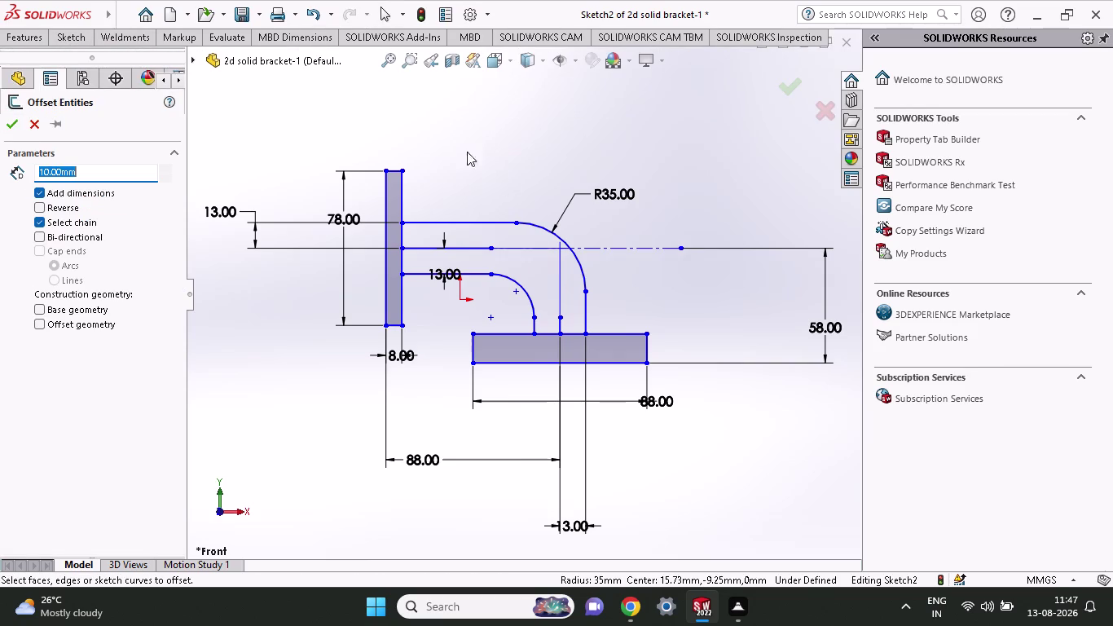
click(578, 258)
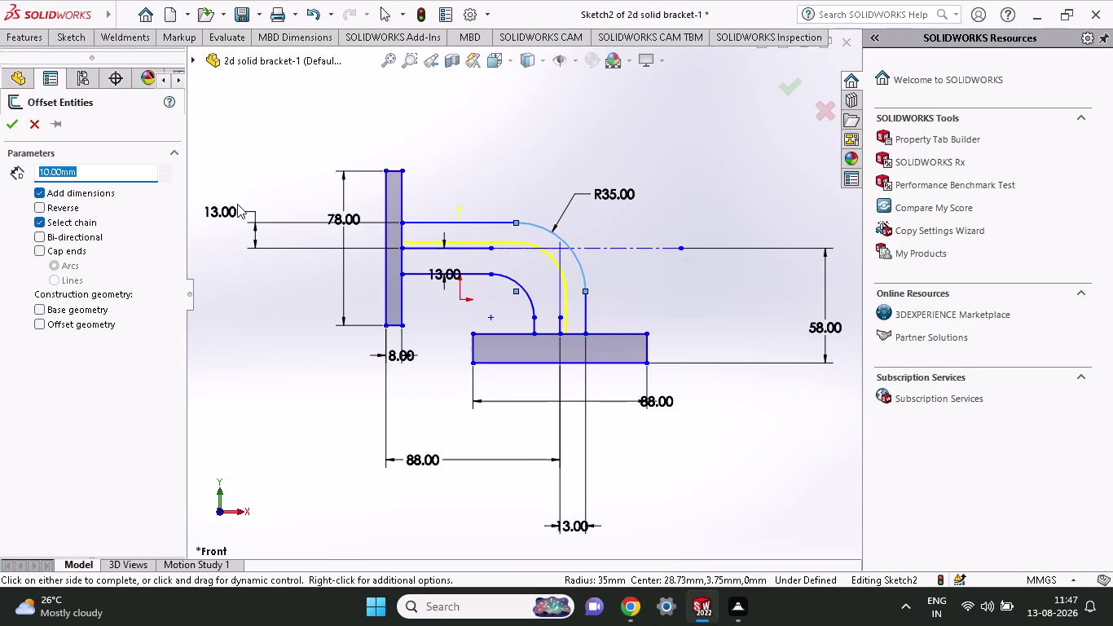
text(13)
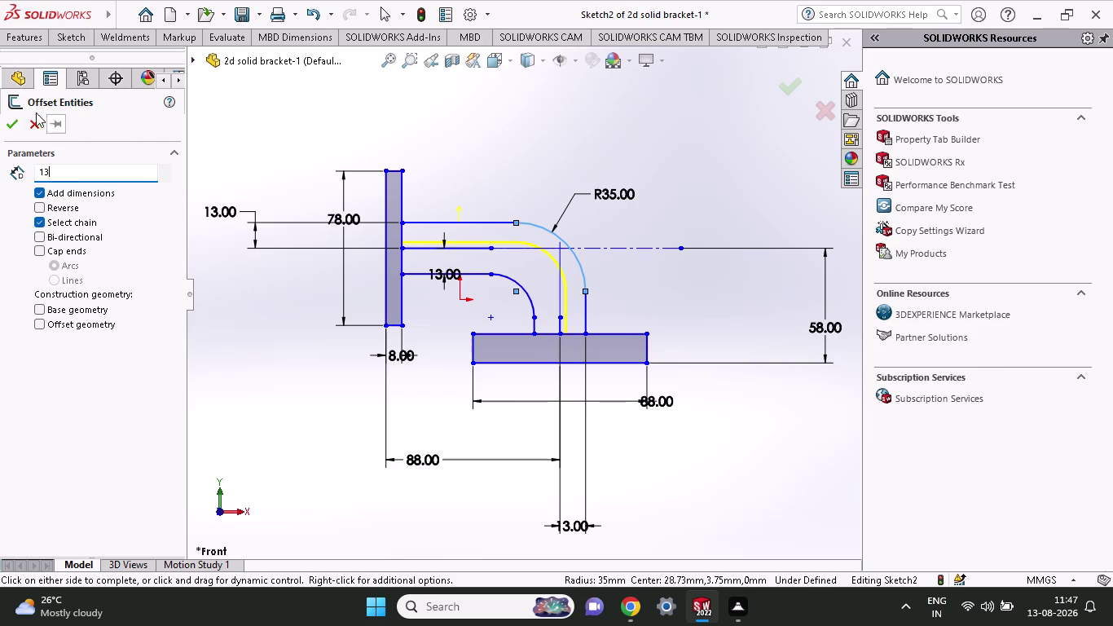
click(11, 125)
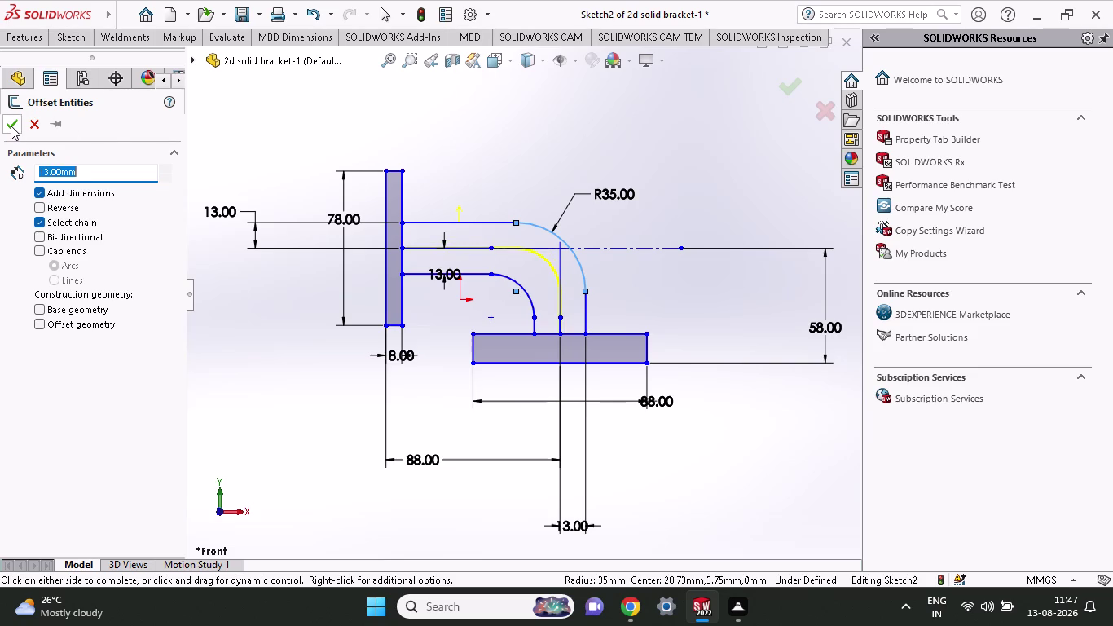
click(11, 125)
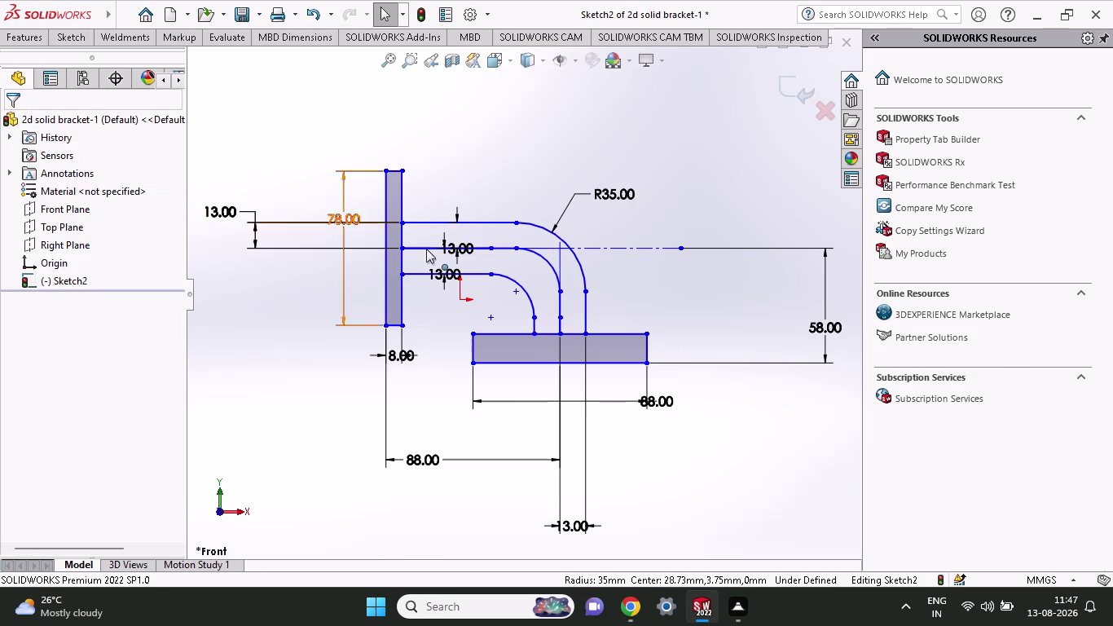
Inspect the offsets up close and drag the lower 13 mm dimension left of the arm.
scroll(down, 3)
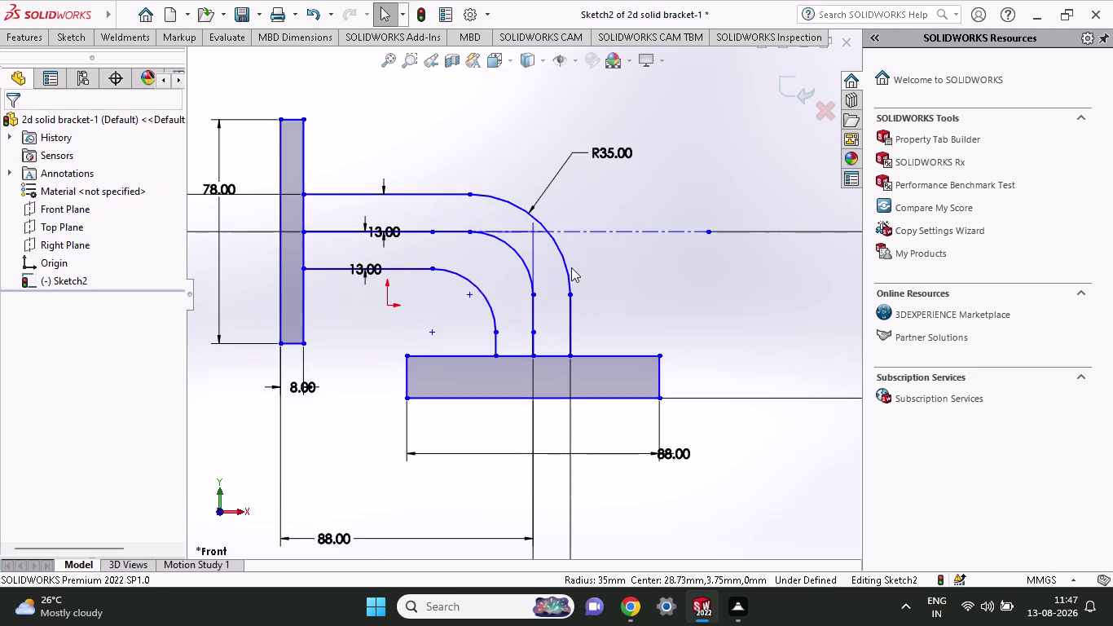
scroll(down, 3)
scroll(down, 3)
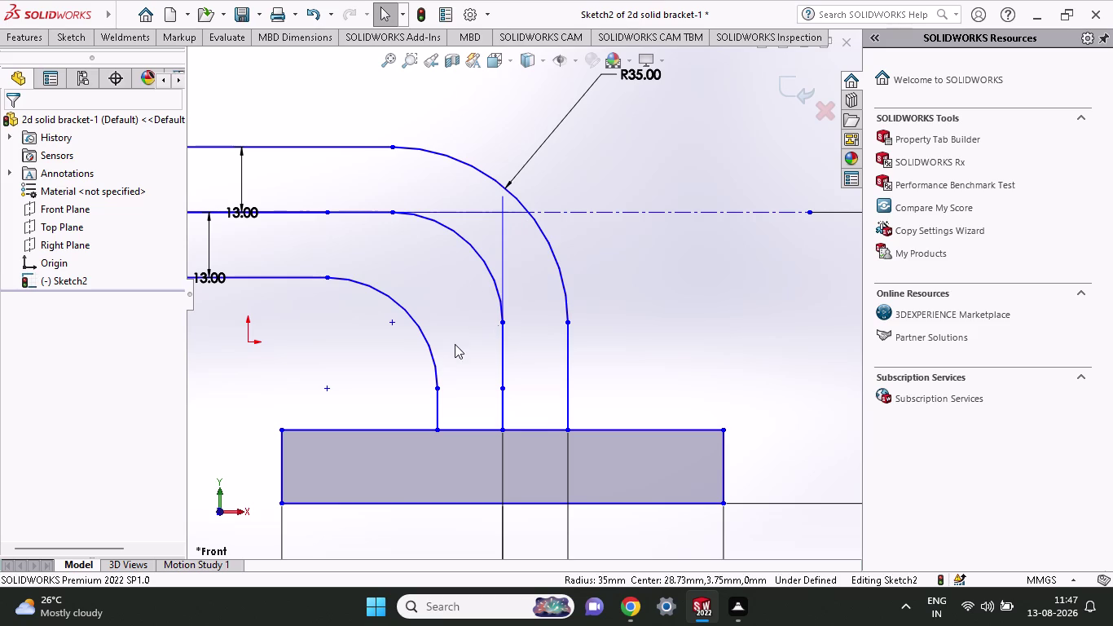
scroll(up, 3)
scroll(up, 3)
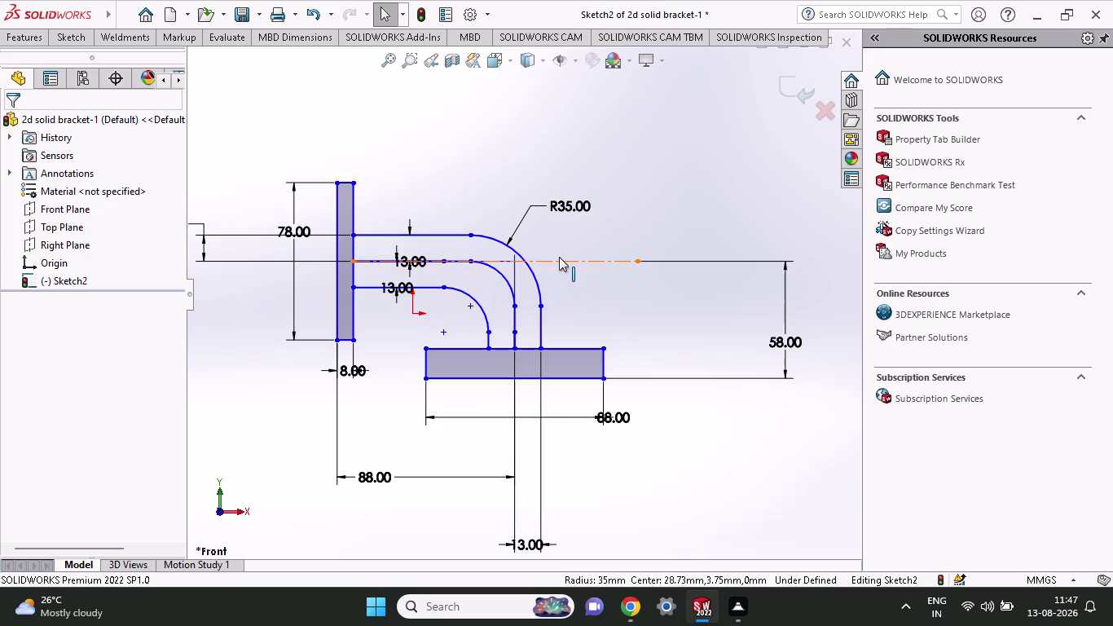
scroll(down, 3)
scroll(down, 3)
scroll(down, 3)
scroll(down, 3)
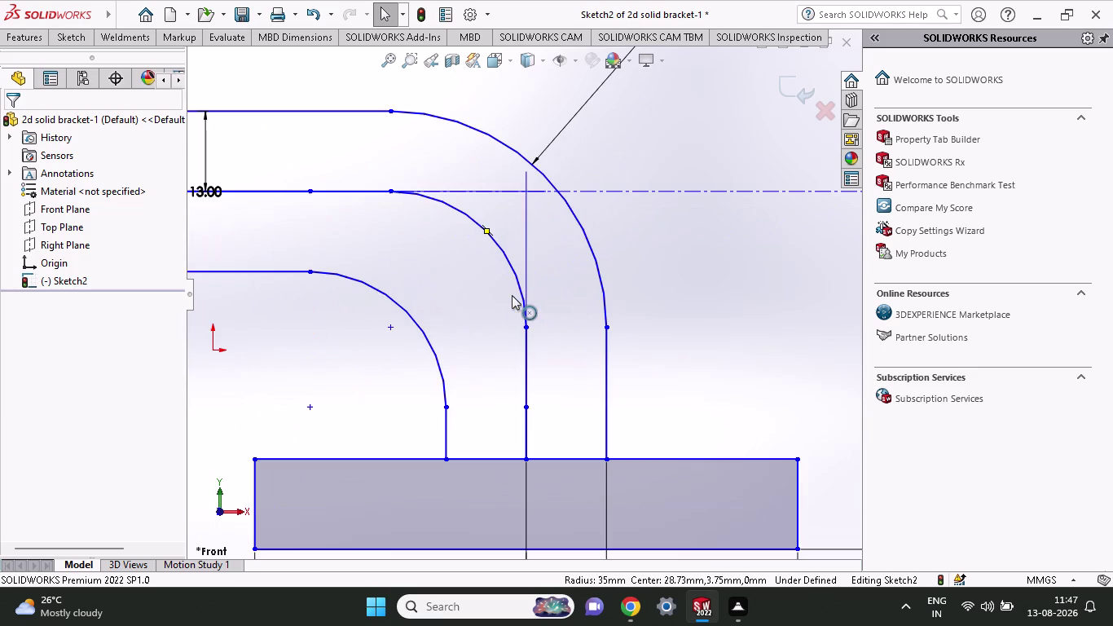
scroll(up, 3)
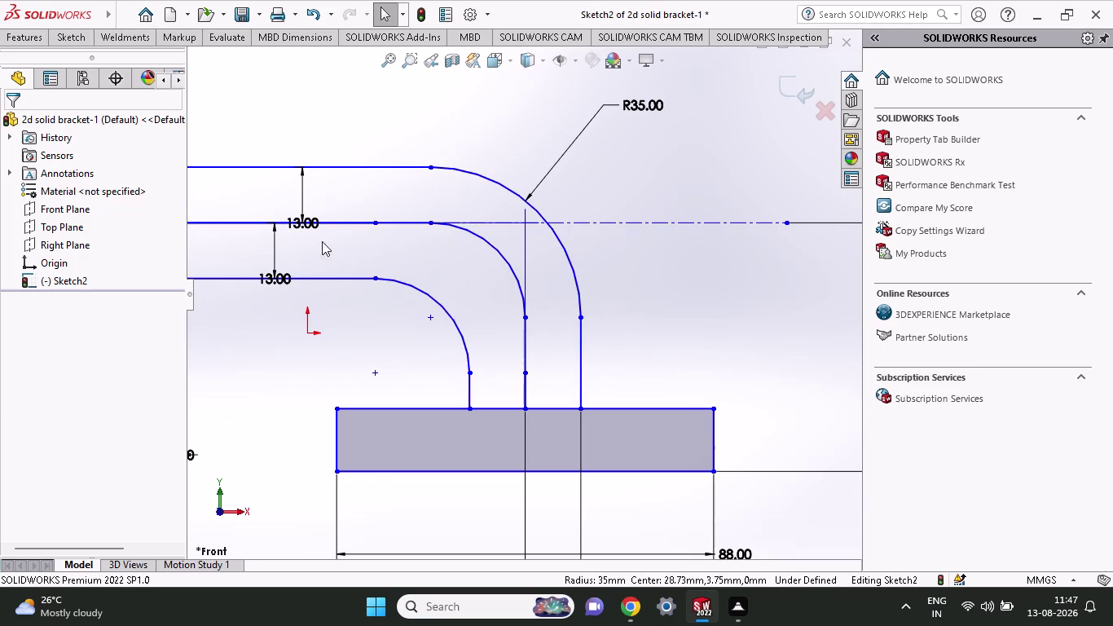
scroll(up, 3)
scroll(up, 3)
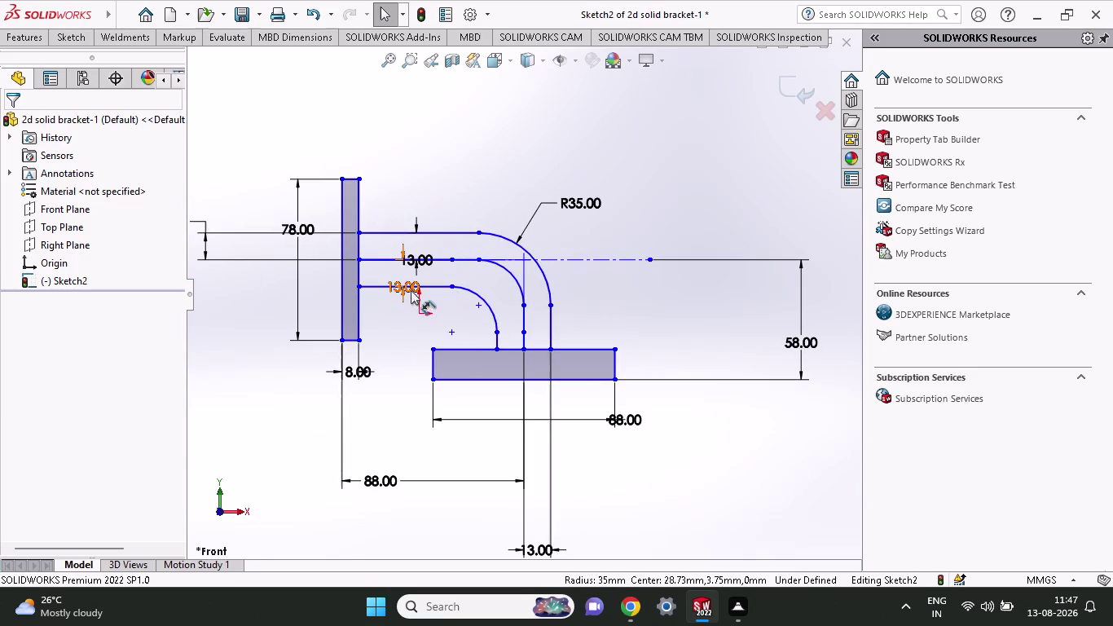
drag(407, 288, 265, 289)
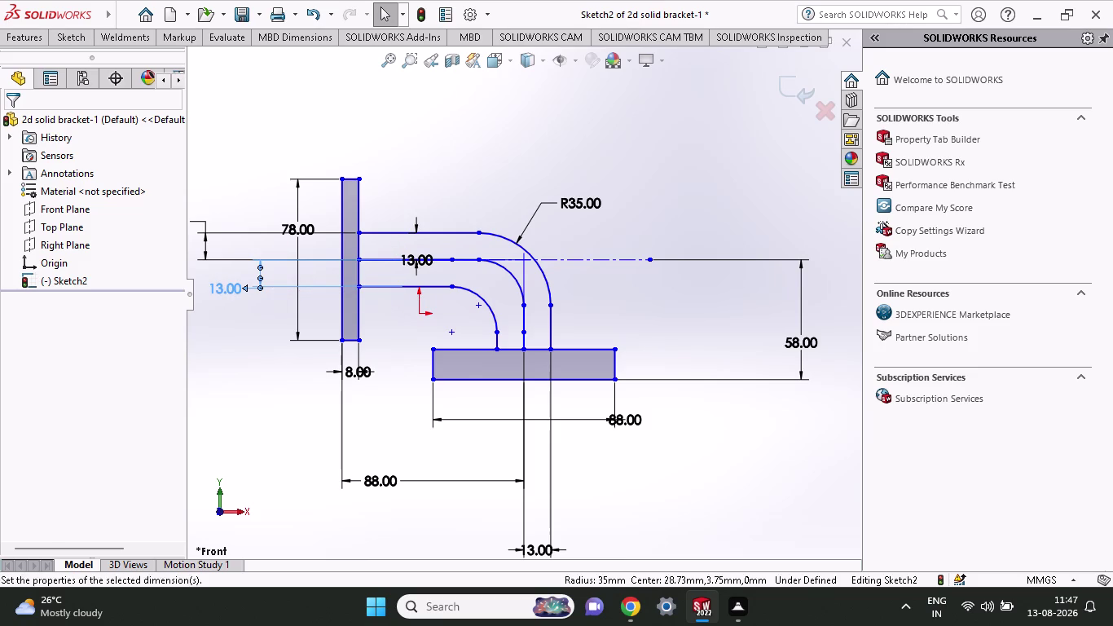
Drag the upper 13 mm dimension left so both offset dimensions sit beside the arm.
drag(407, 257, 312, 240)
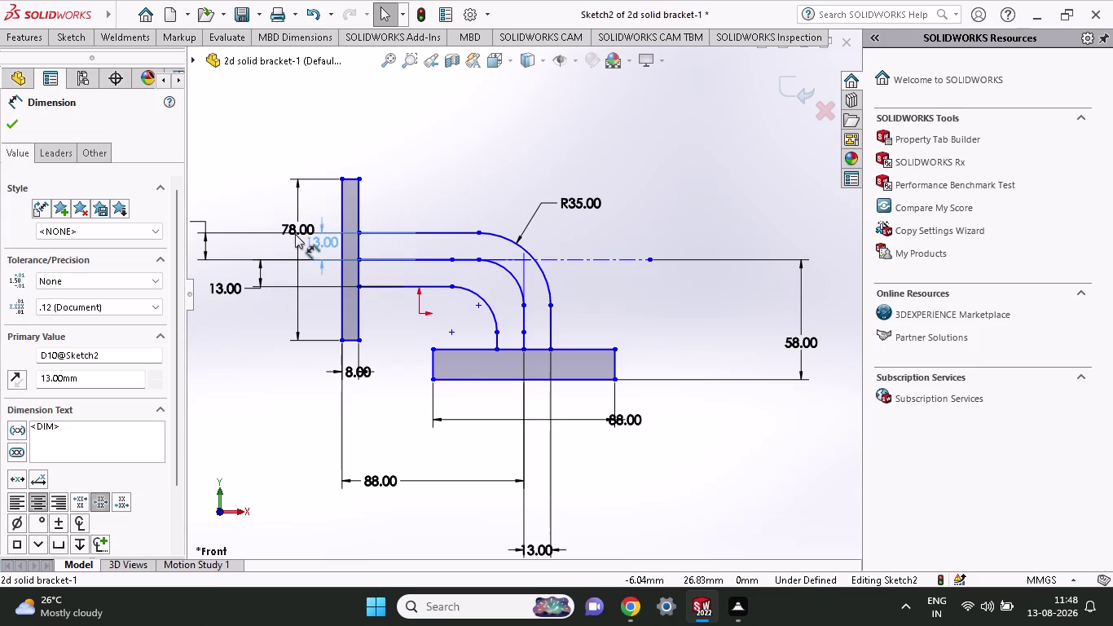
drag(312, 240, 247, 238)
drag(247, 239, 252, 239)
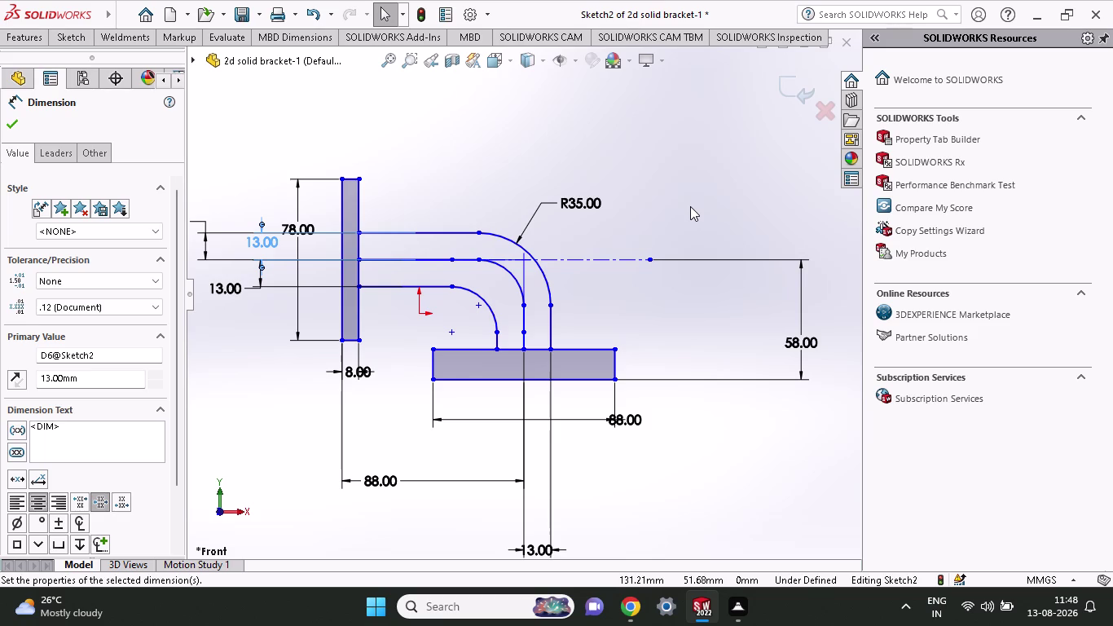
click(73, 46)
click(319, 63)
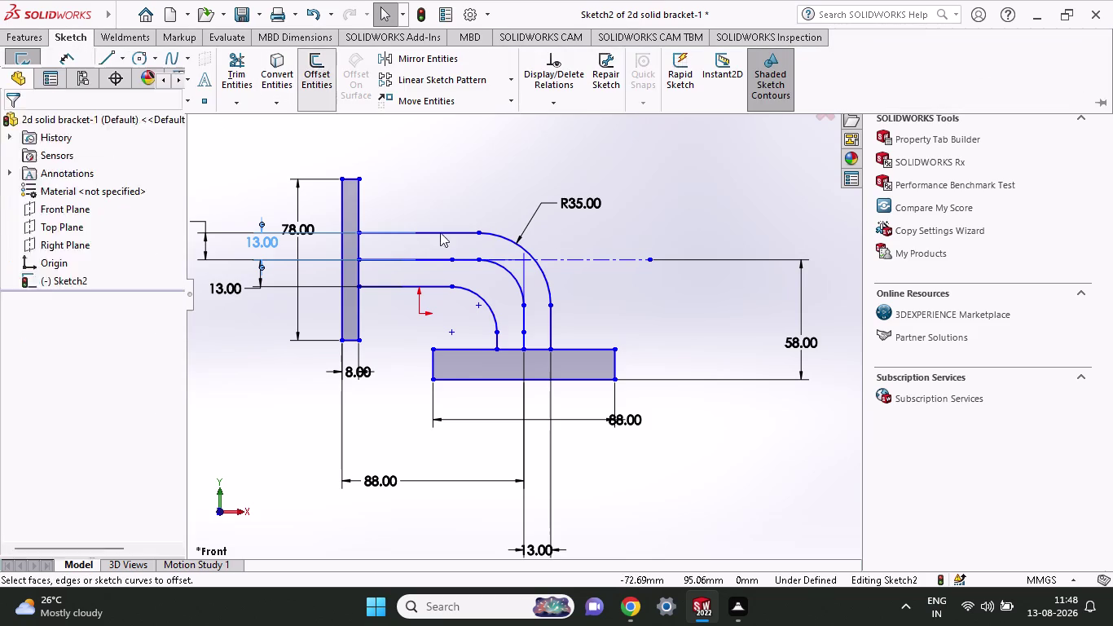
click(524, 246)
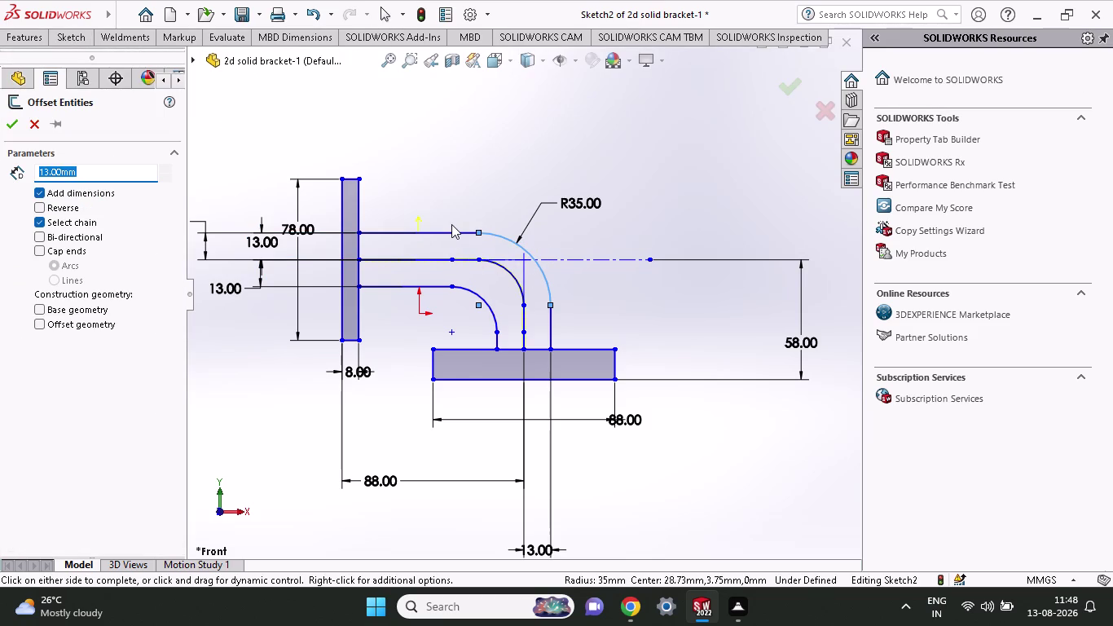
click(453, 231)
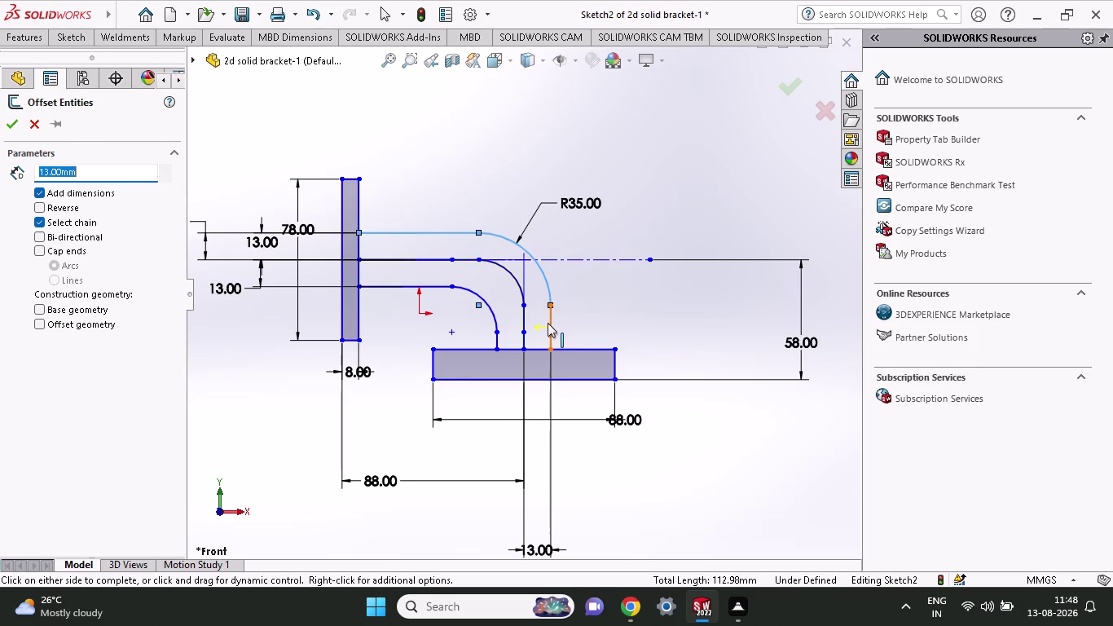
click(550, 322)
drag(91, 172, 25, 176)
key(Escape)
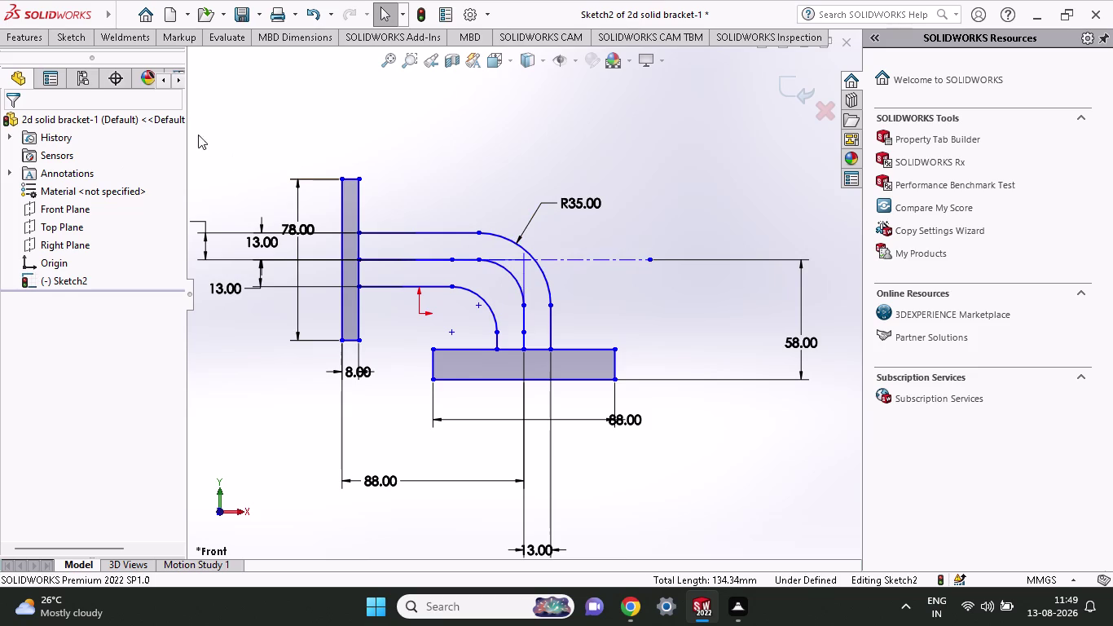
click(64, 43)
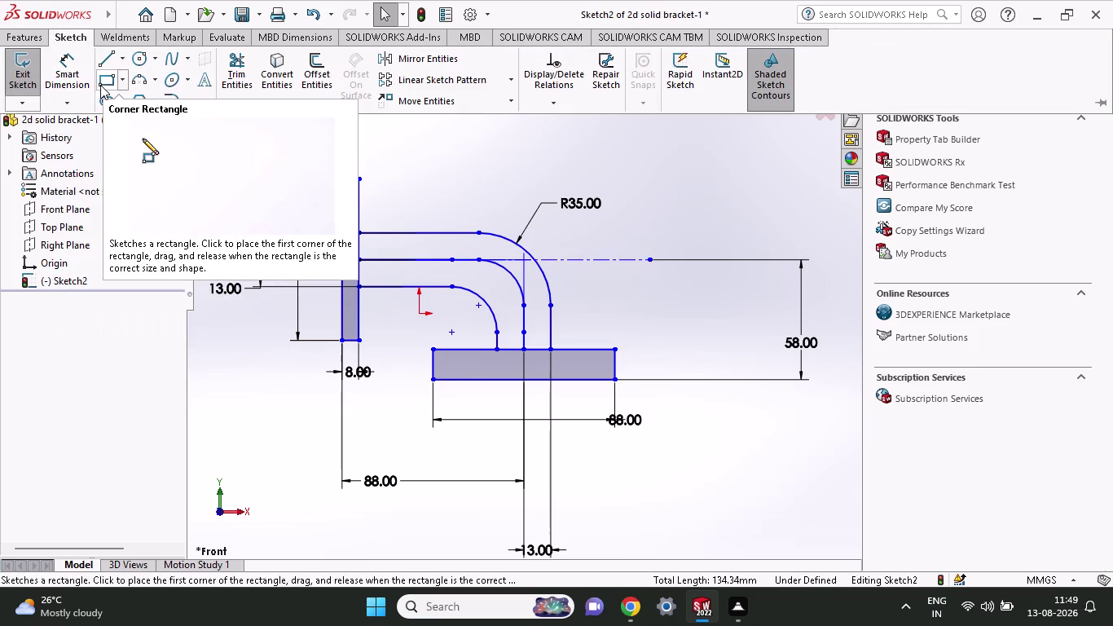
Try an R22 radius dimension on the middle arc, undo it, and select the R35 dimension.
click(84, 81)
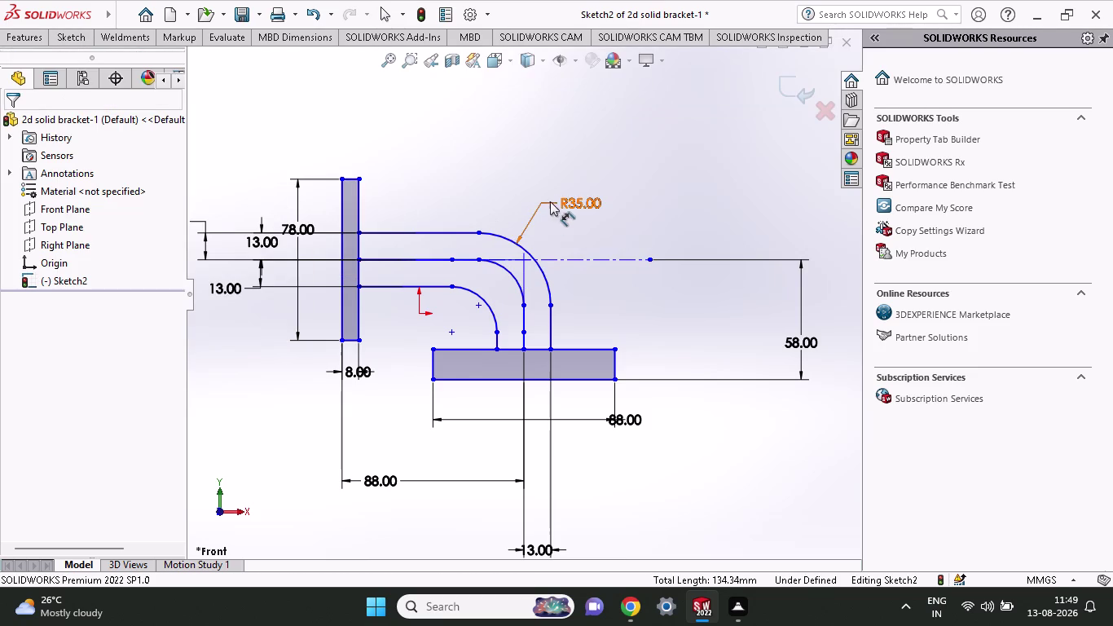
click(509, 270)
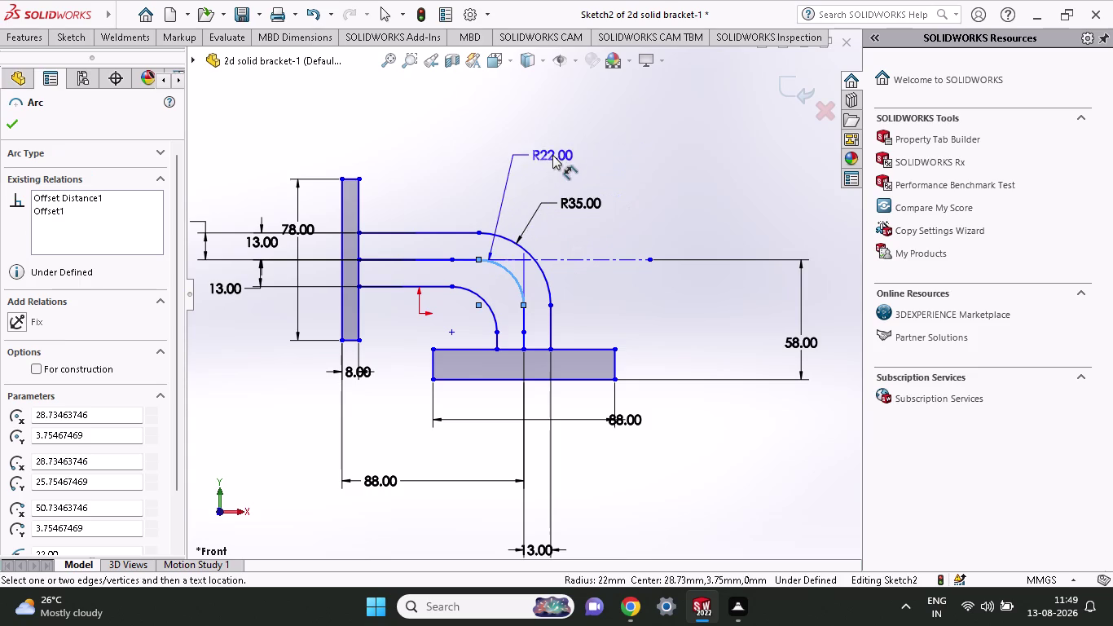
click(552, 154)
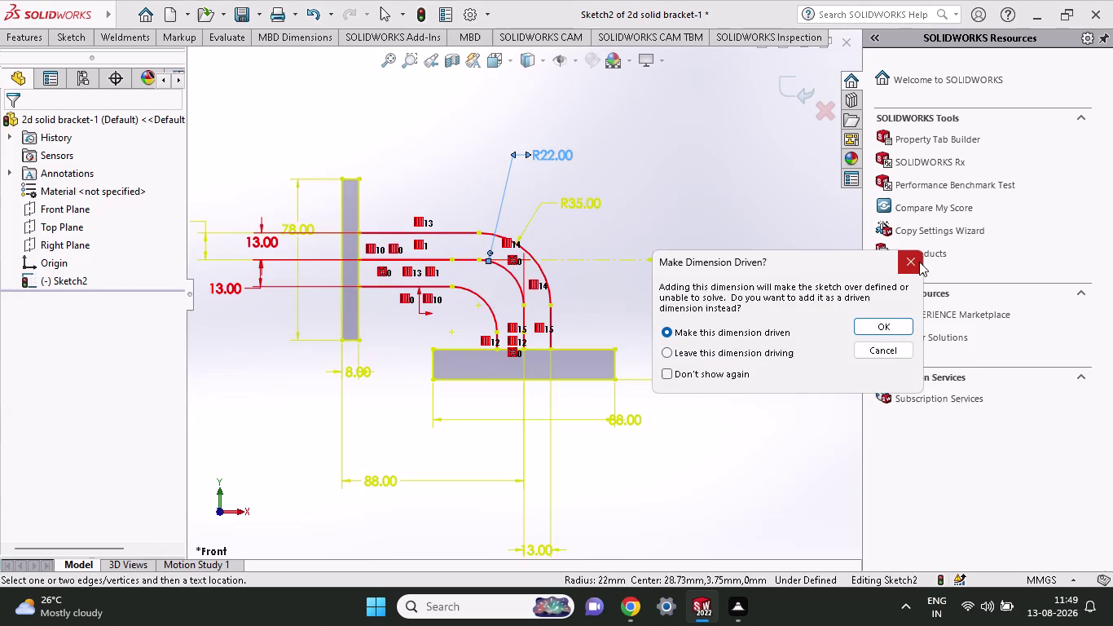
click(918, 263)
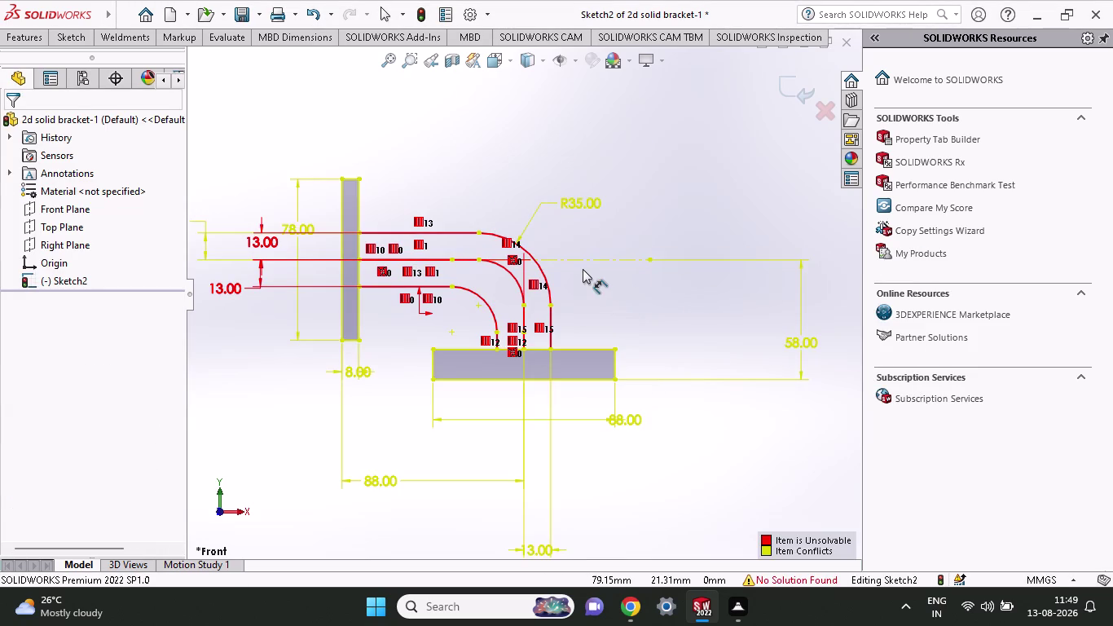
key(ctrl+z)
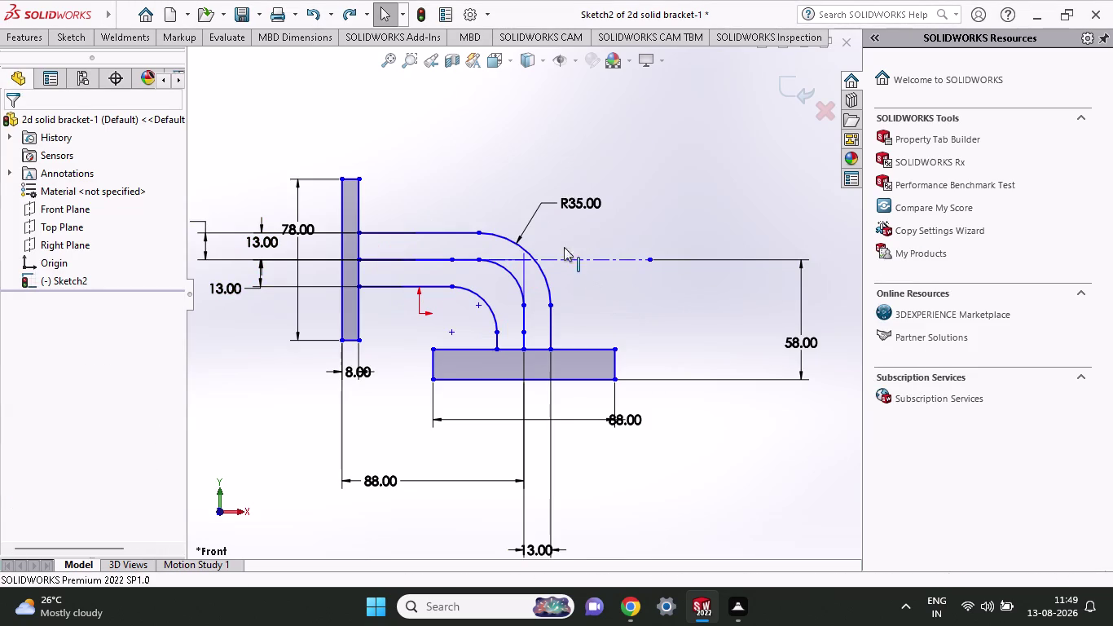
key(ctrl+z)
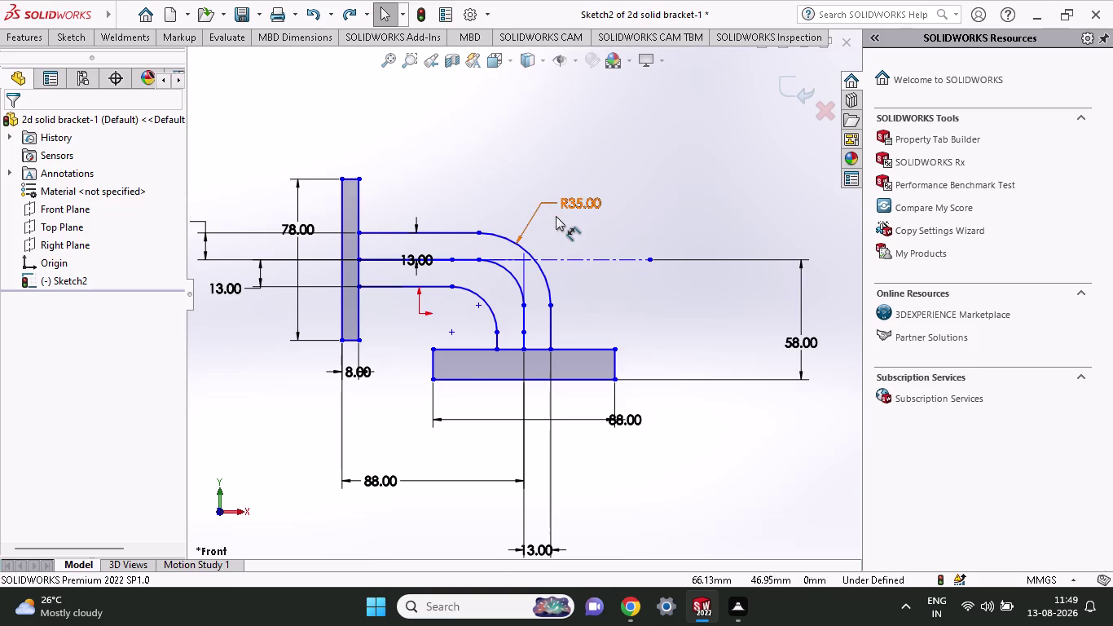
click(560, 205)
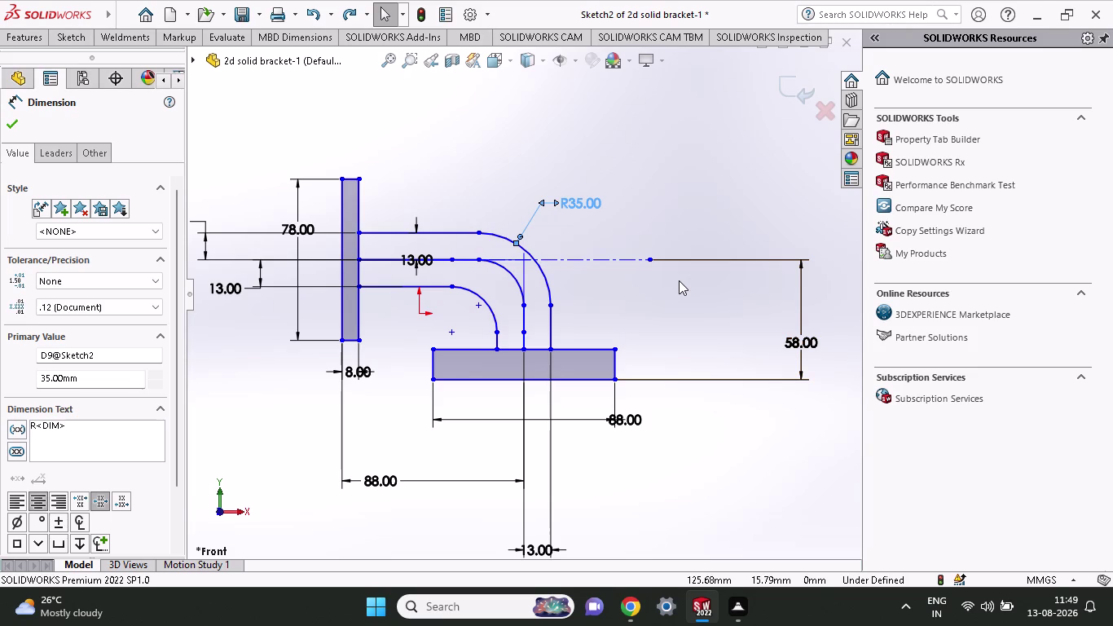
Undo away the lower offset line and inner arc, then delete the middle arc's radius dimension.
key(ctrl+z)
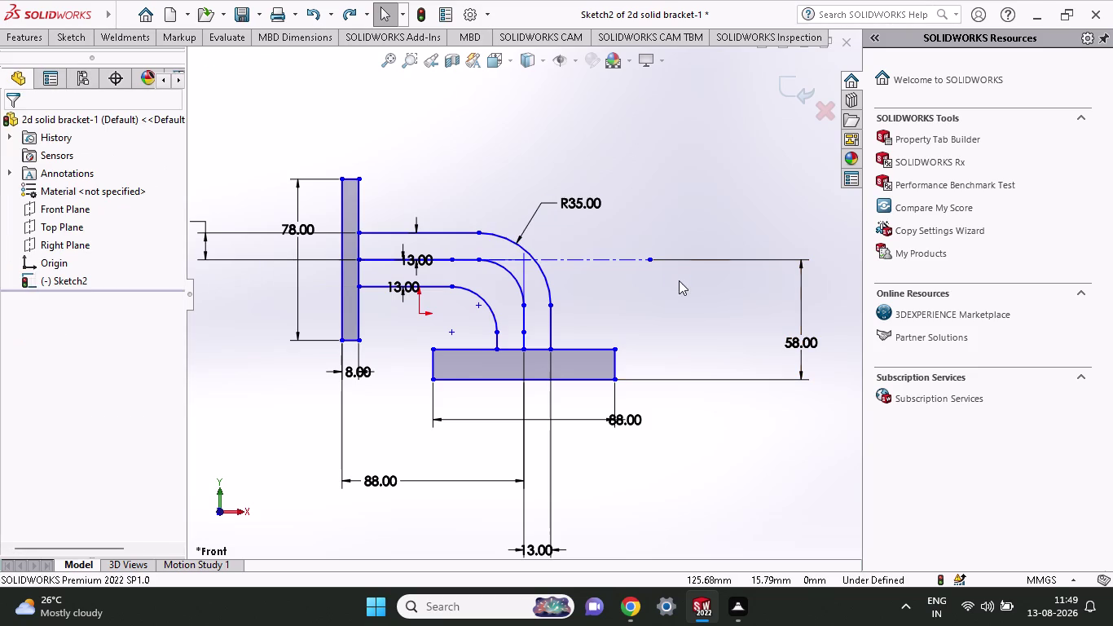
key(ctrl+z)
key(ctrl+z)
key(ctrl+z)
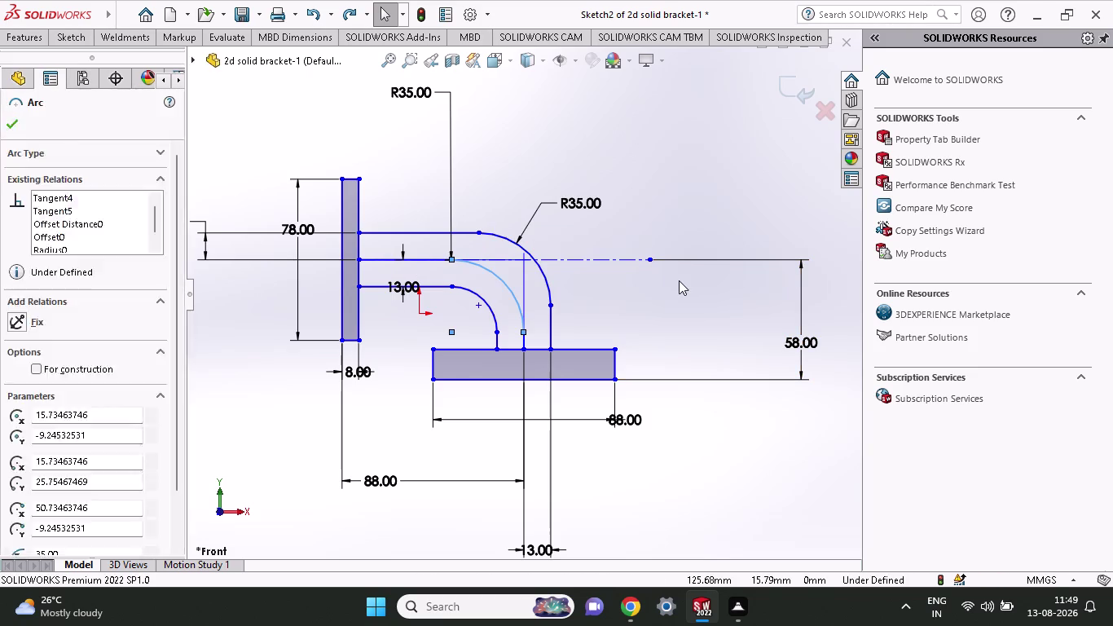
key(ctrl+z)
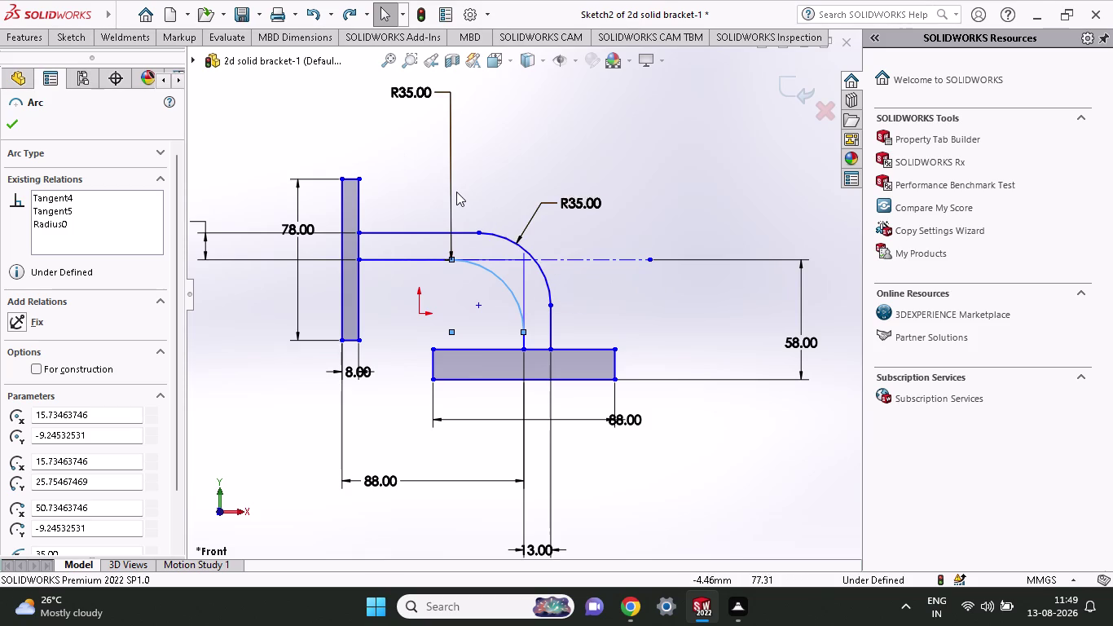
click(446, 120)
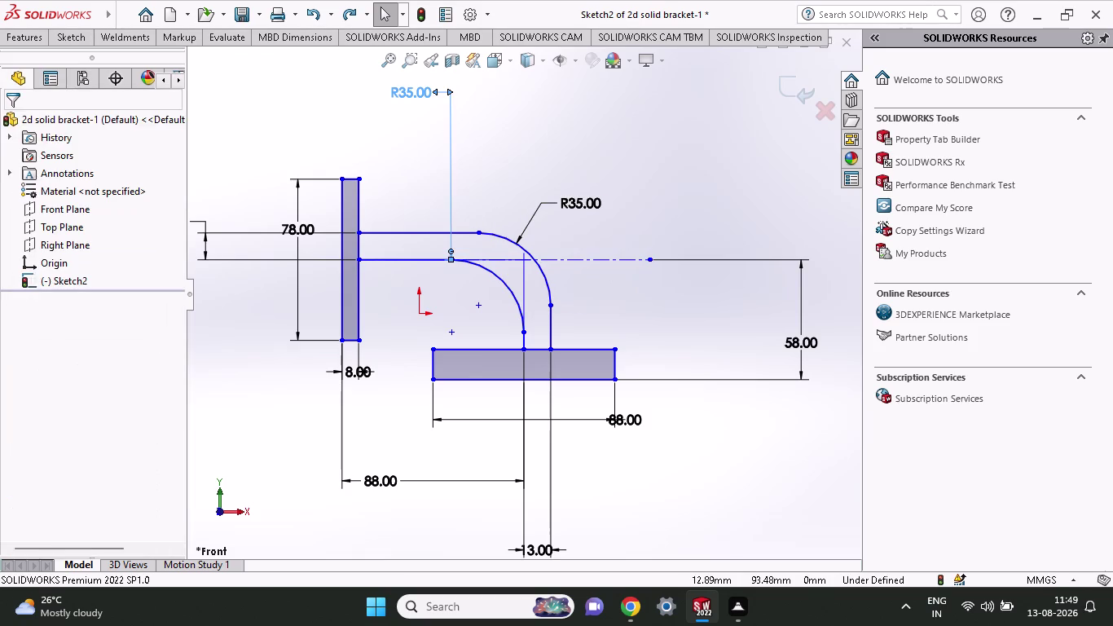
key(Delete)
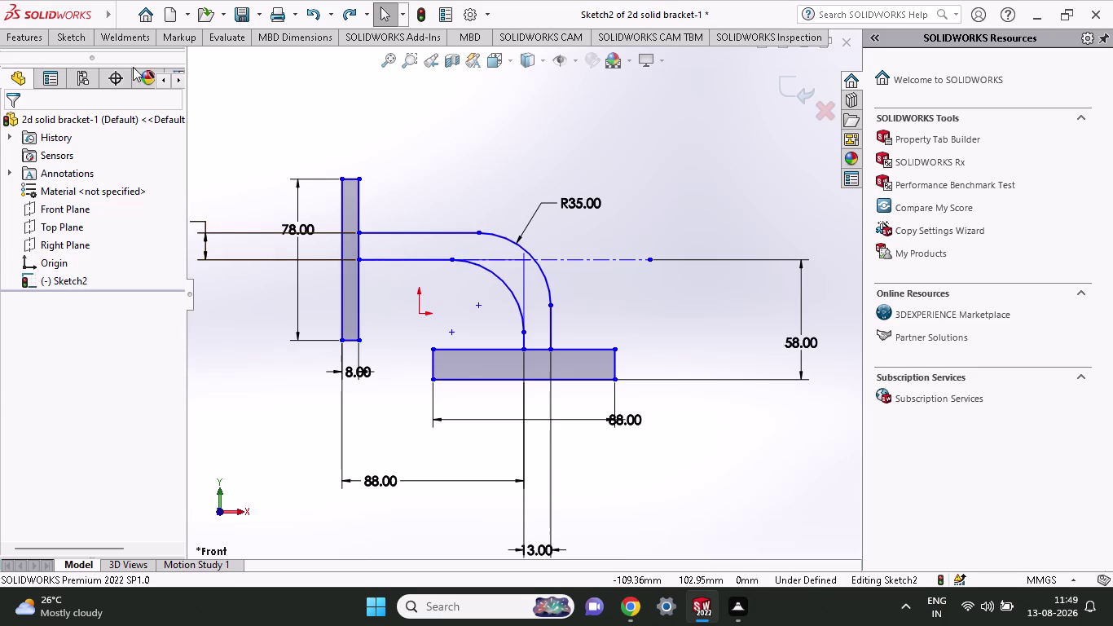
Undo to restore the 13 mm dimension from the top arm line to the centreline.
click(79, 38)
click(82, 75)
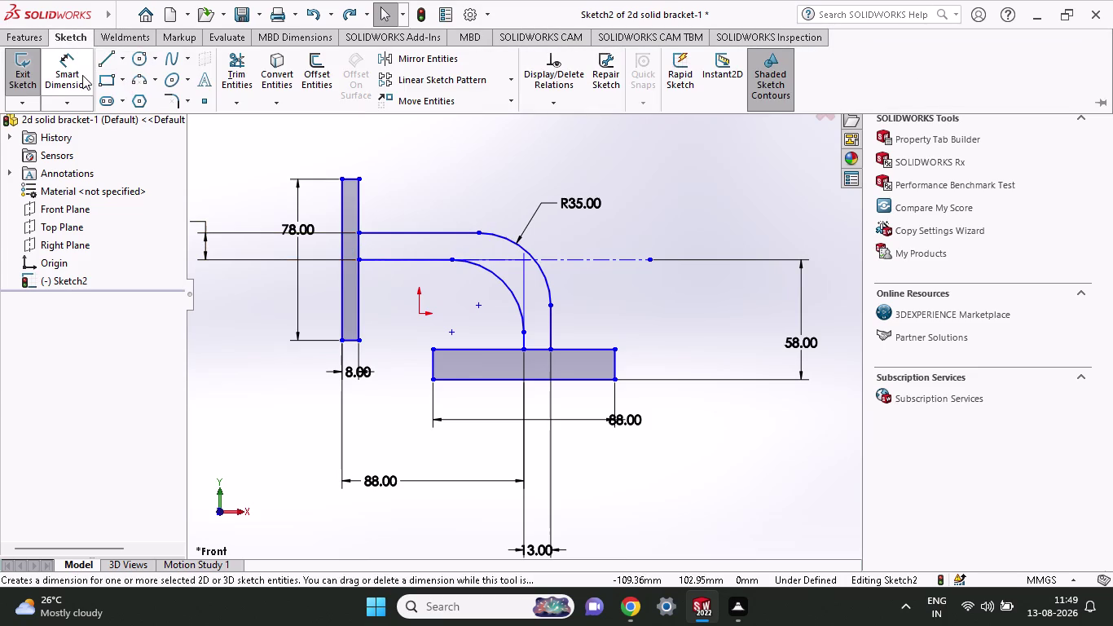
scroll(up, 3)
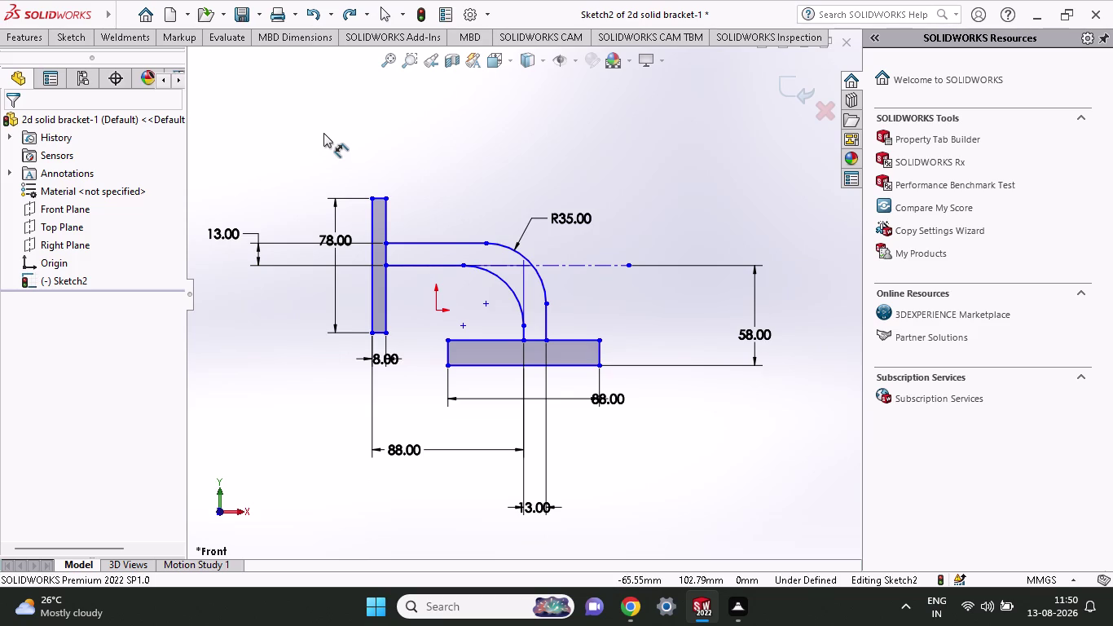
key(Escape)
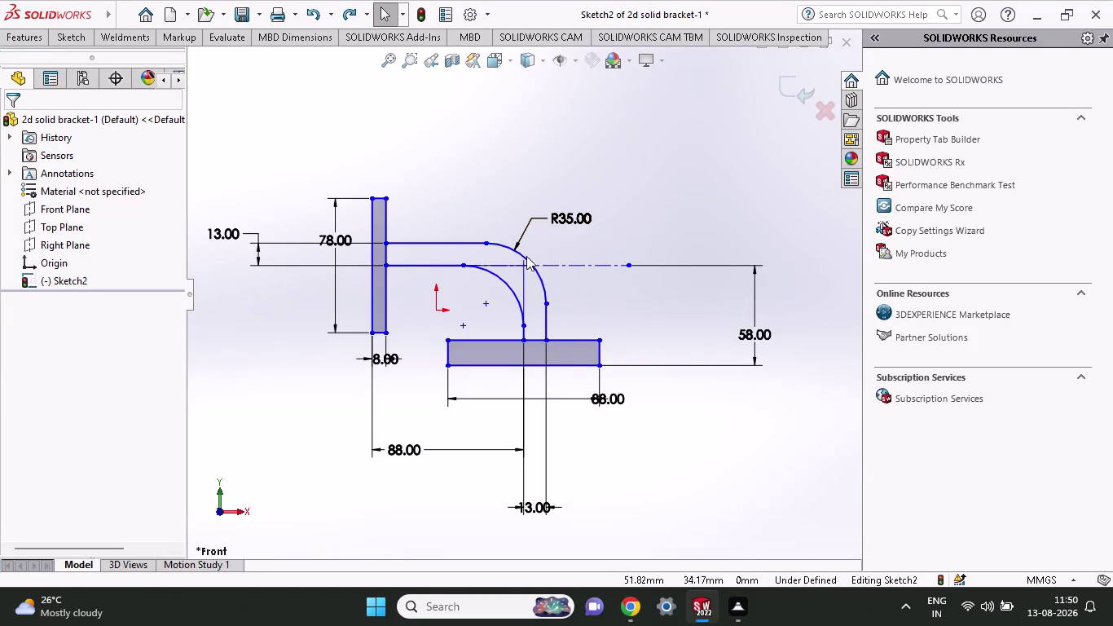
click(67, 36)
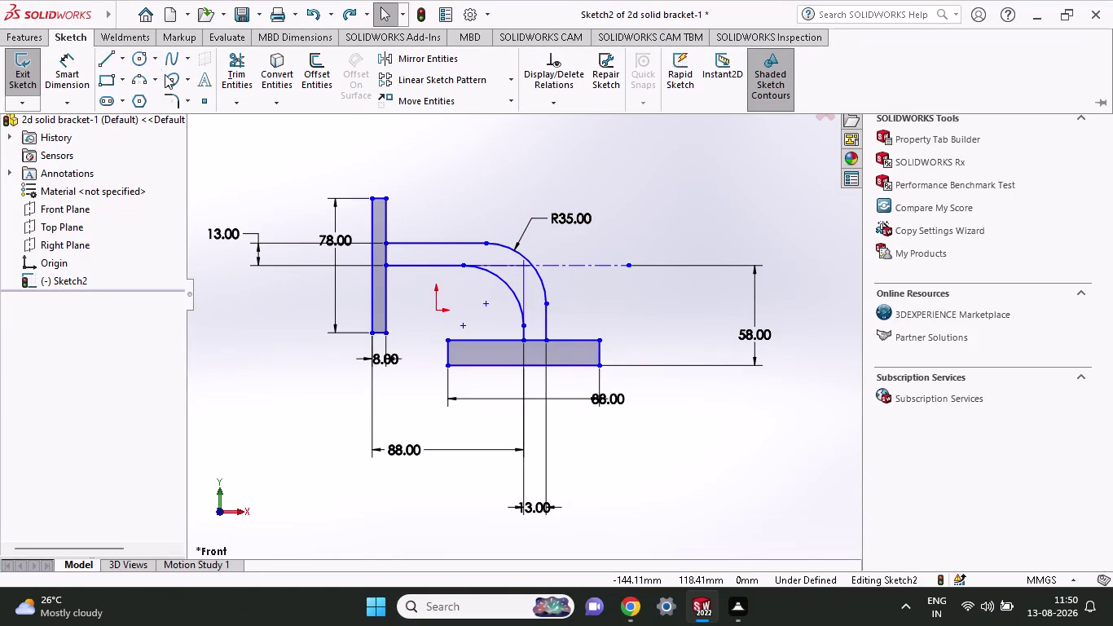
click(84, 72)
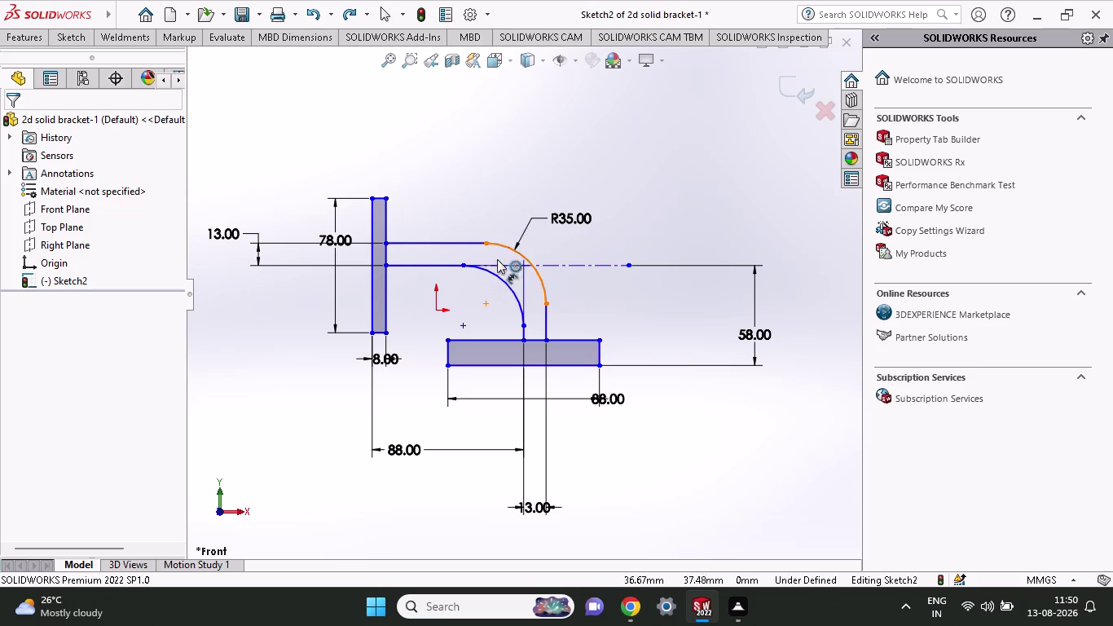
Undo to bring back the middle arc's R35 dimension and check its properties.
click(500, 281)
click(474, 157)
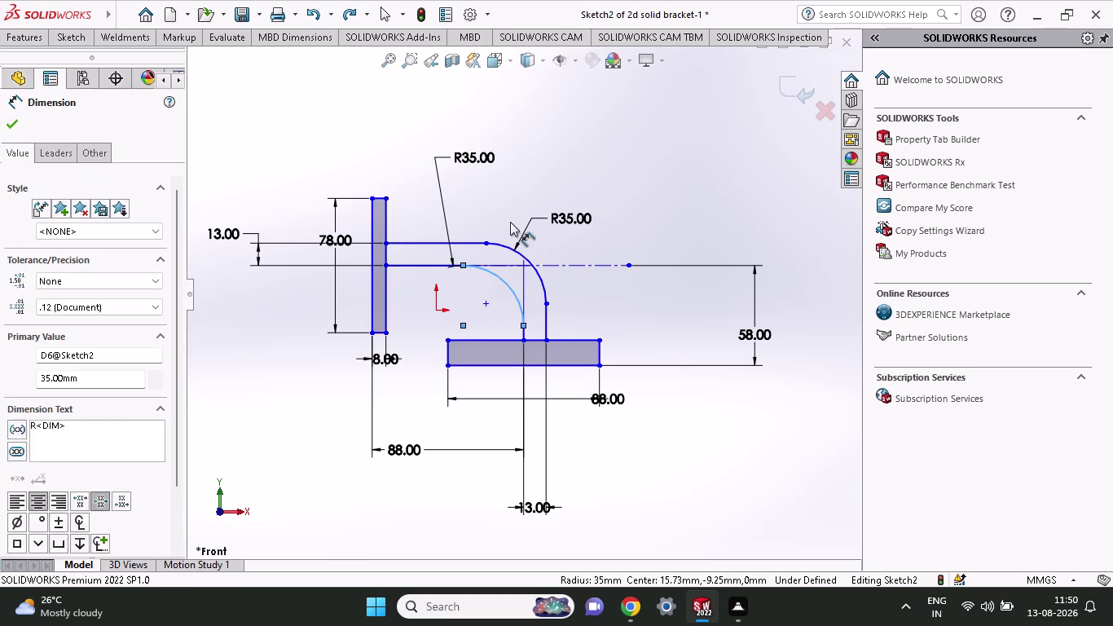
click(407, 132)
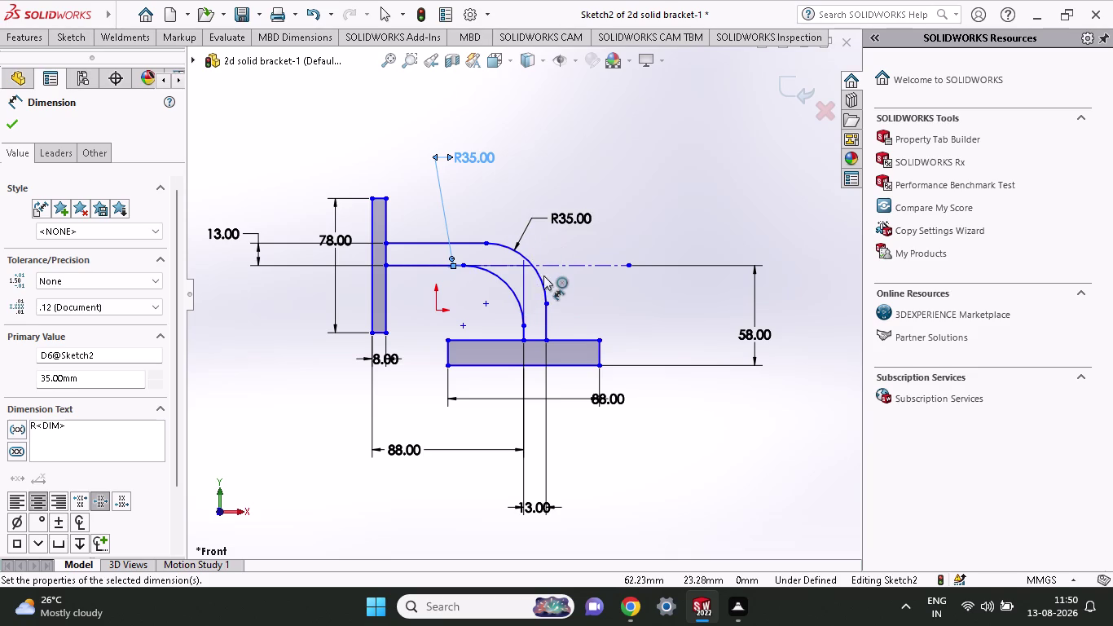
key(Escape)
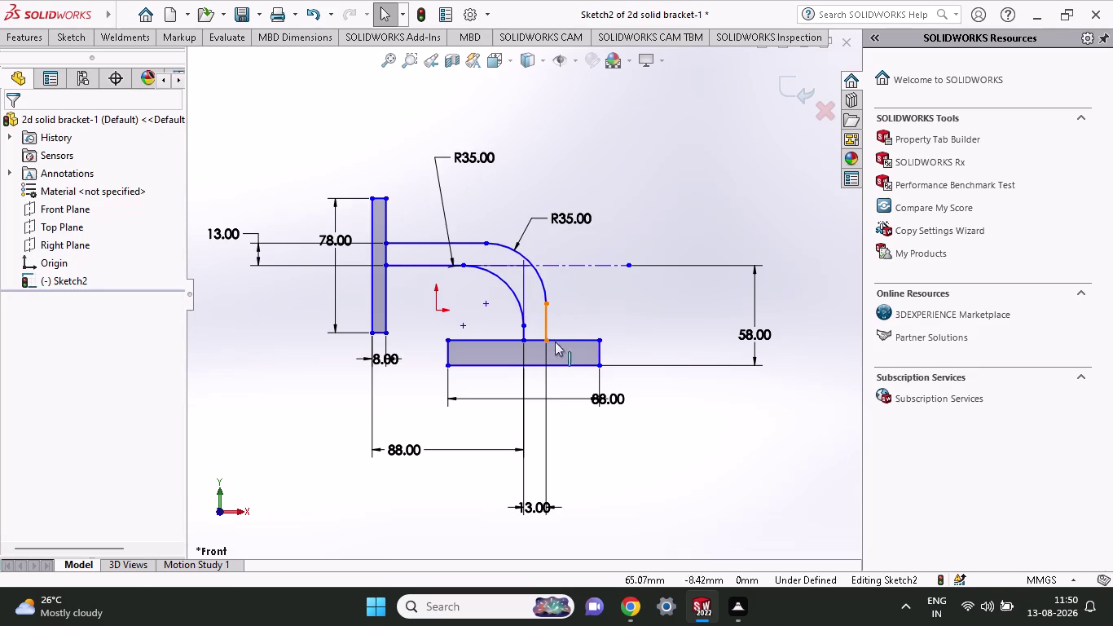
Delete the outer R35 arc and the short vertical lines beside it, confirming each deletion.
click(545, 322)
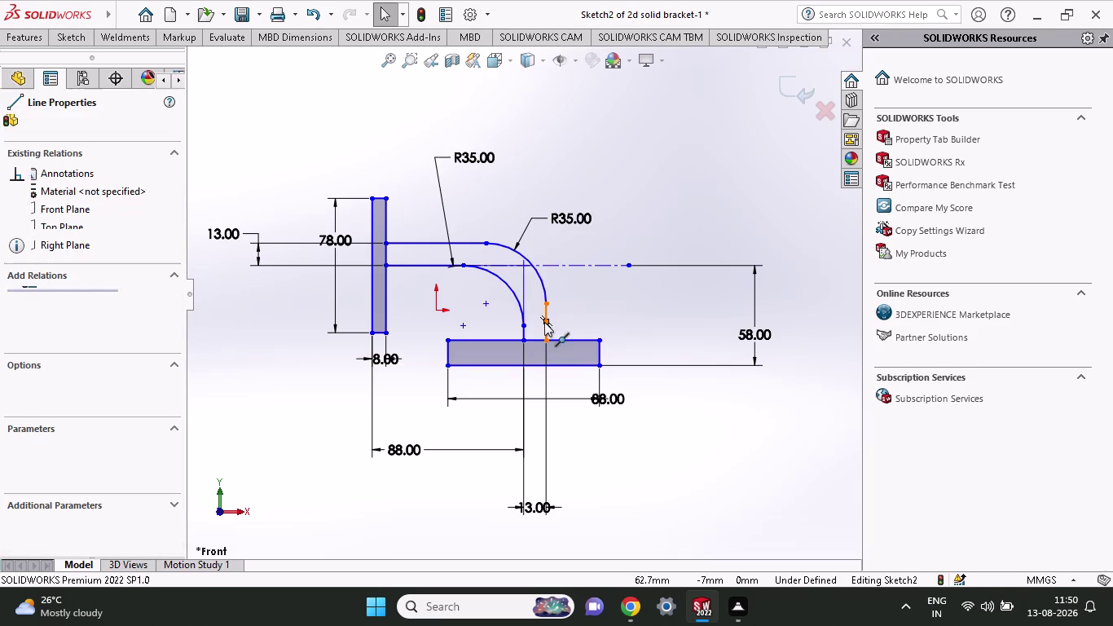
key(Delete)
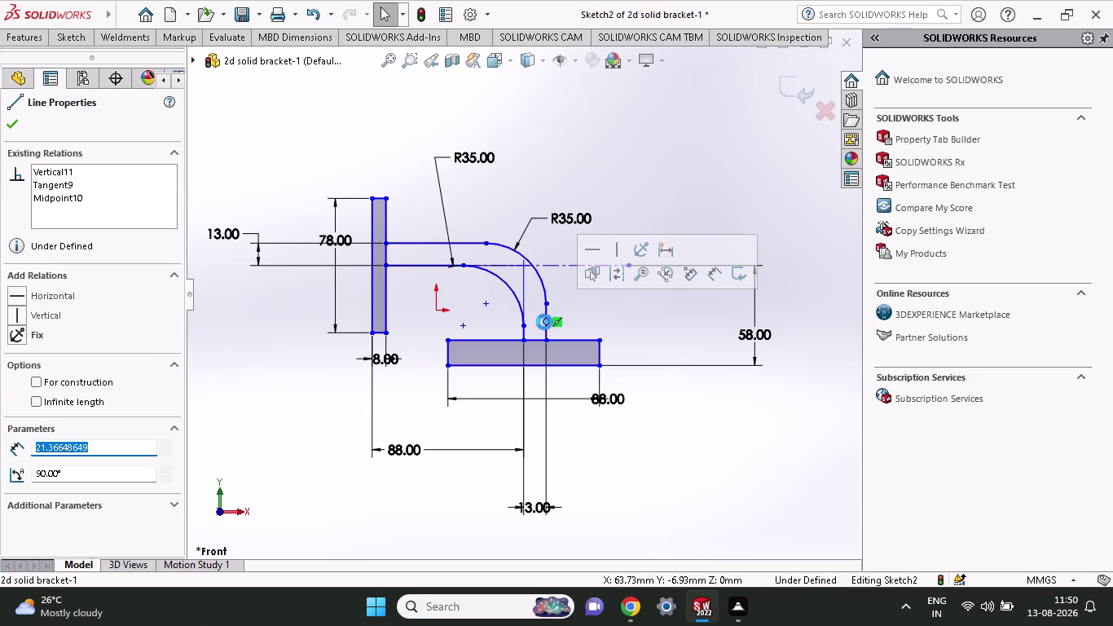
click(642, 298)
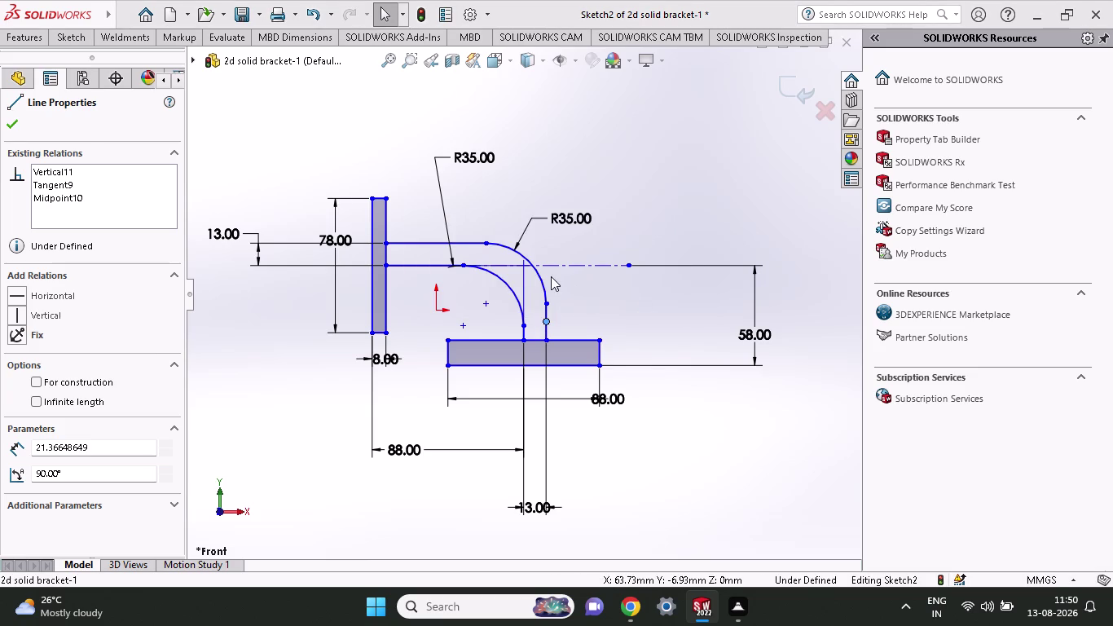
click(536, 275)
key(Delete)
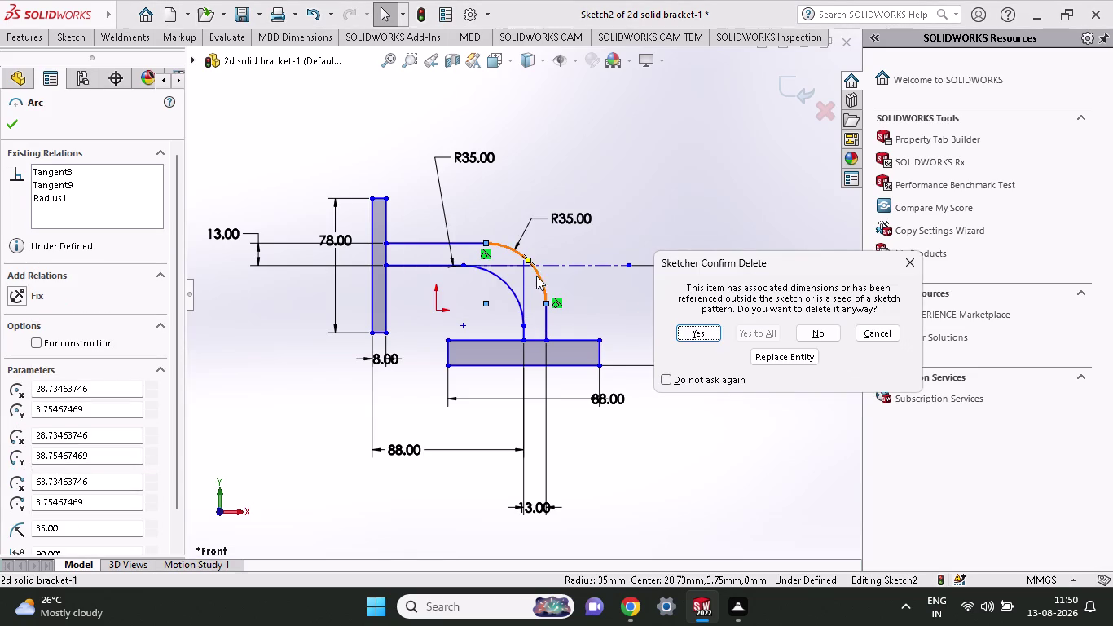
click(699, 323)
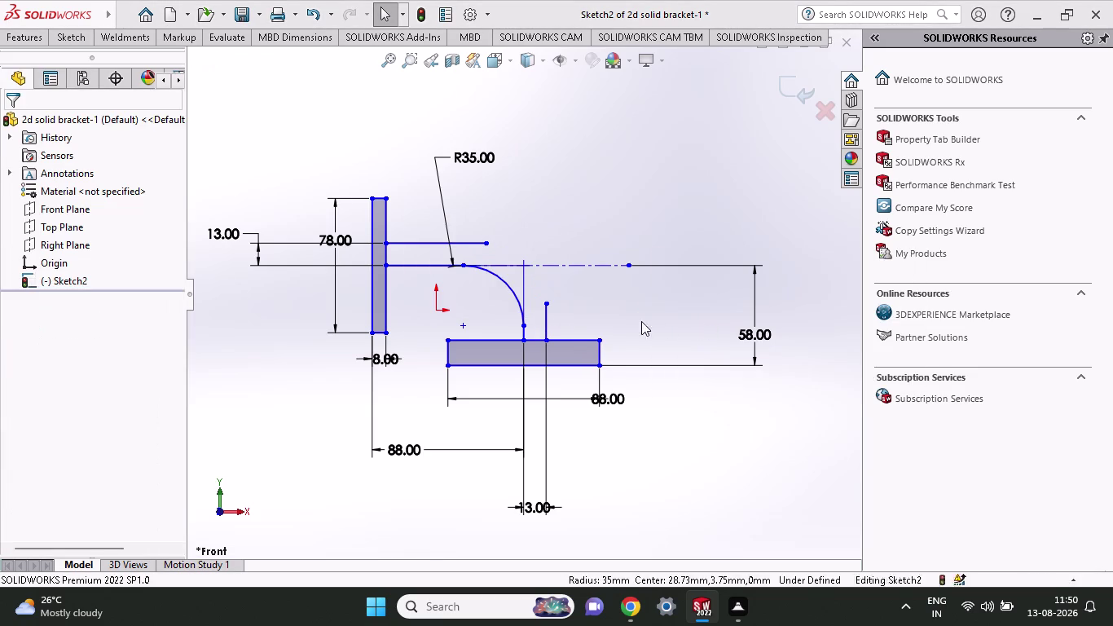
click(543, 318)
key(Delete)
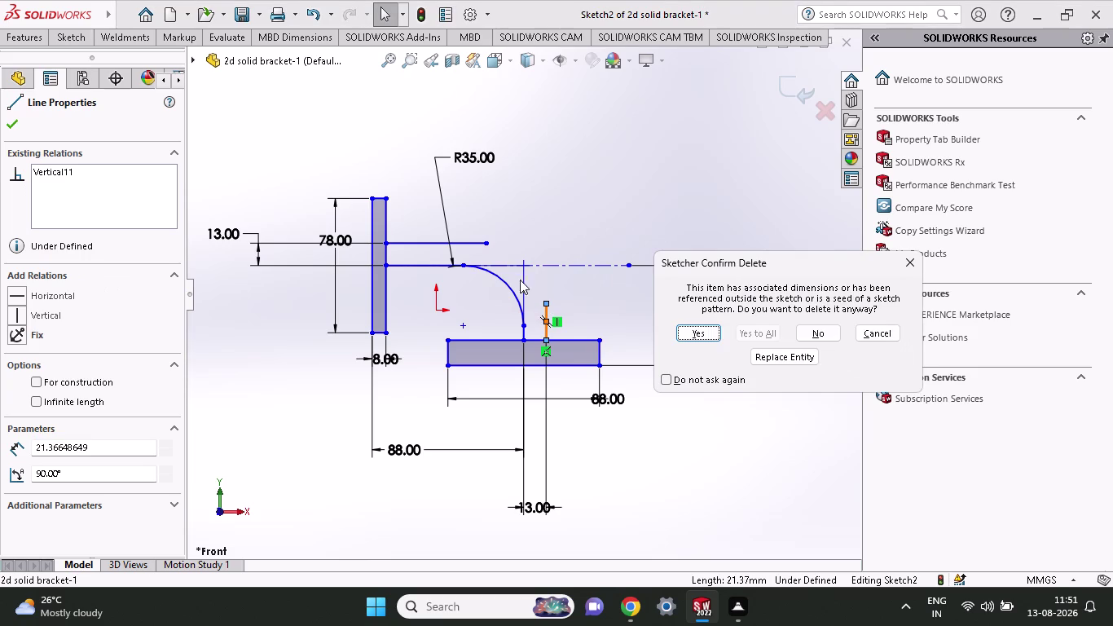
click(702, 332)
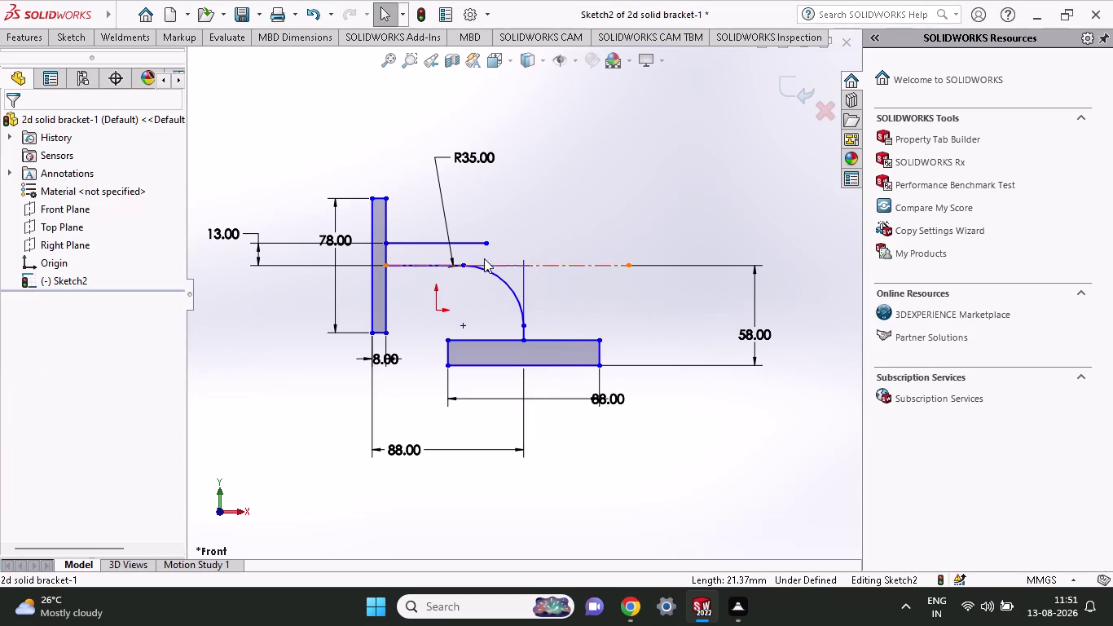
Delete the top offset arm line and the remaining R35 arc.
click(474, 246)
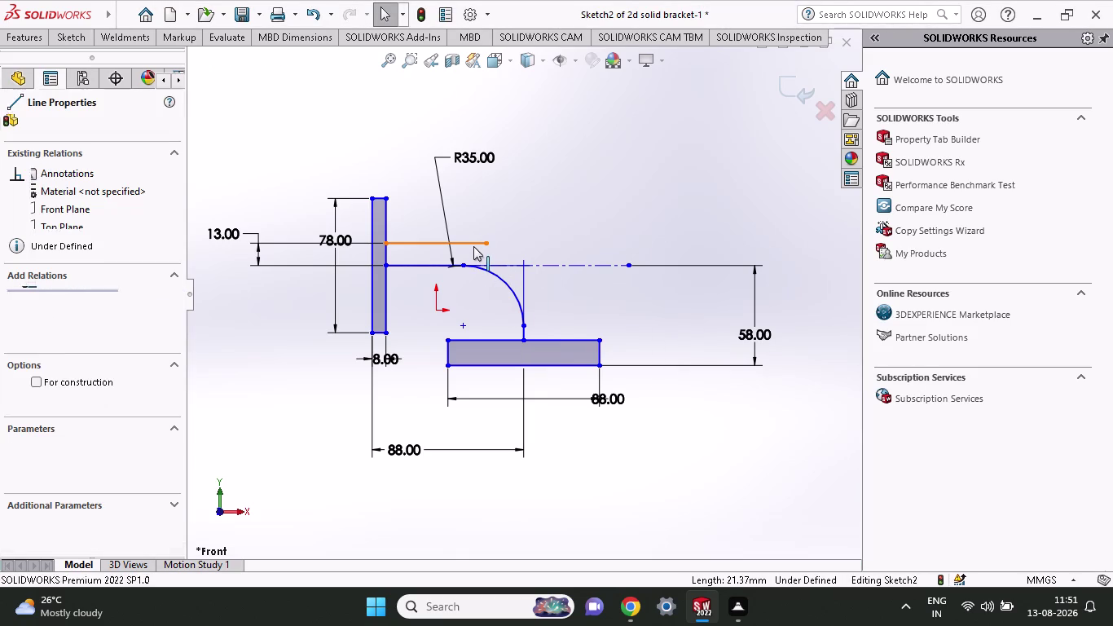
key(Delete)
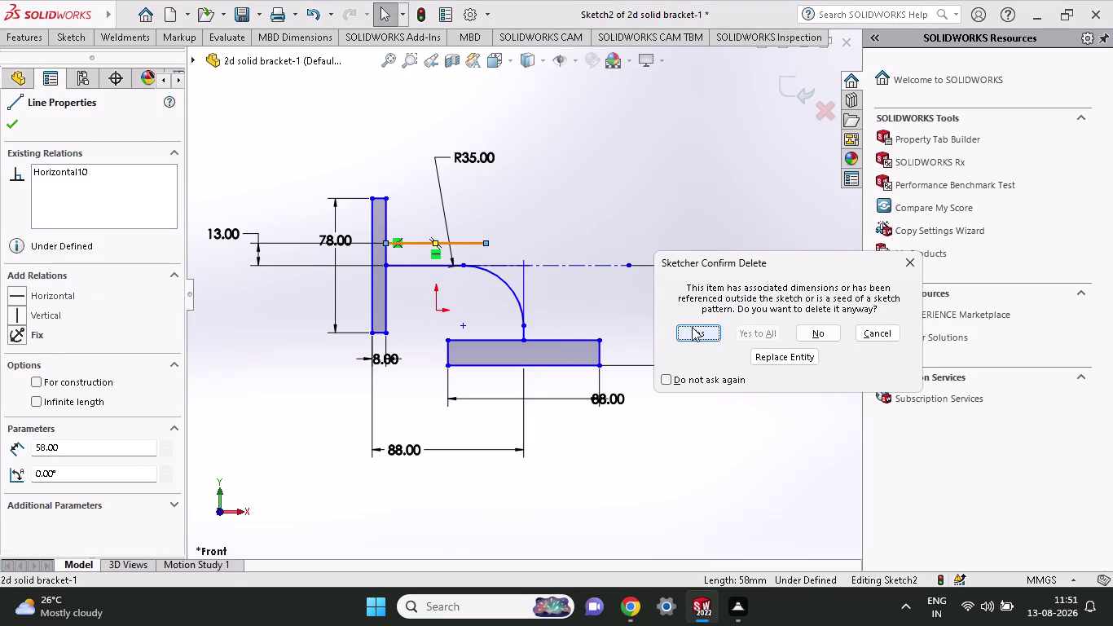
click(692, 327)
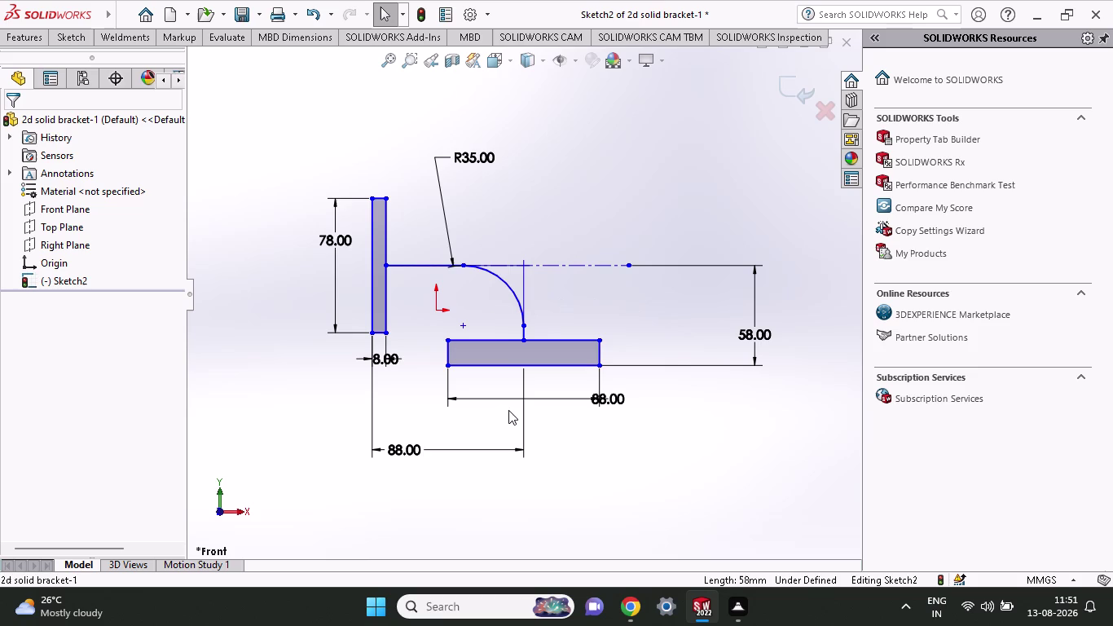
scroll(down, 3)
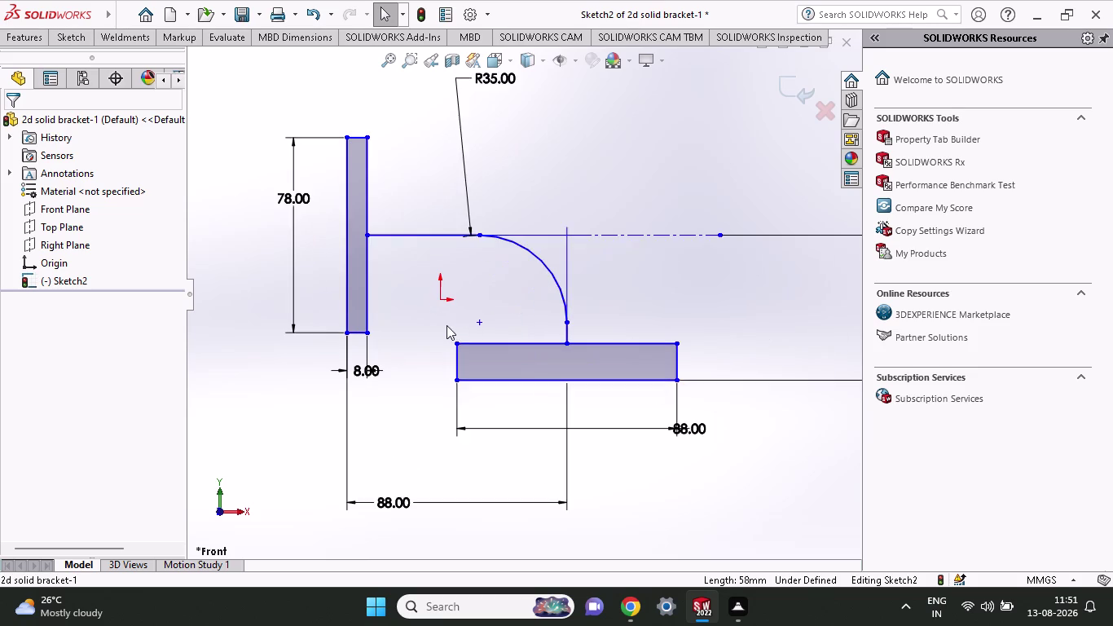
scroll(down, 3)
scroll(up, 3)
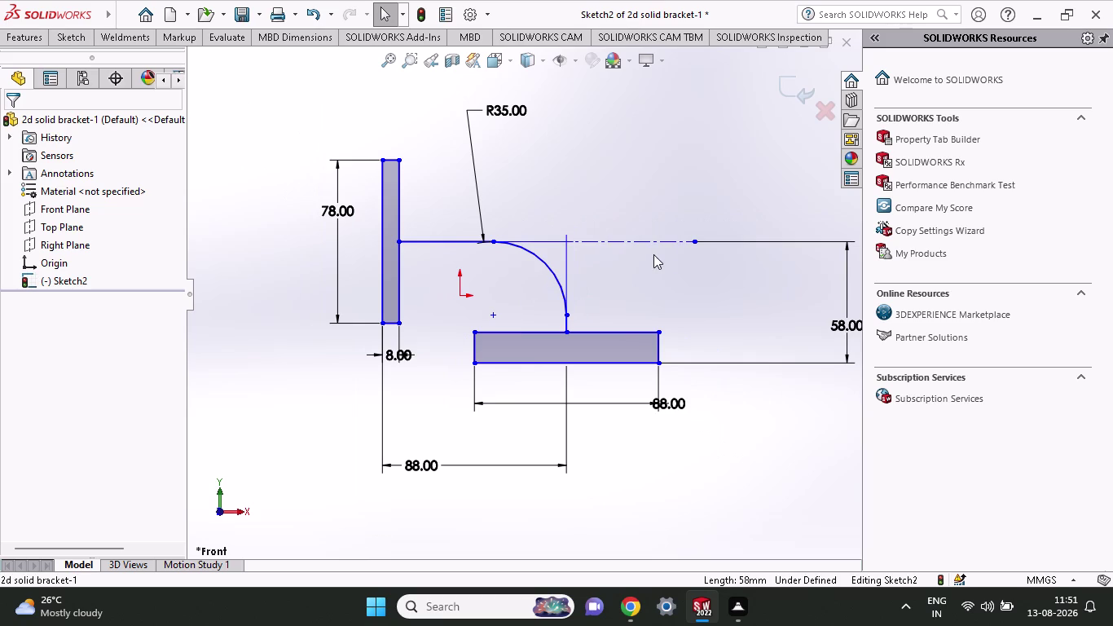
click(543, 261)
key(Delete)
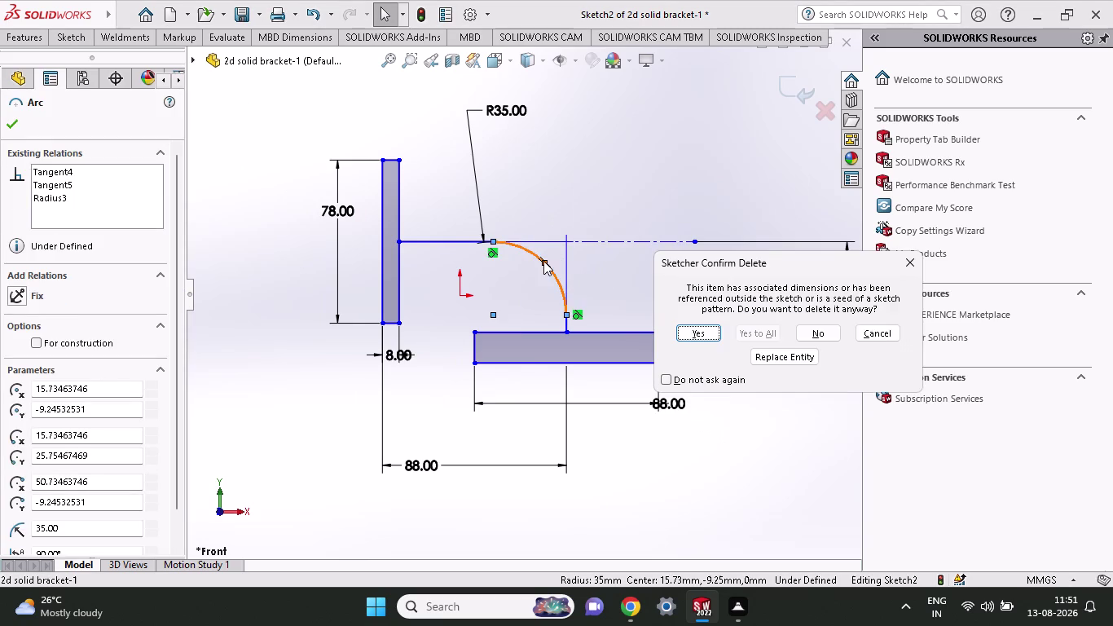
click(716, 324)
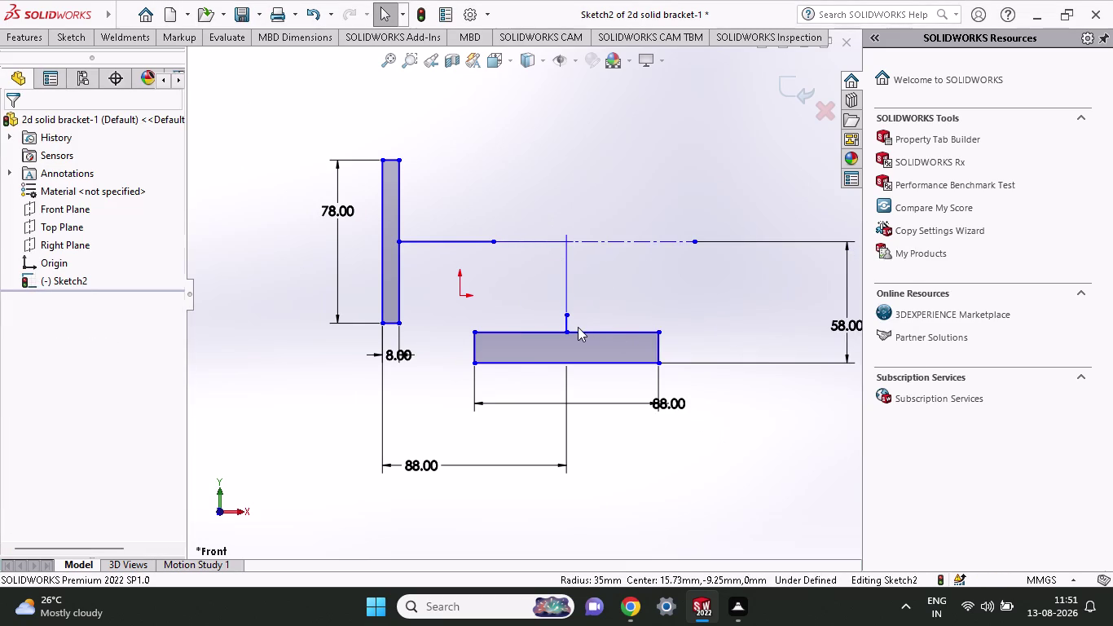
Delete the short 45 mm line along the centreline and the leftover nearby line.
click(565, 323)
key(Delete)
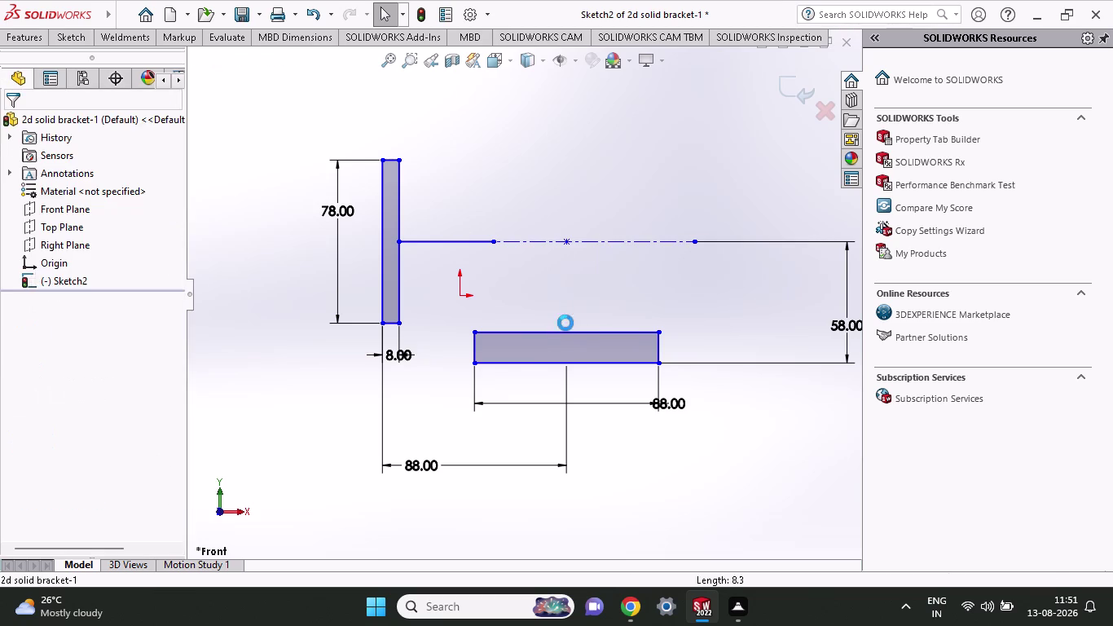
click(474, 242)
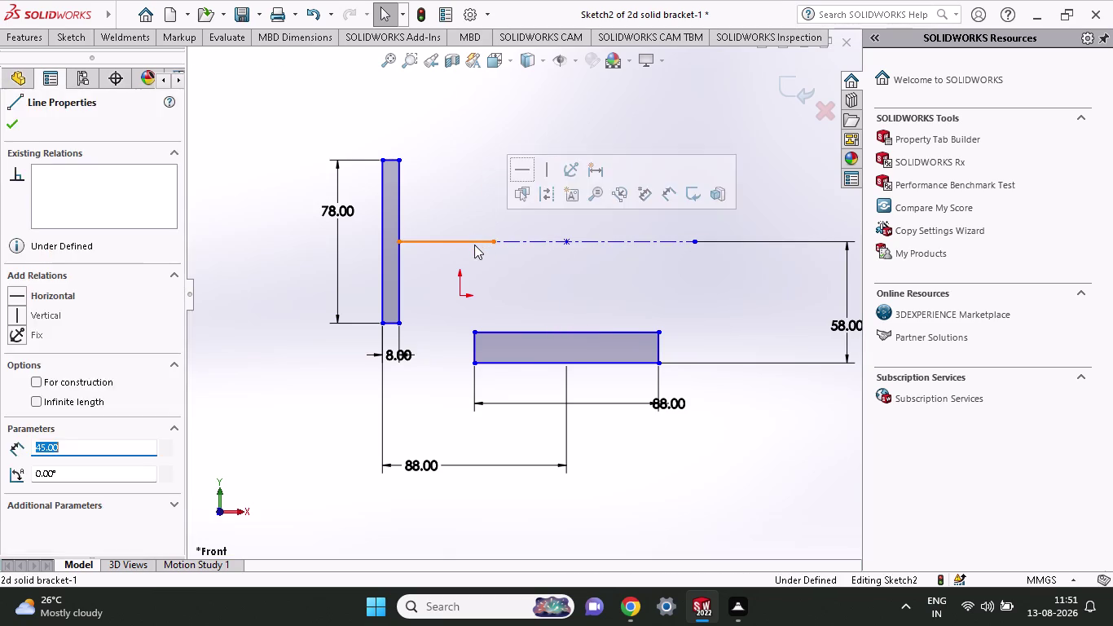
key(Delete)
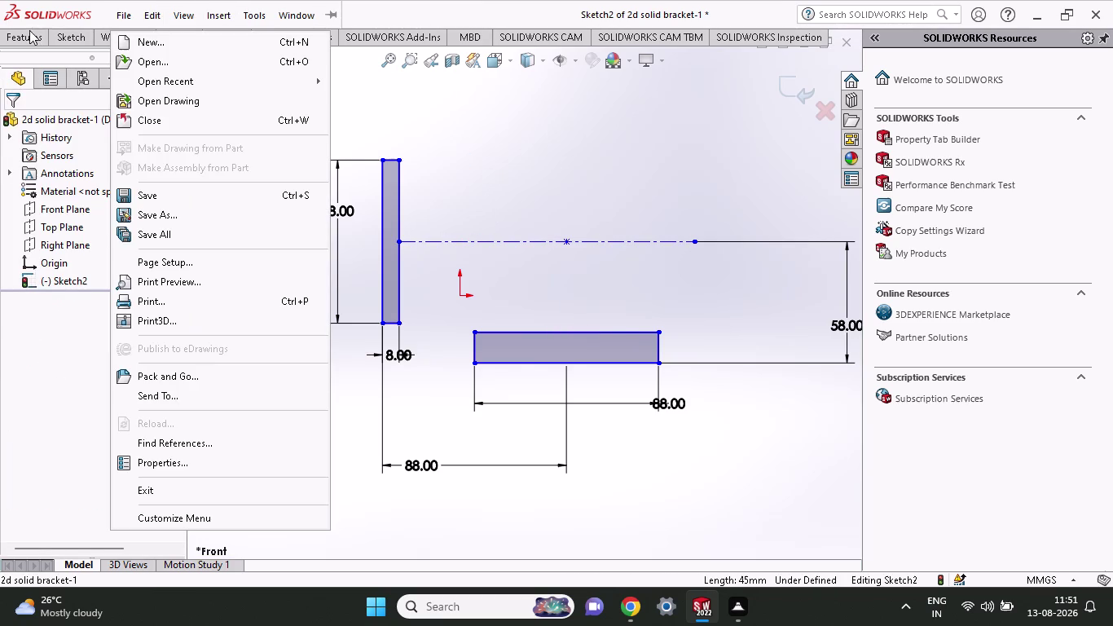
click(57, 35)
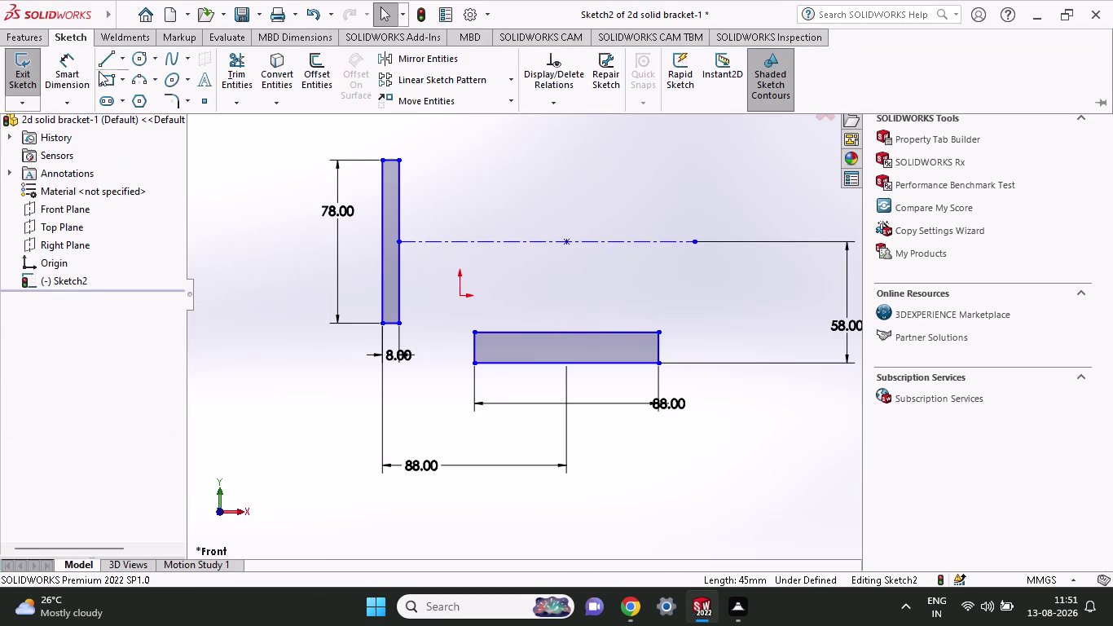
Draw an L-shaped line from the tall bar along the centreline to 88 mm, then down to the base plate.
click(102, 49)
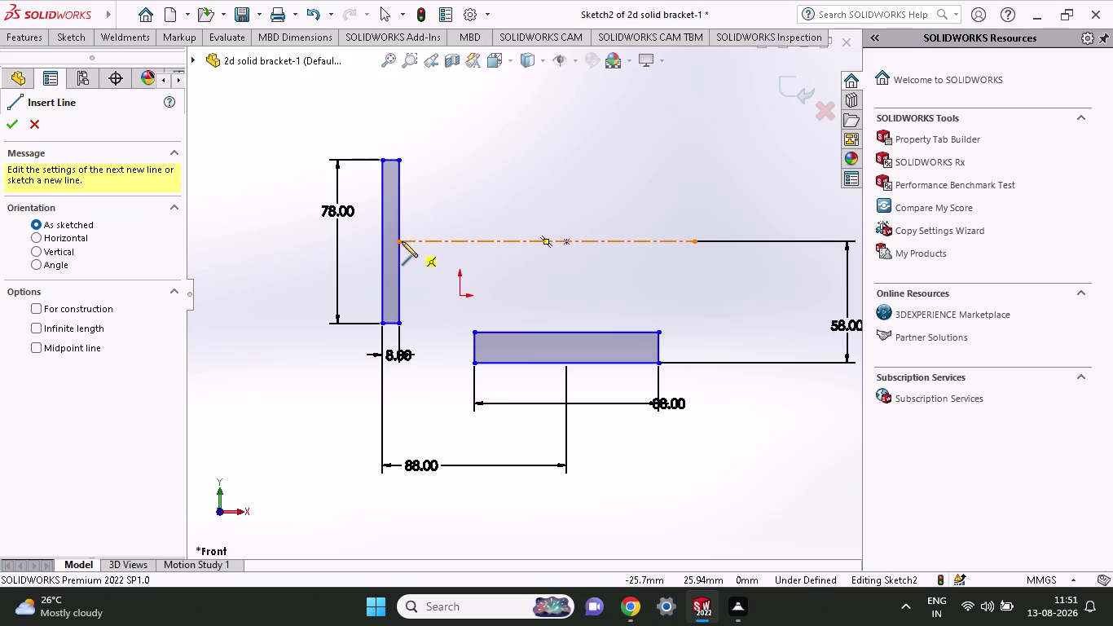
click(398, 241)
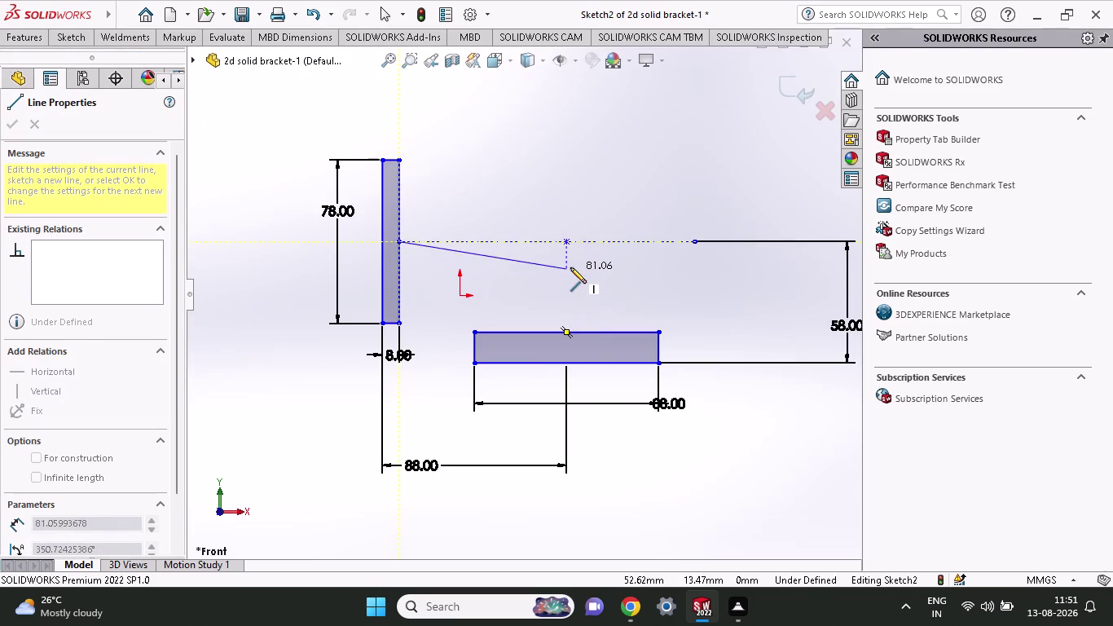
click(565, 245)
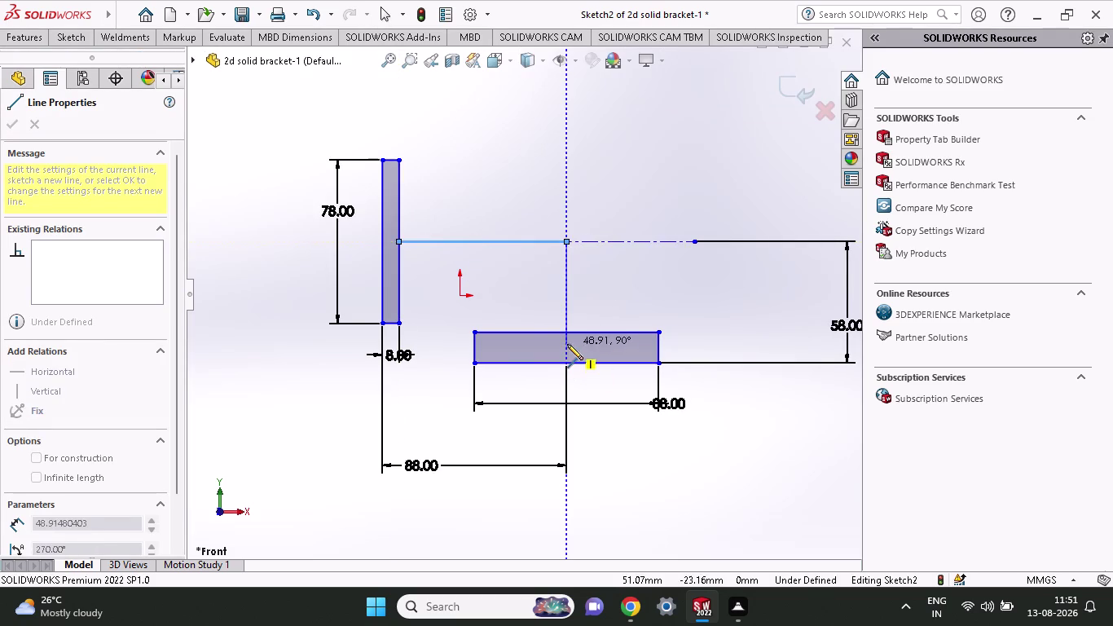
click(568, 330)
right_click(625, 156)
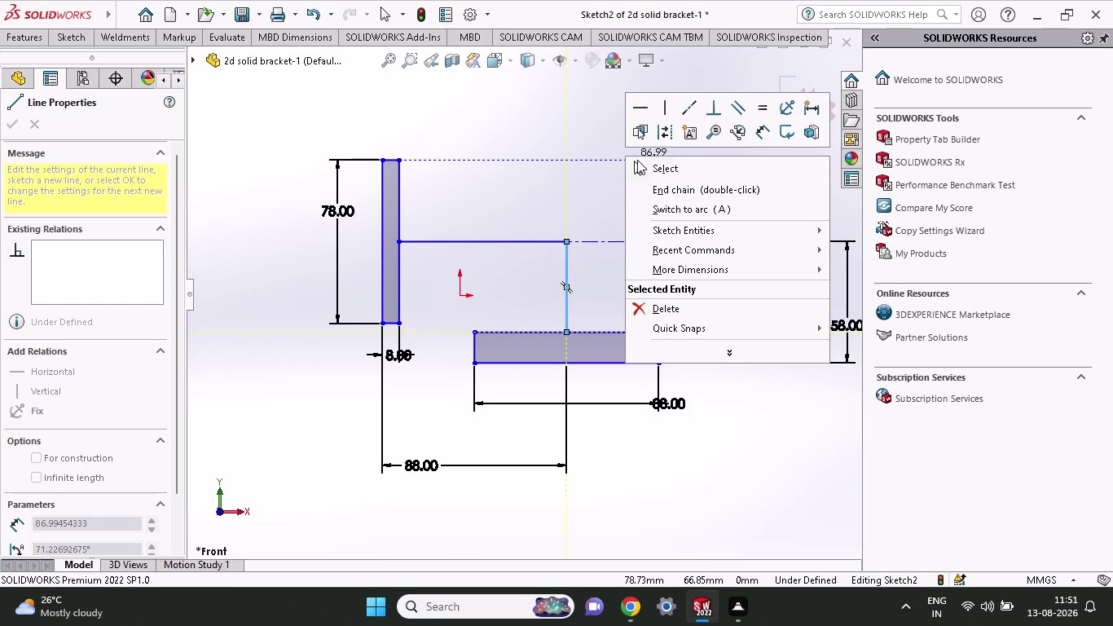
click(648, 167)
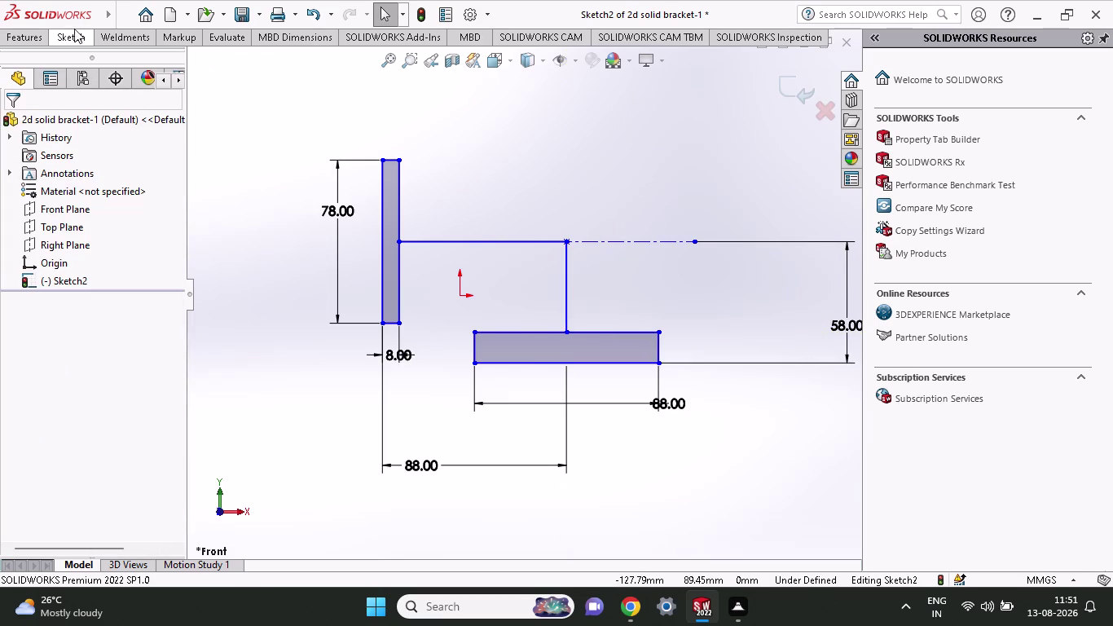
click(68, 34)
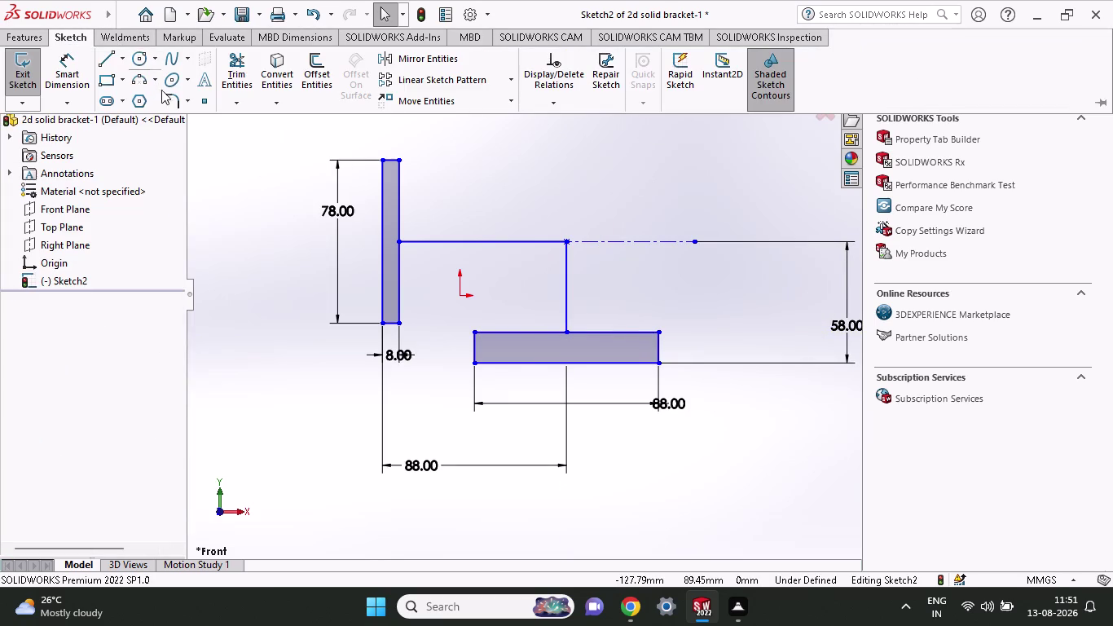
click(163, 95)
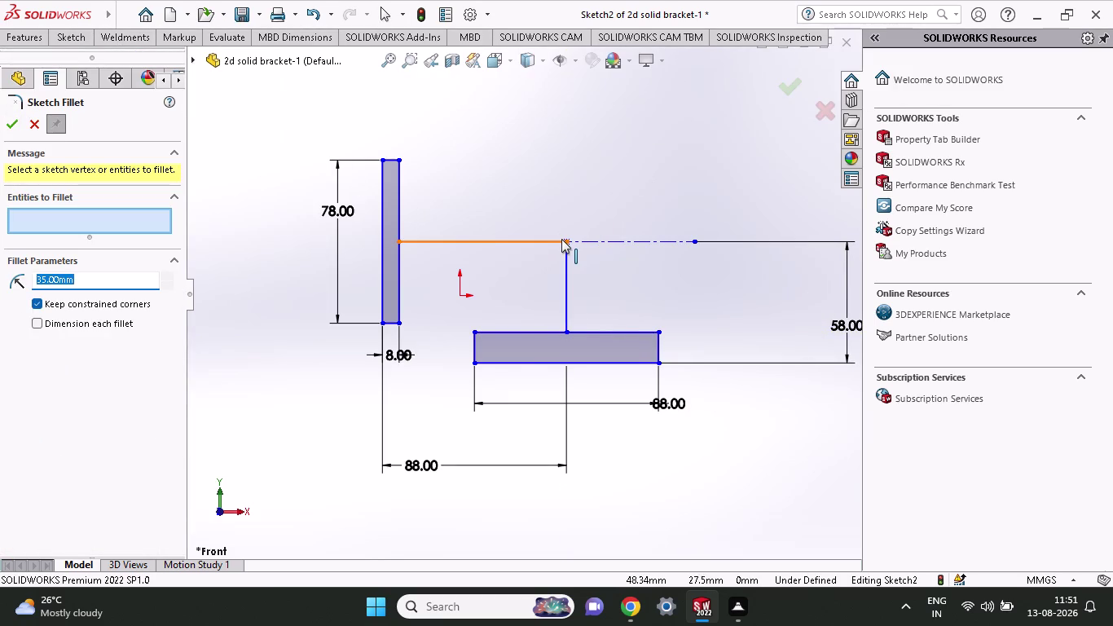
Fillet the corner of the L-shaped line with a 35 mm radius.
click(563, 241)
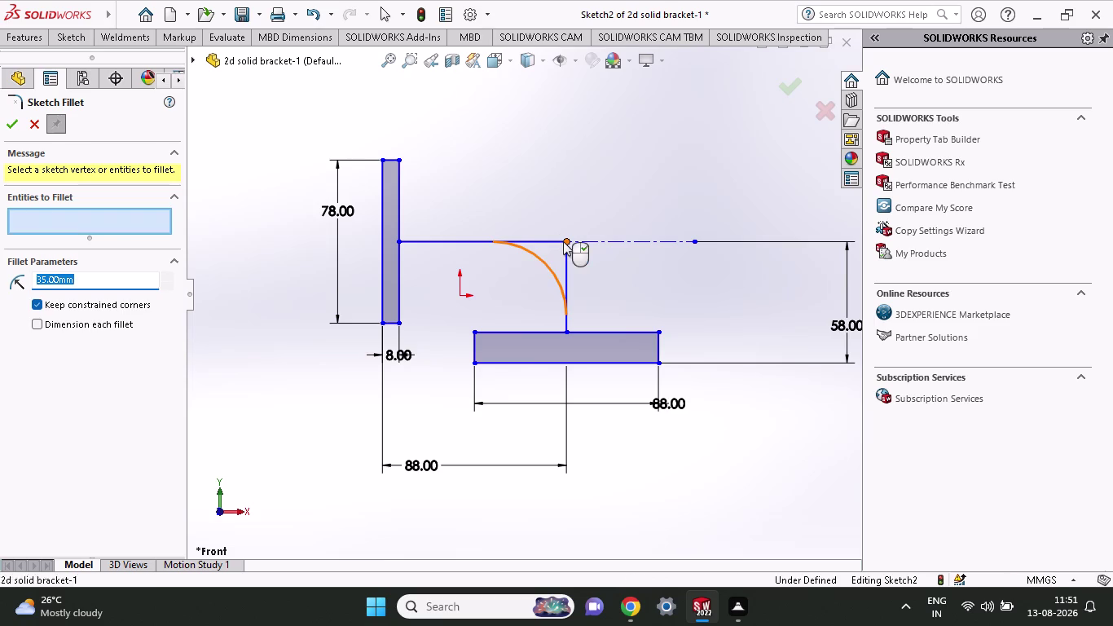
click(5, 131)
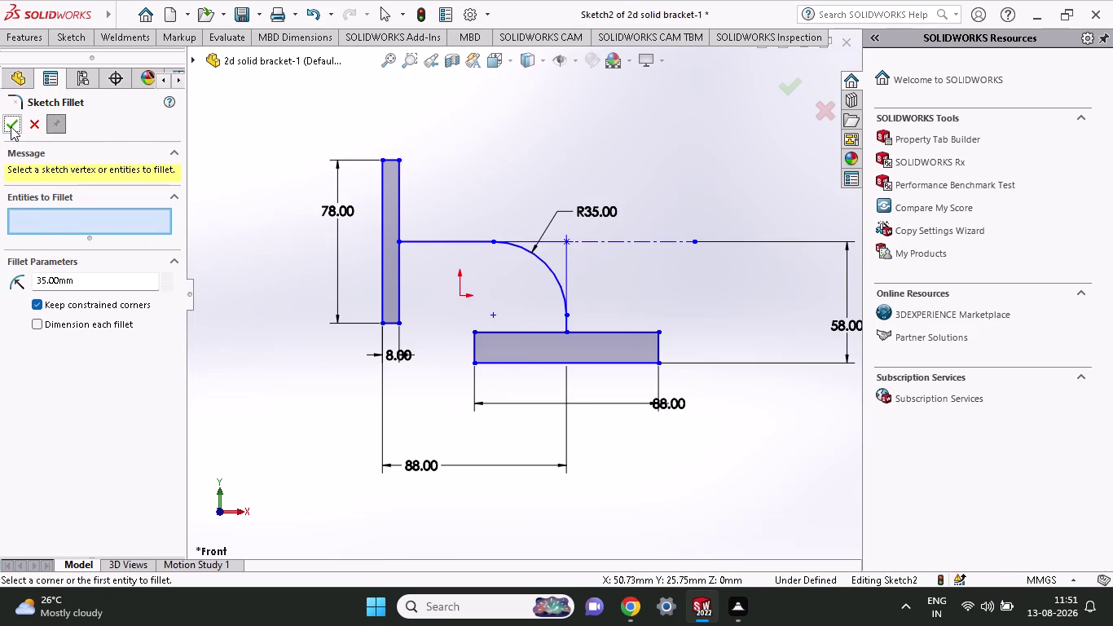
click(11, 127)
scroll(down, 3)
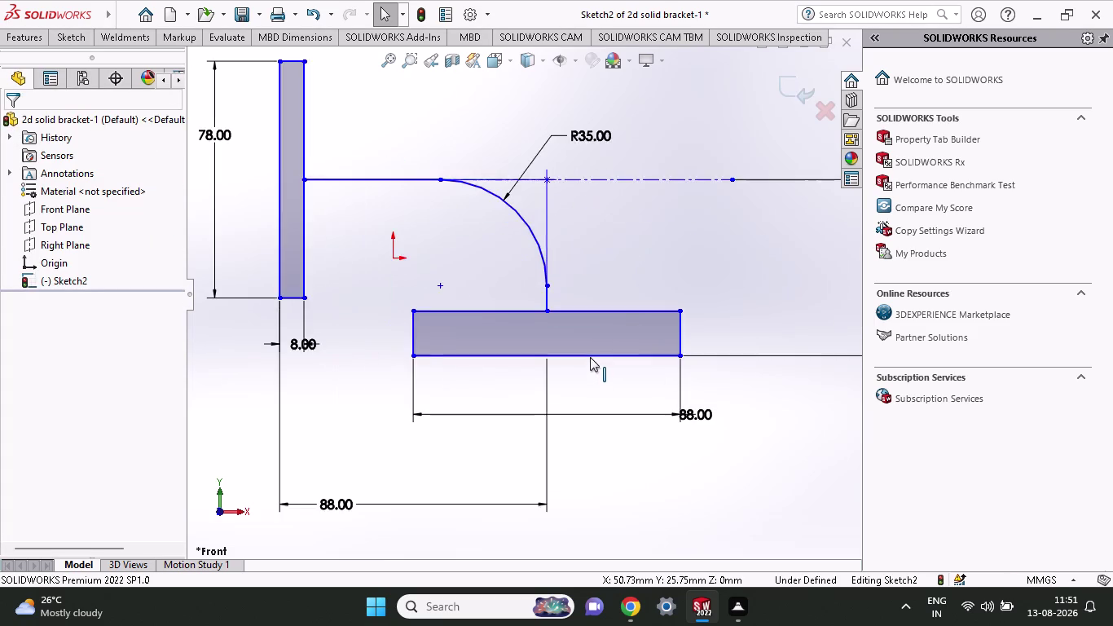
scroll(up, 3)
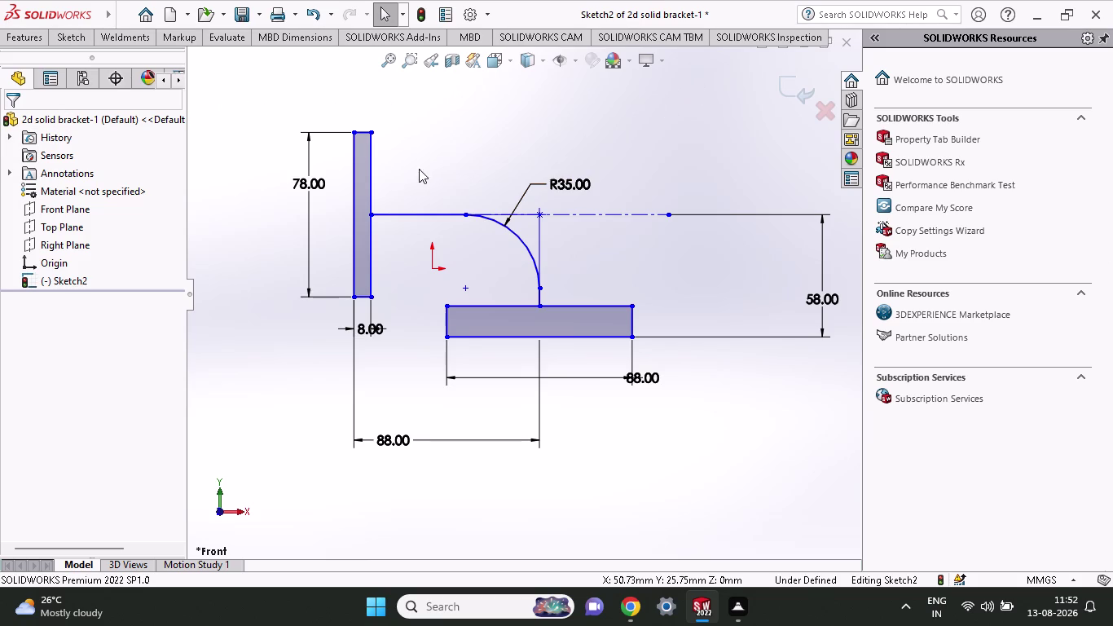
click(27, 35)
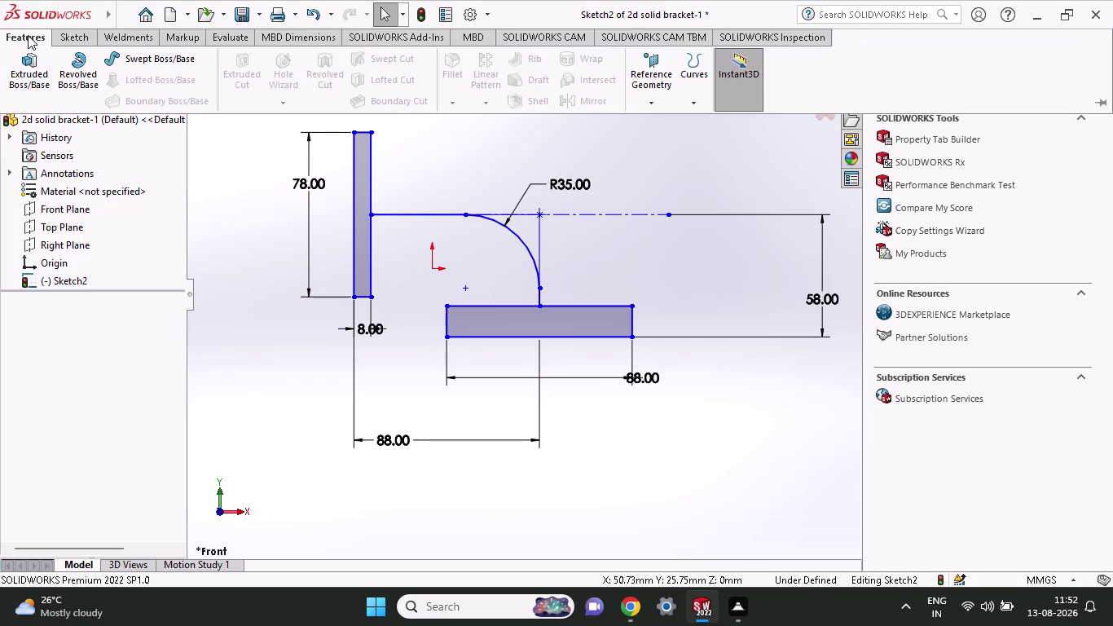
Offset the filleted line-and-arc chain 13 mm toward its inner side.
click(77, 38)
click(323, 75)
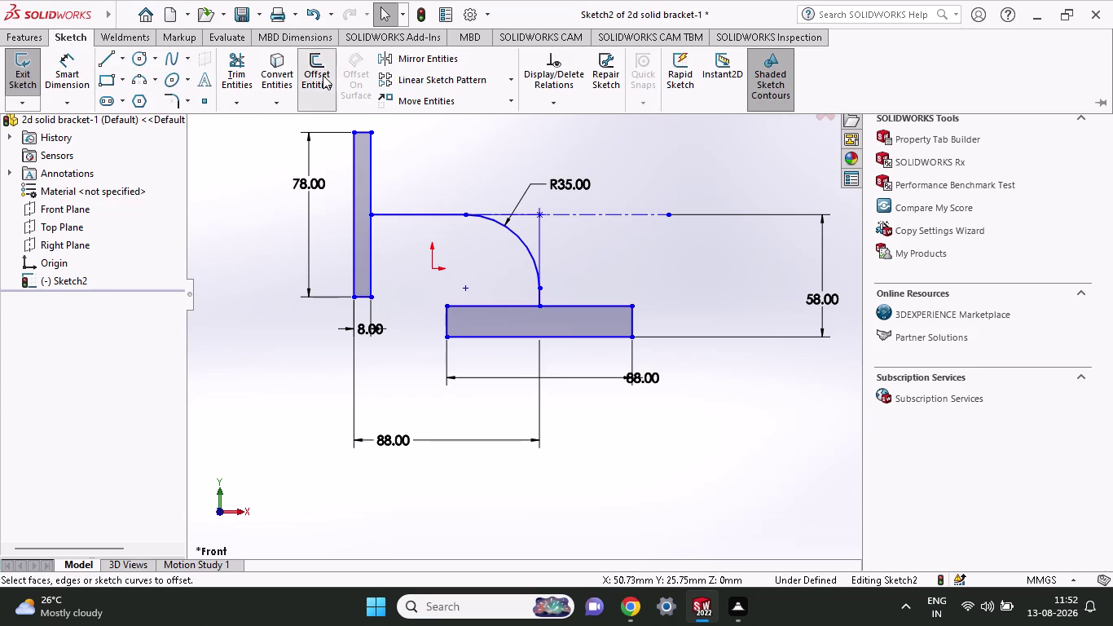
click(420, 215)
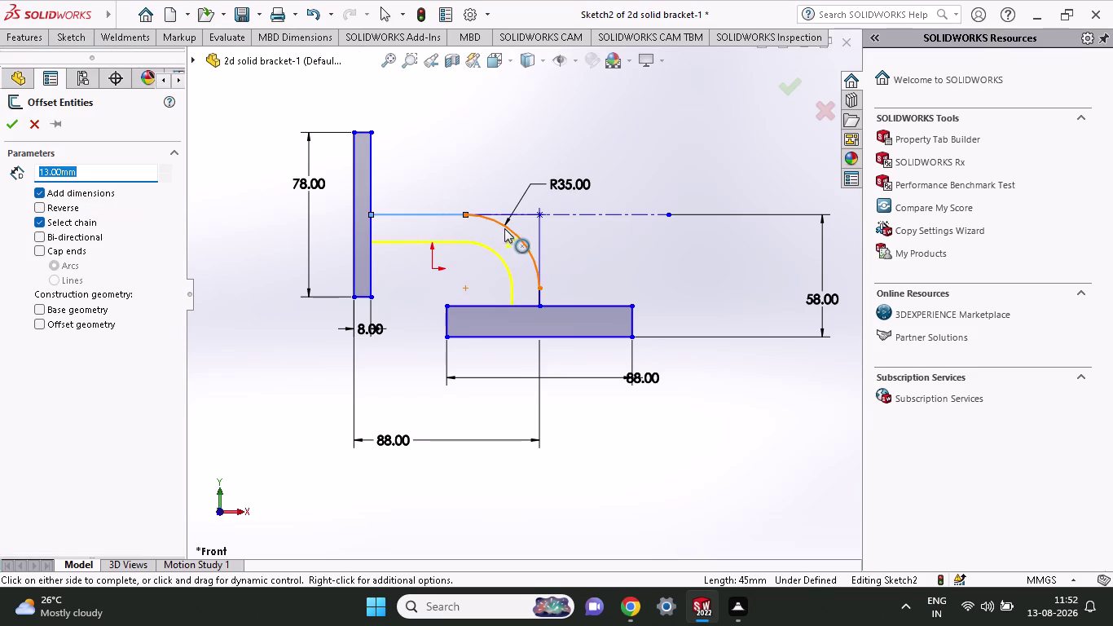
click(517, 233)
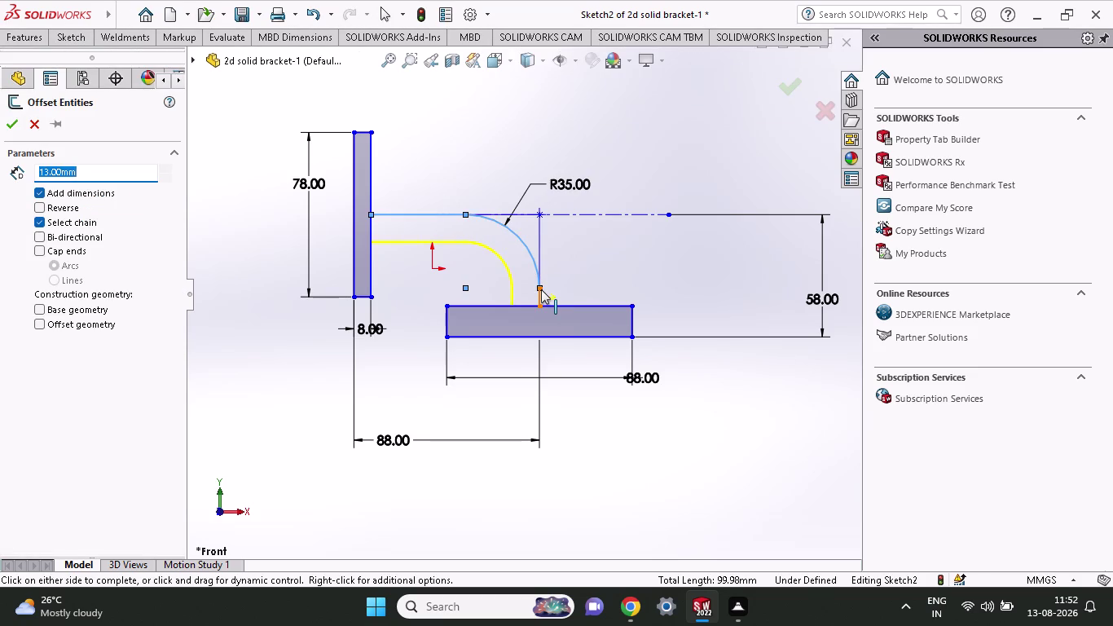
click(542, 294)
click(17, 131)
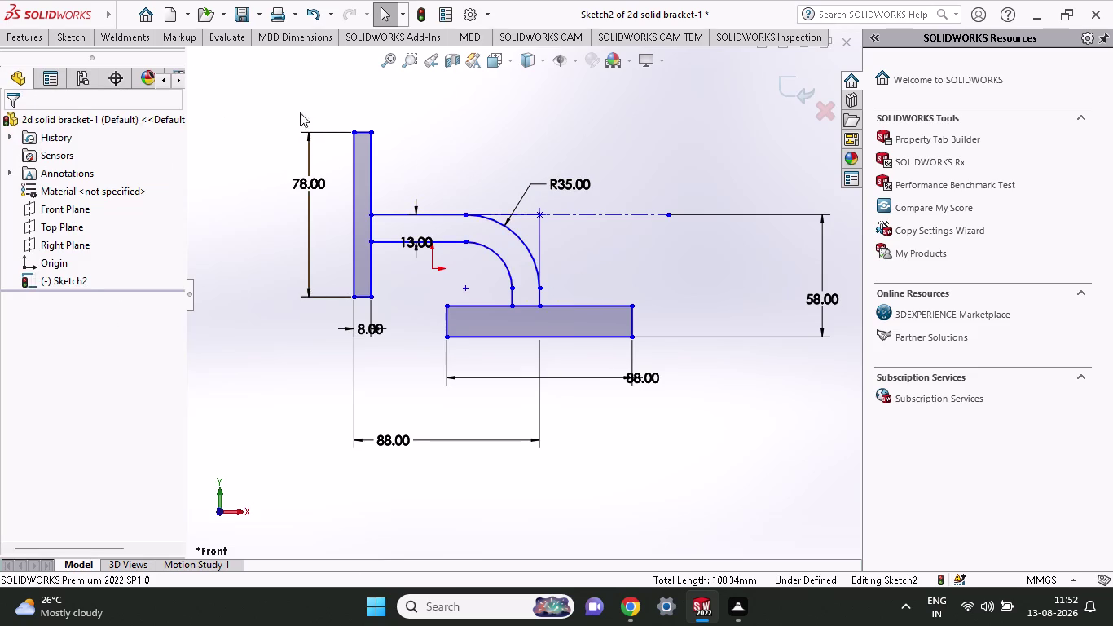
Move the 13.00 offset dimension to the left of the bar.
drag(413, 242, 392, 251)
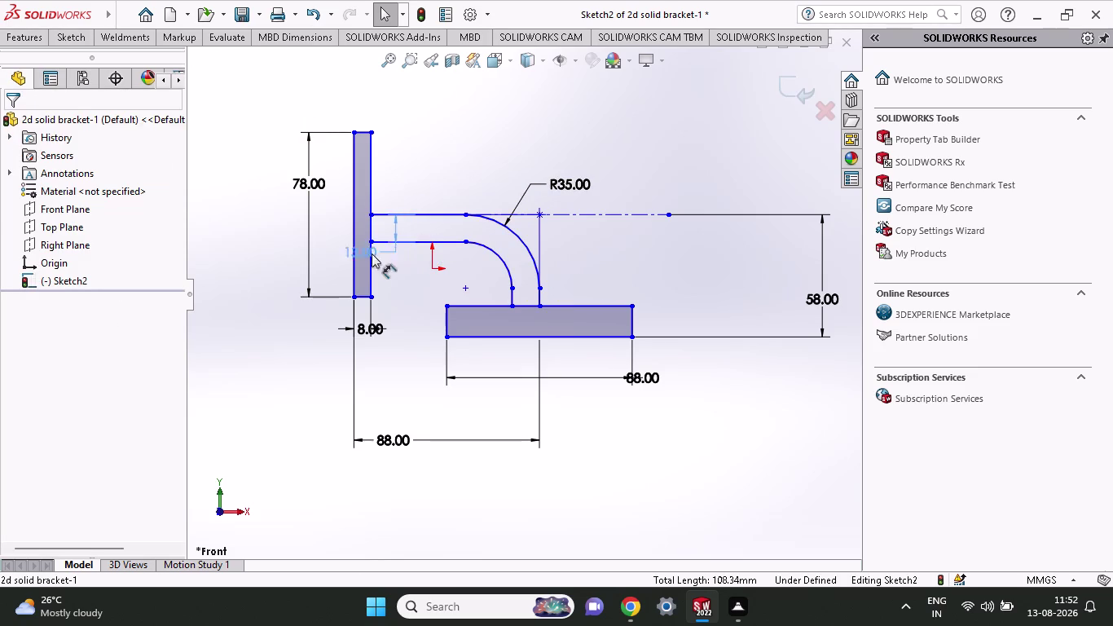
drag(392, 251, 276, 251)
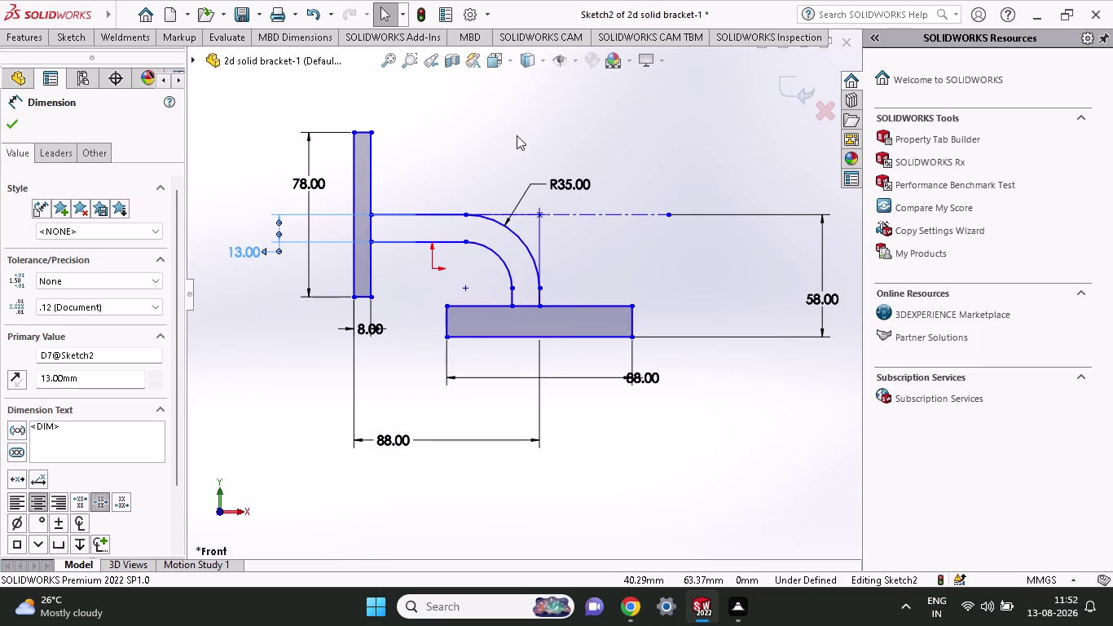
click(16, 112)
click(13, 123)
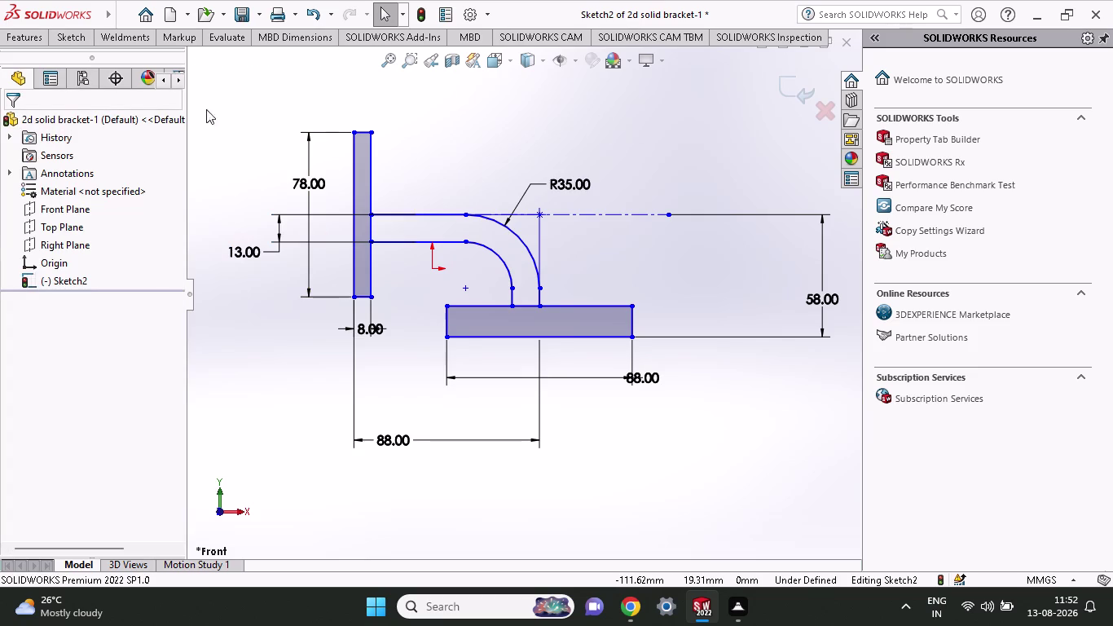
click(75, 34)
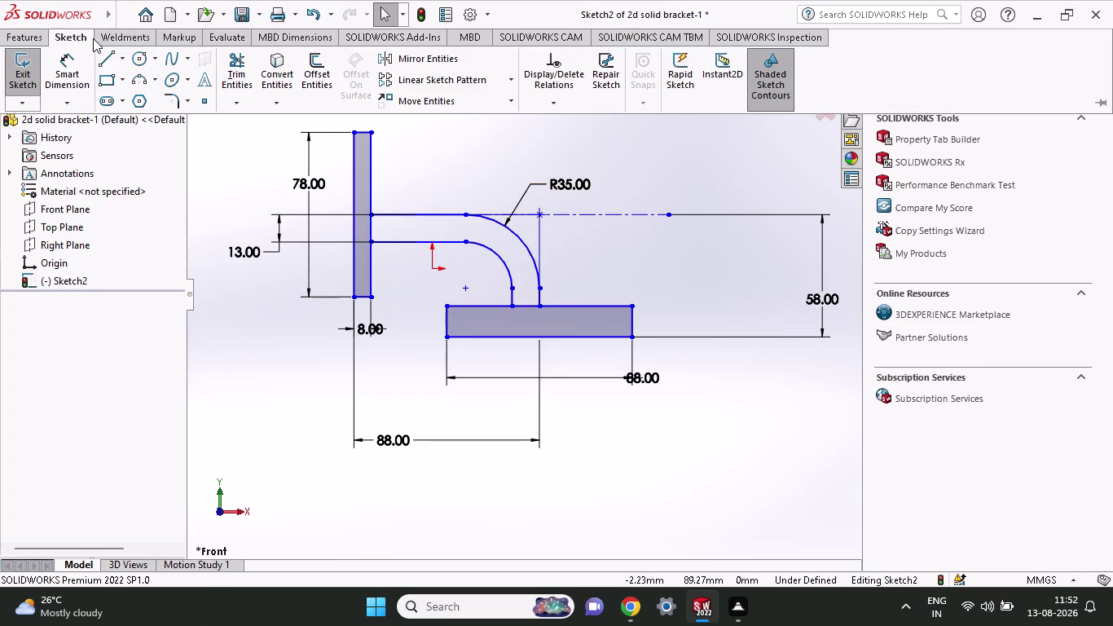
click(318, 67)
click(519, 235)
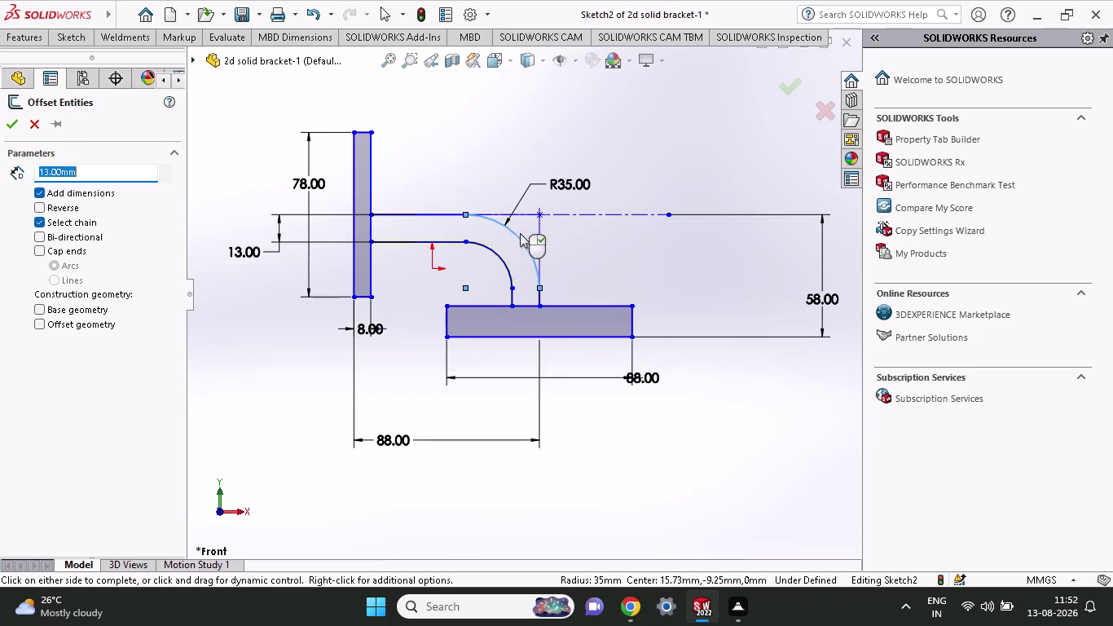
click(536, 213)
click(444, 213)
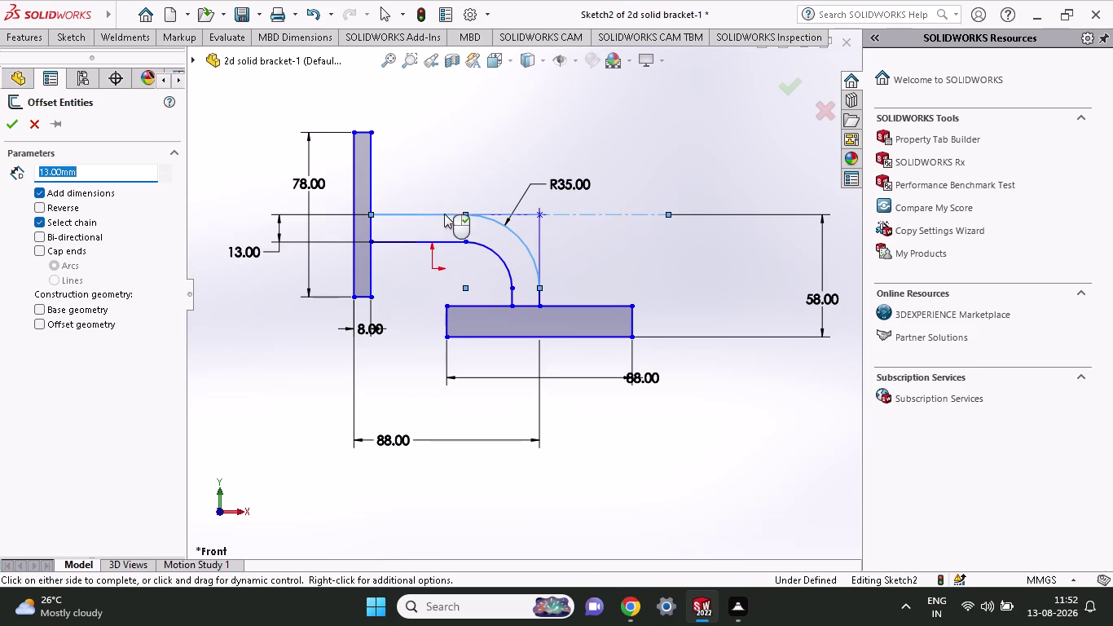
click(449, 176)
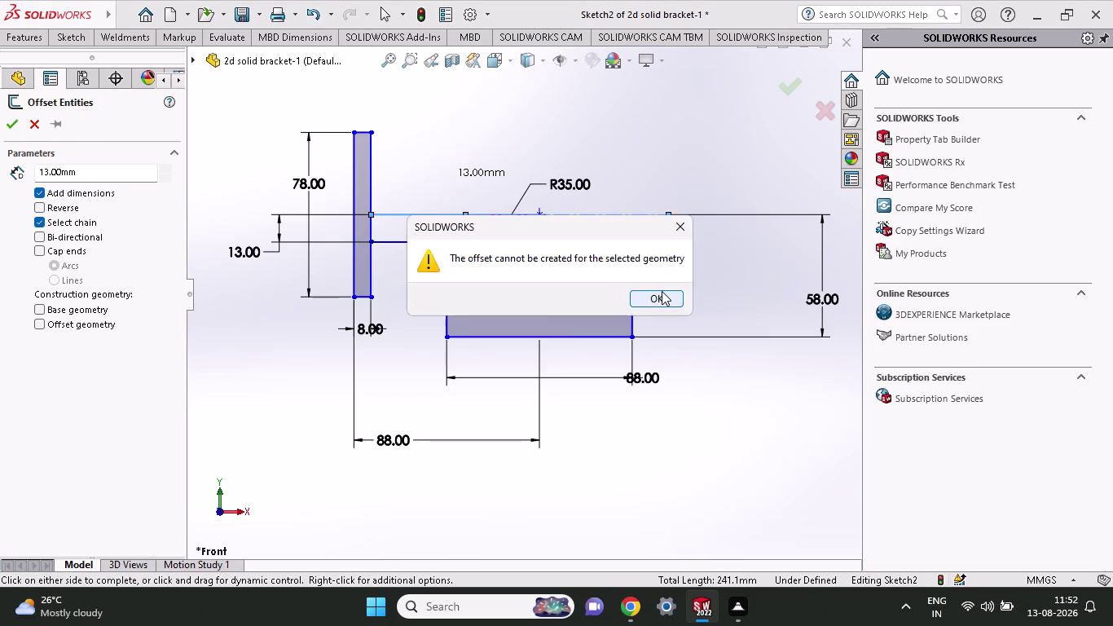
click(662, 291)
scroll(down, 3)
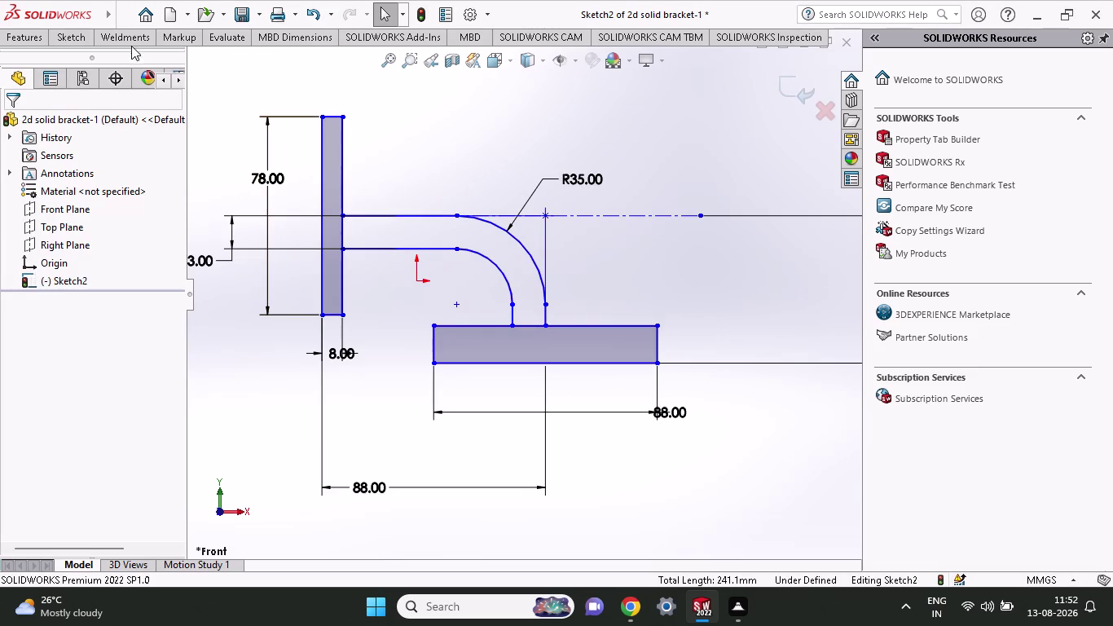
click(85, 38)
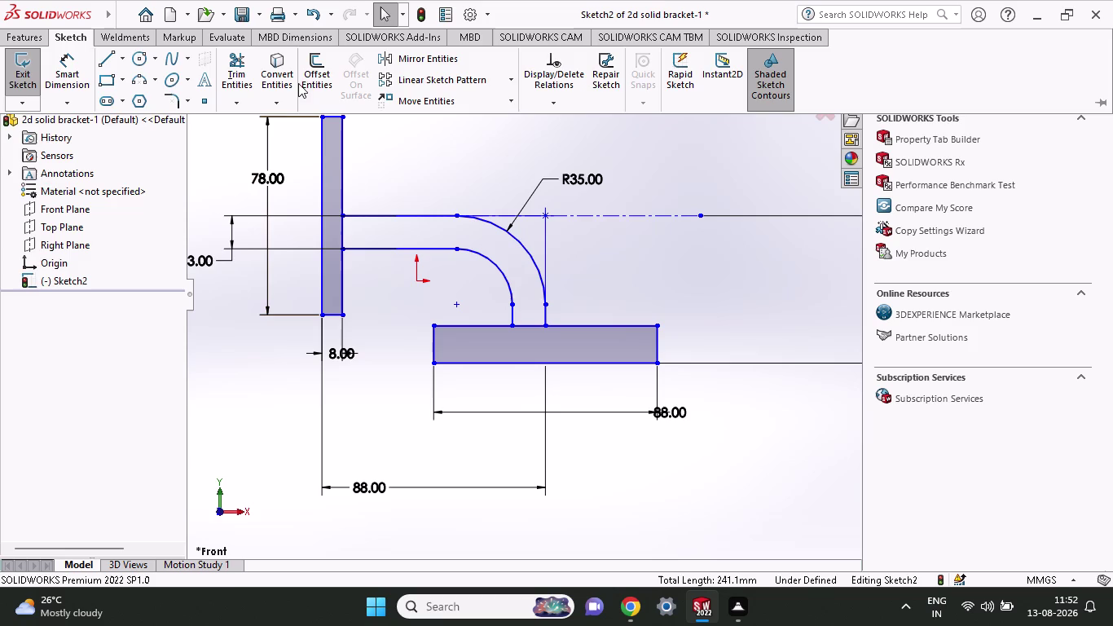
click(301, 81)
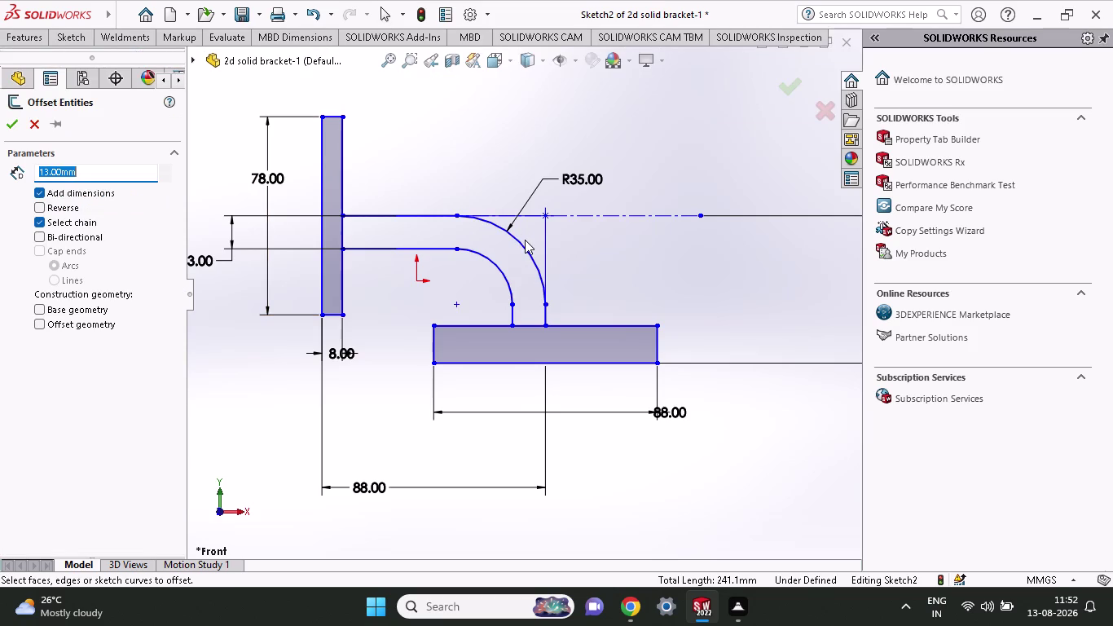
click(525, 242)
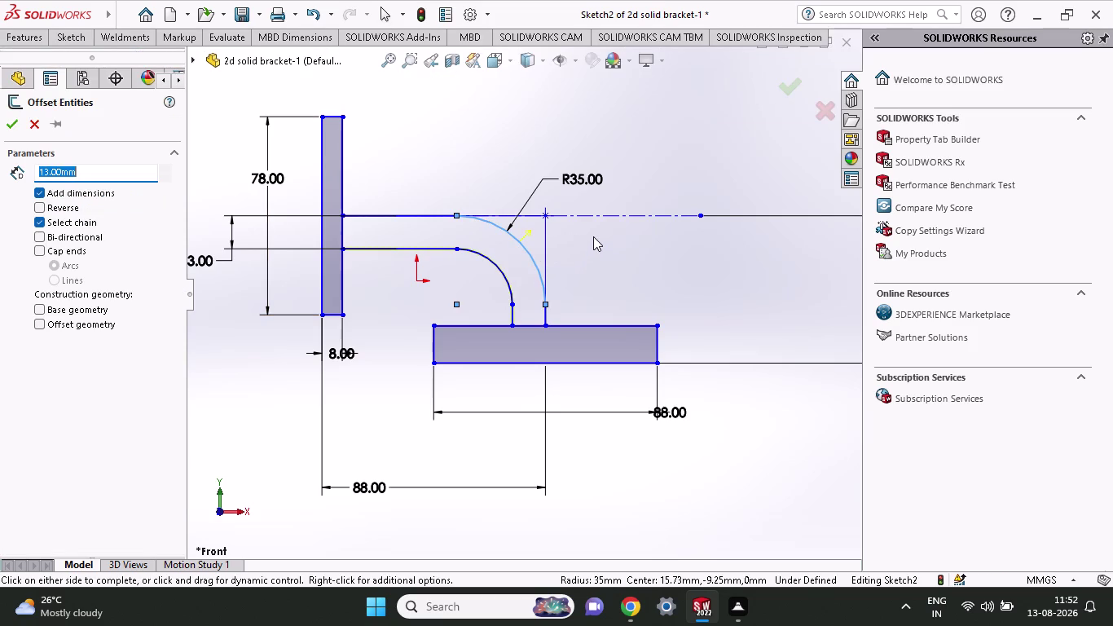
click(16, 123)
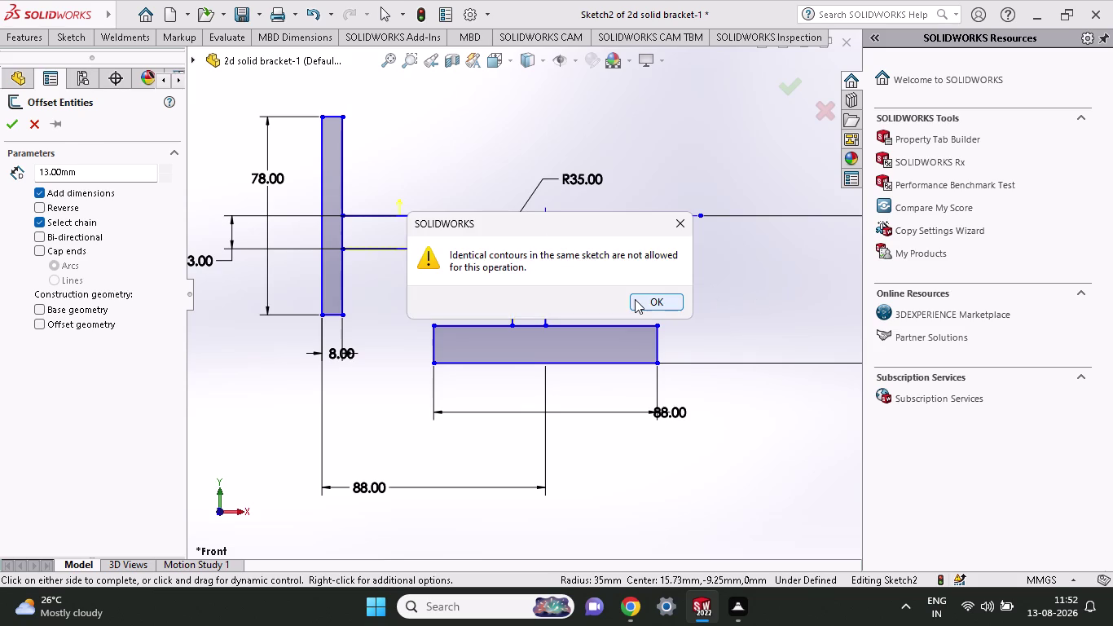
click(635, 299)
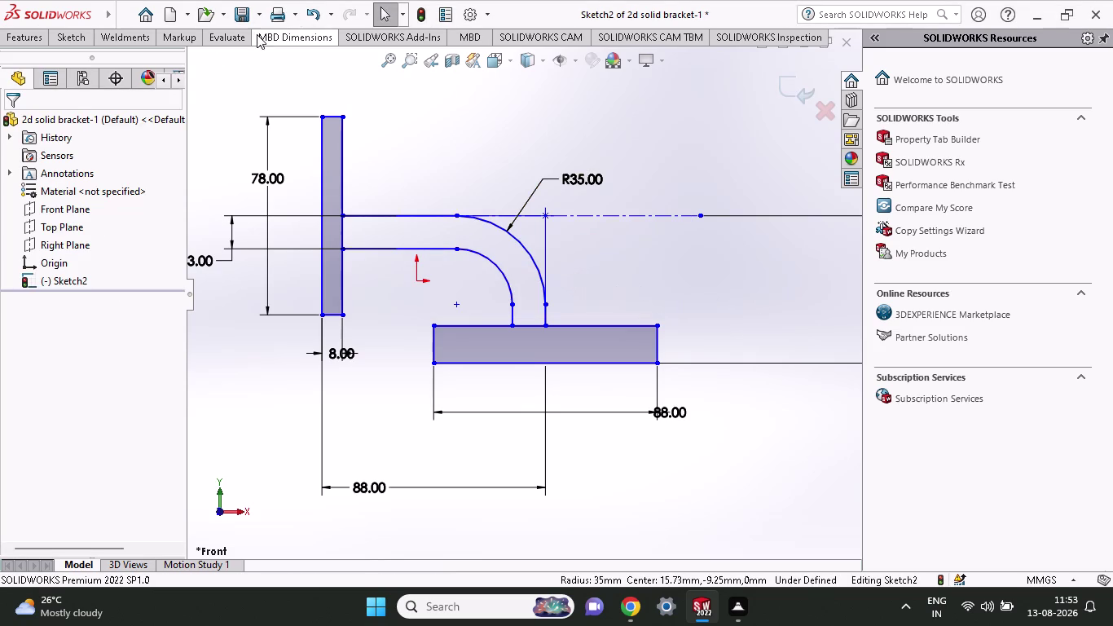
click(74, 41)
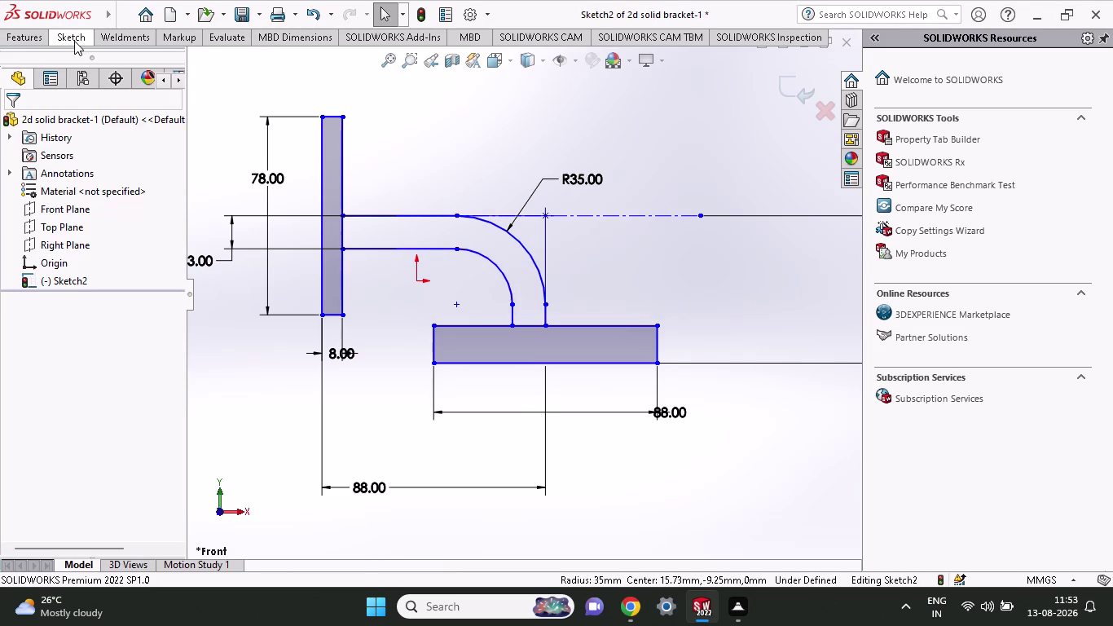
click(103, 59)
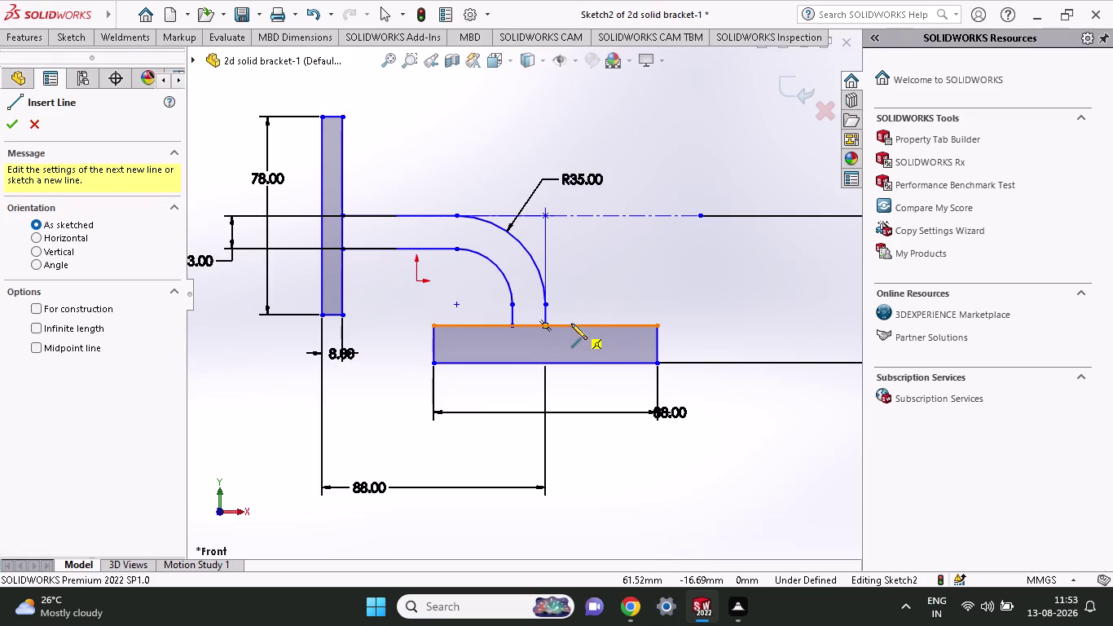
click(571, 324)
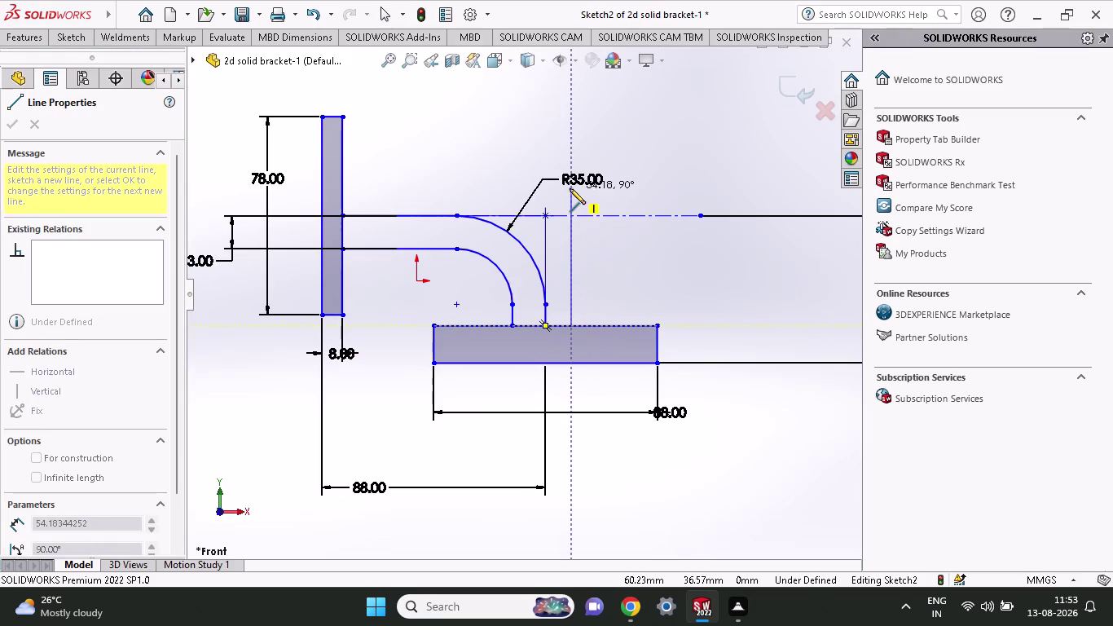
click(569, 205)
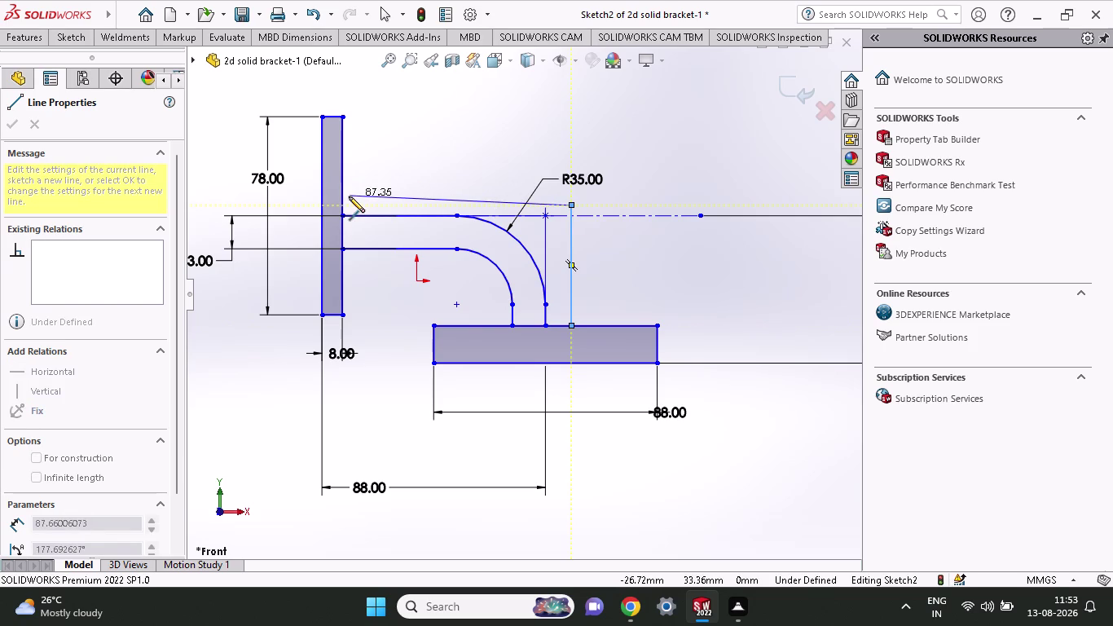
click(344, 195)
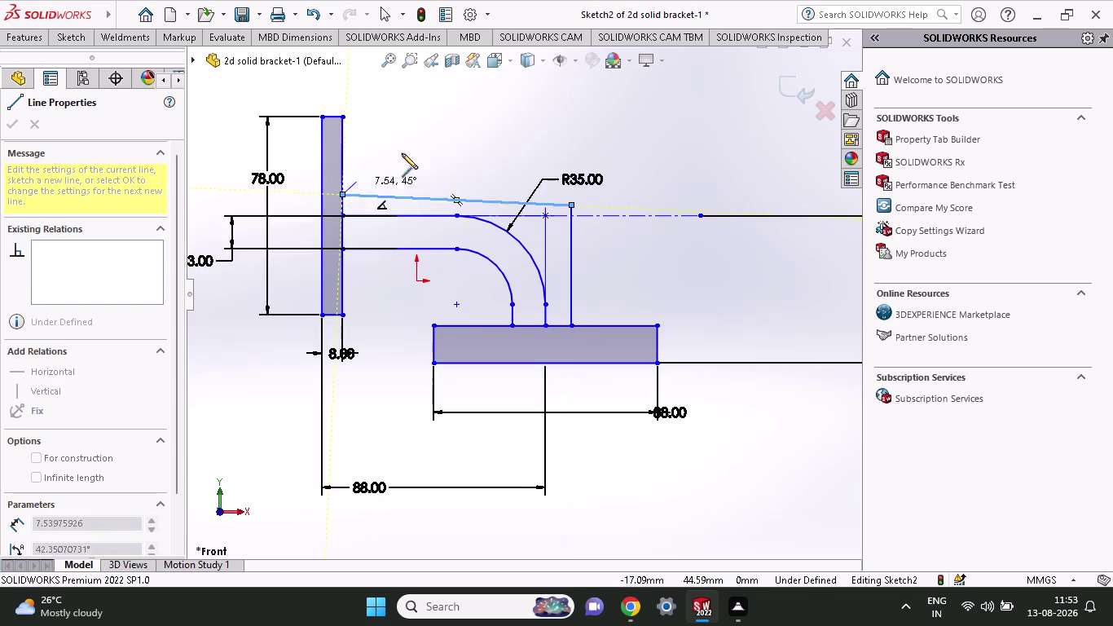
right_click(410, 145)
click(452, 162)
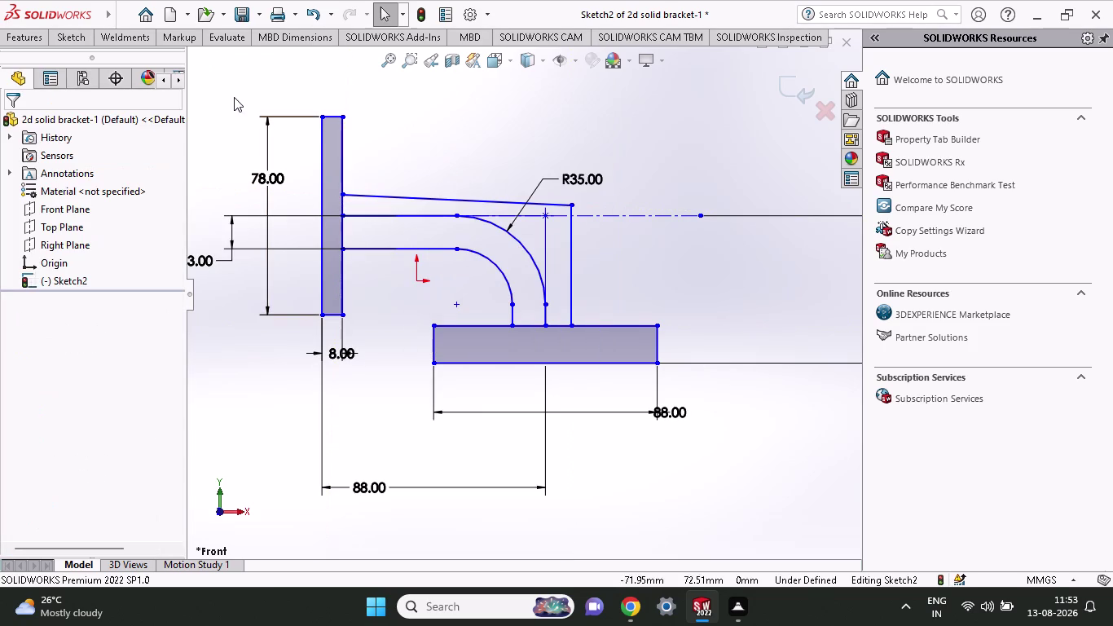
click(58, 35)
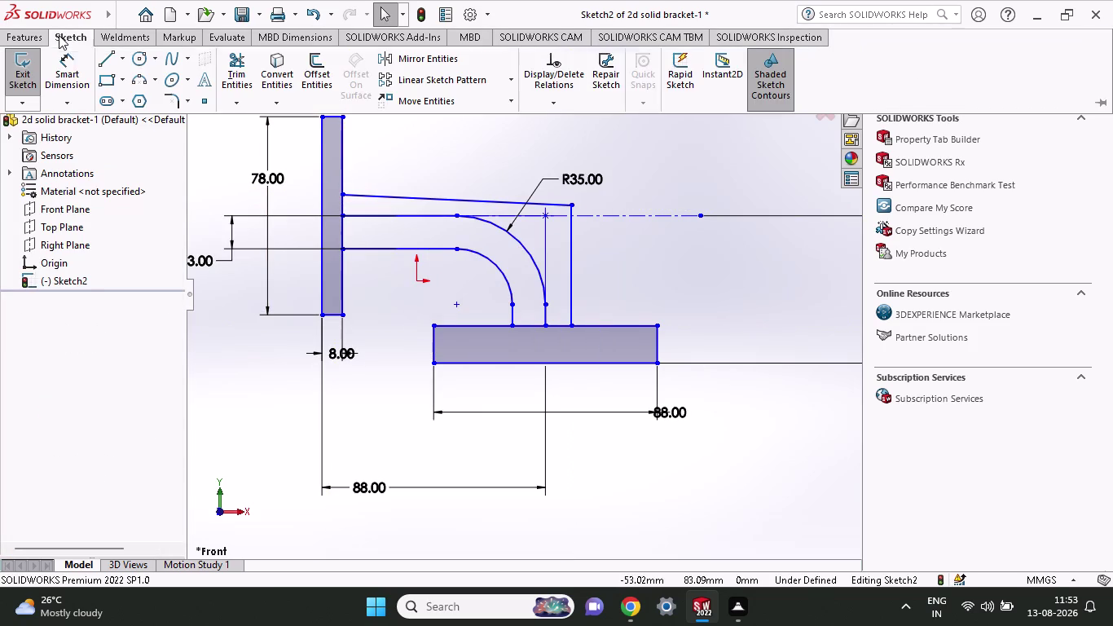
click(72, 60)
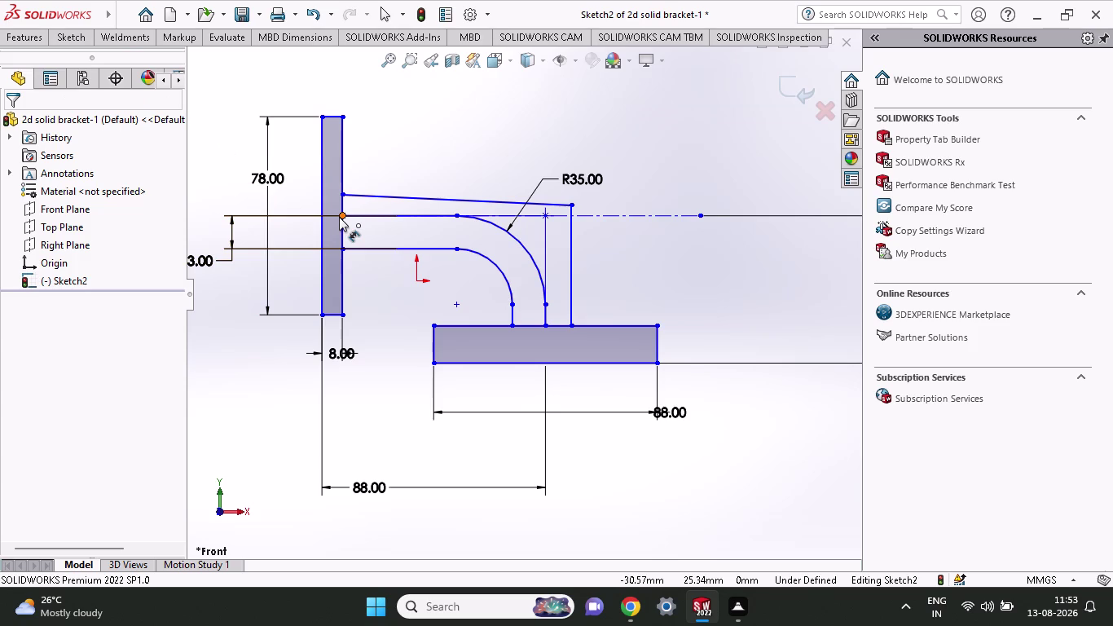
click(339, 217)
click(339, 190)
click(203, 164)
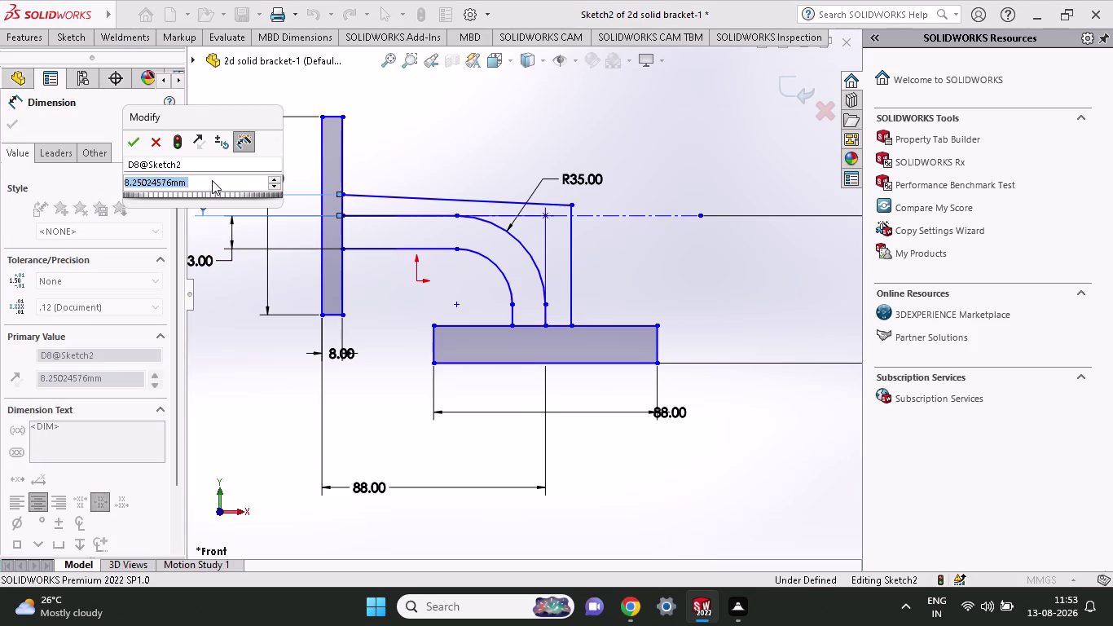
text(13)
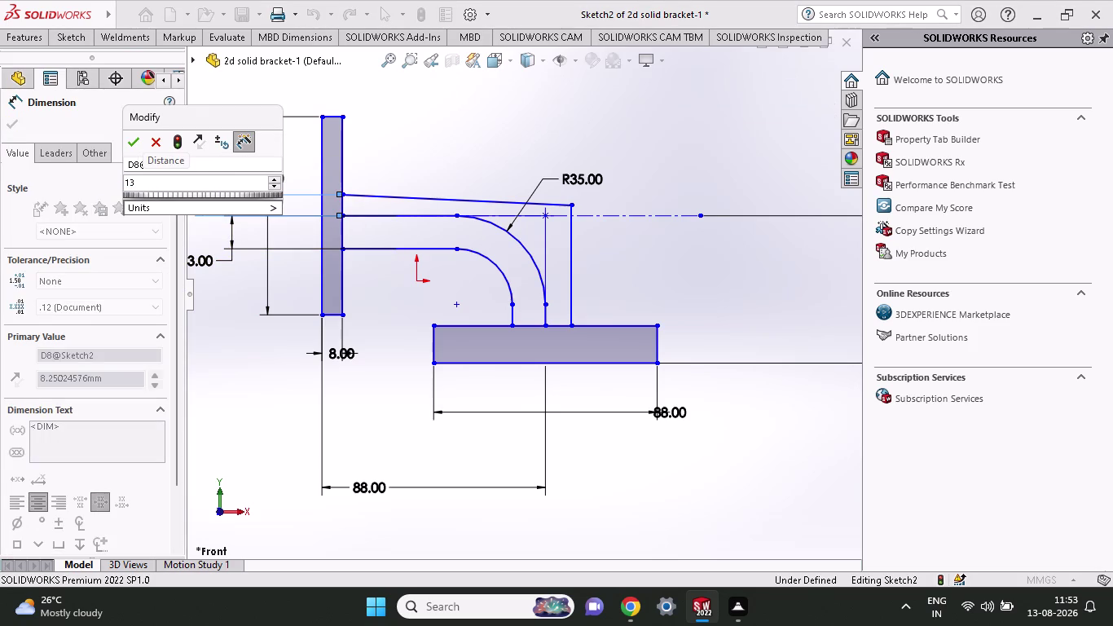
key(Return)
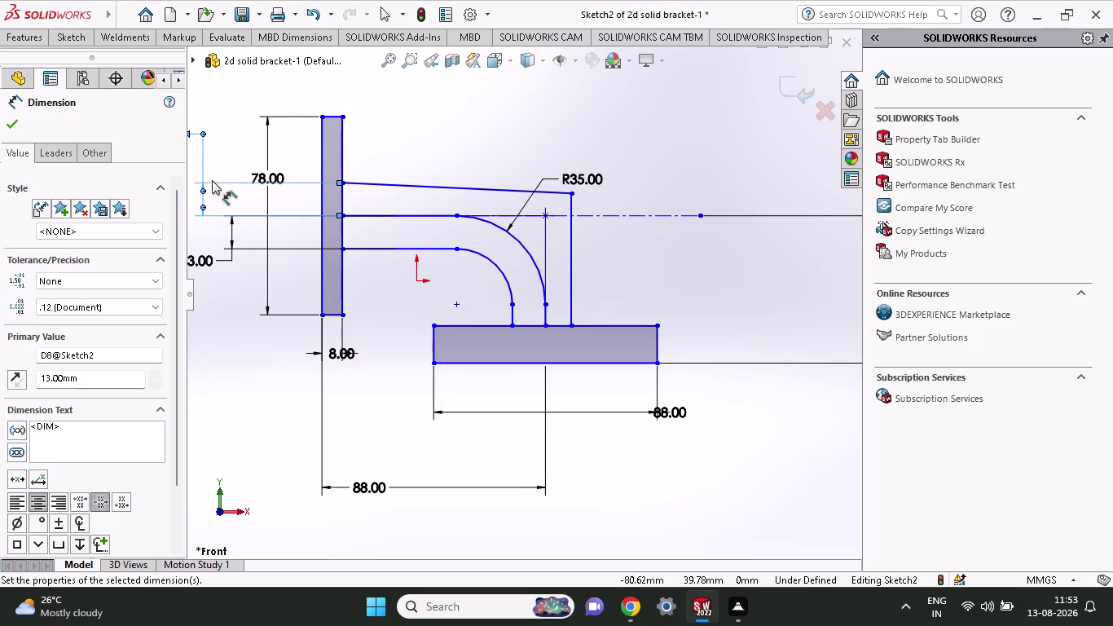
click(542, 329)
click(570, 322)
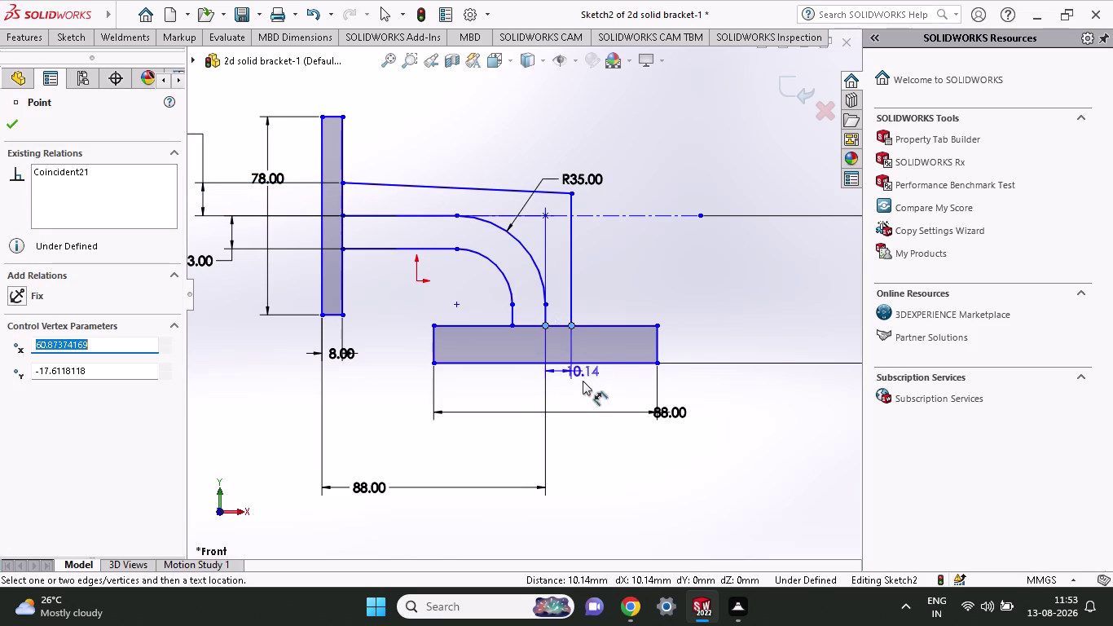
click(583, 394)
text(13)
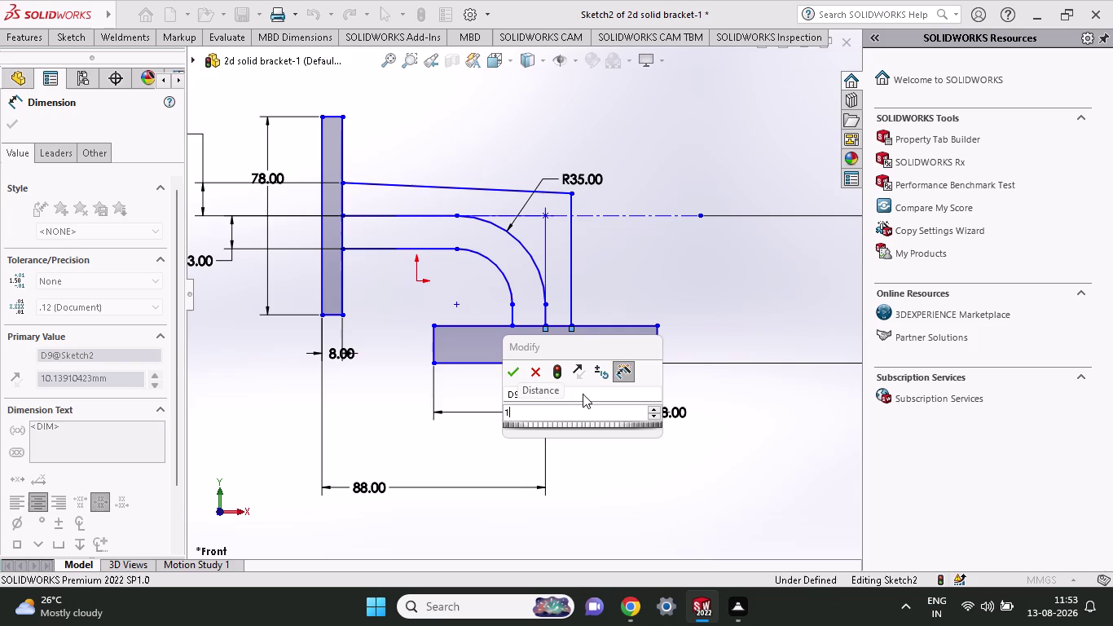
key(Return)
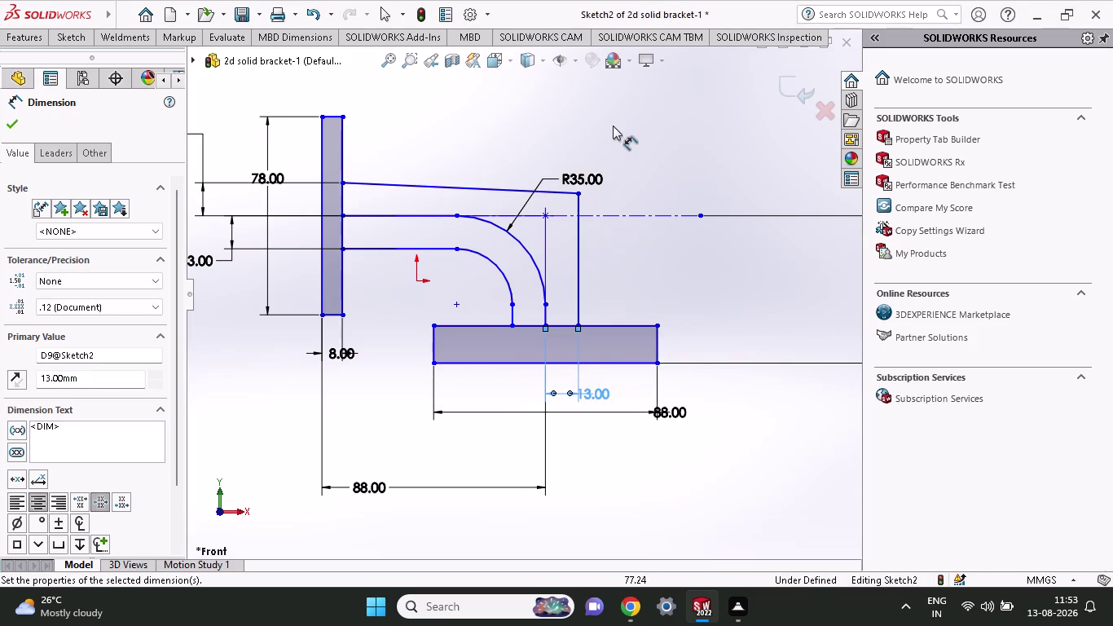
scroll(up, 3)
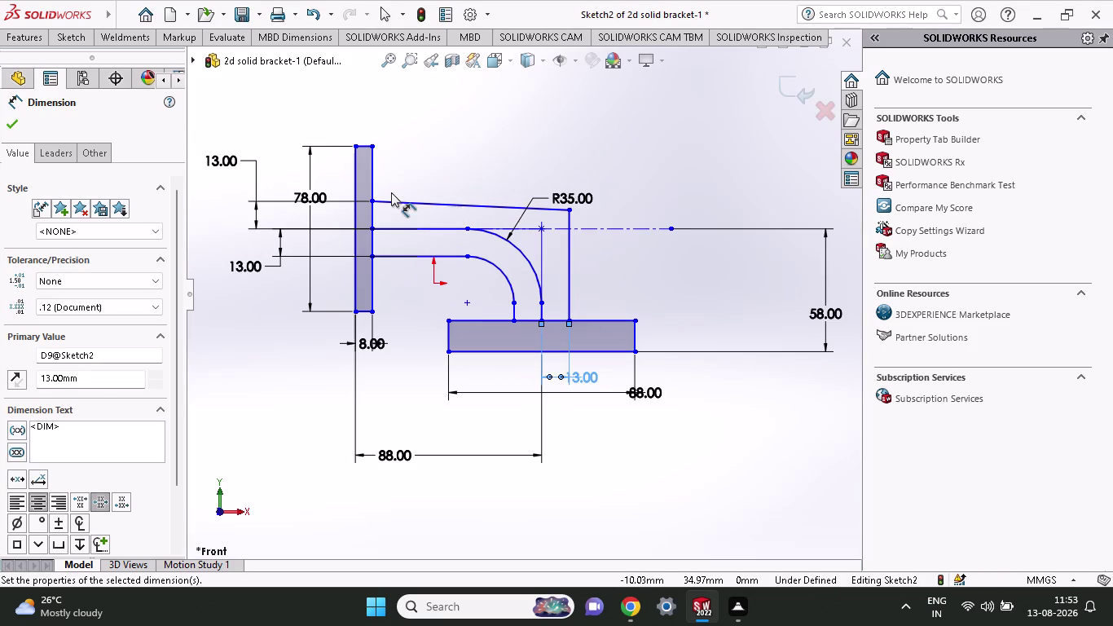
key(ctrl+z)
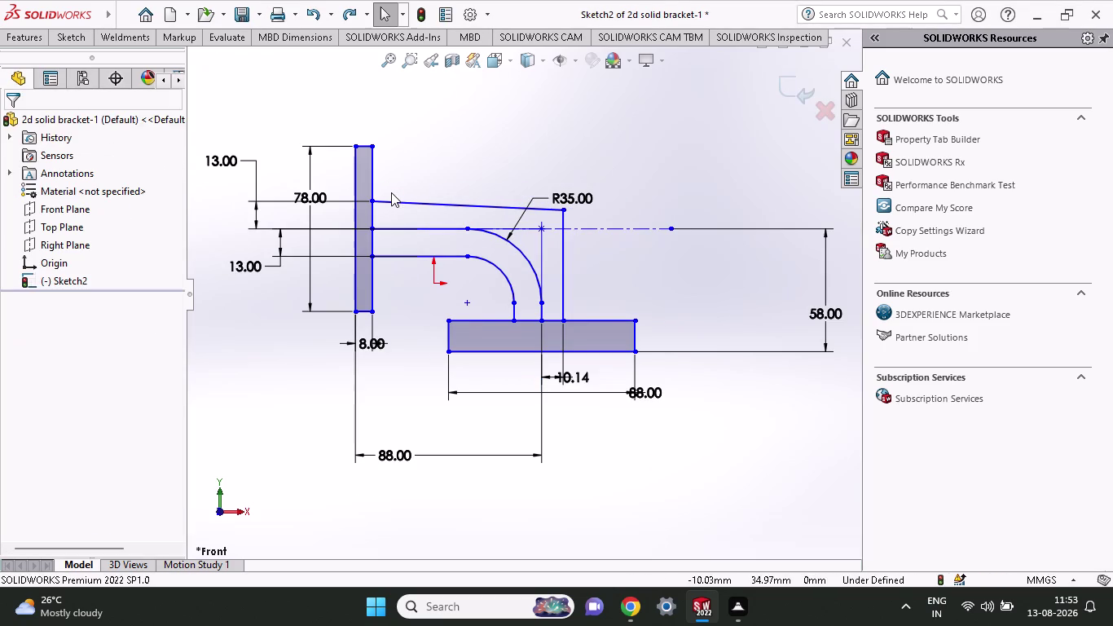
key(ctrl+z)
key(ctrl+z)
key(ctrl+z)
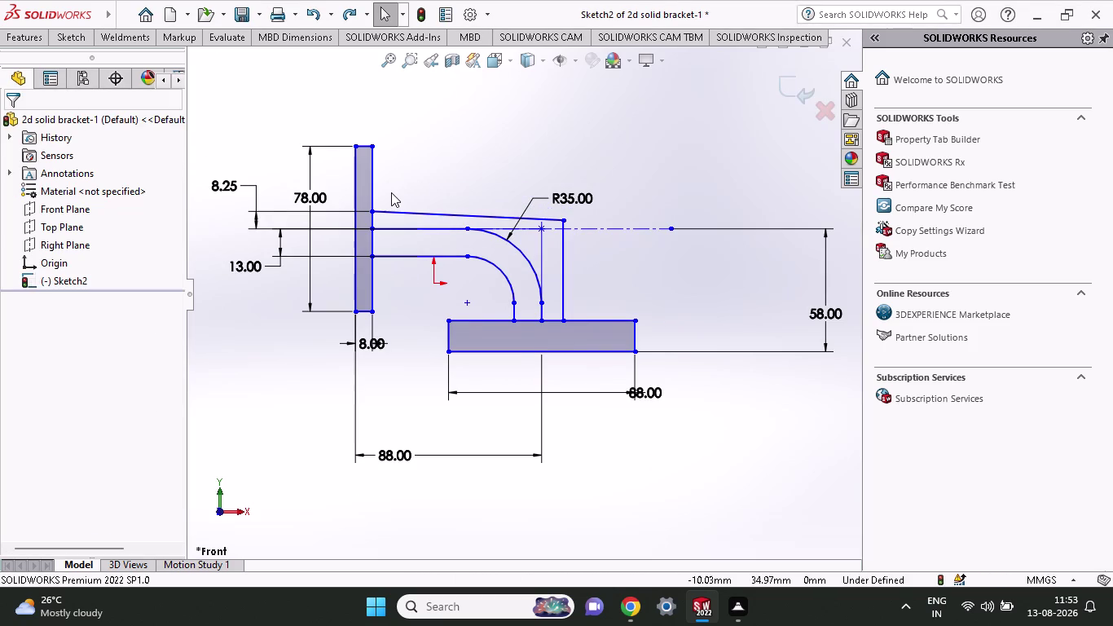
key(ctrl+z)
key(ctrl+z)
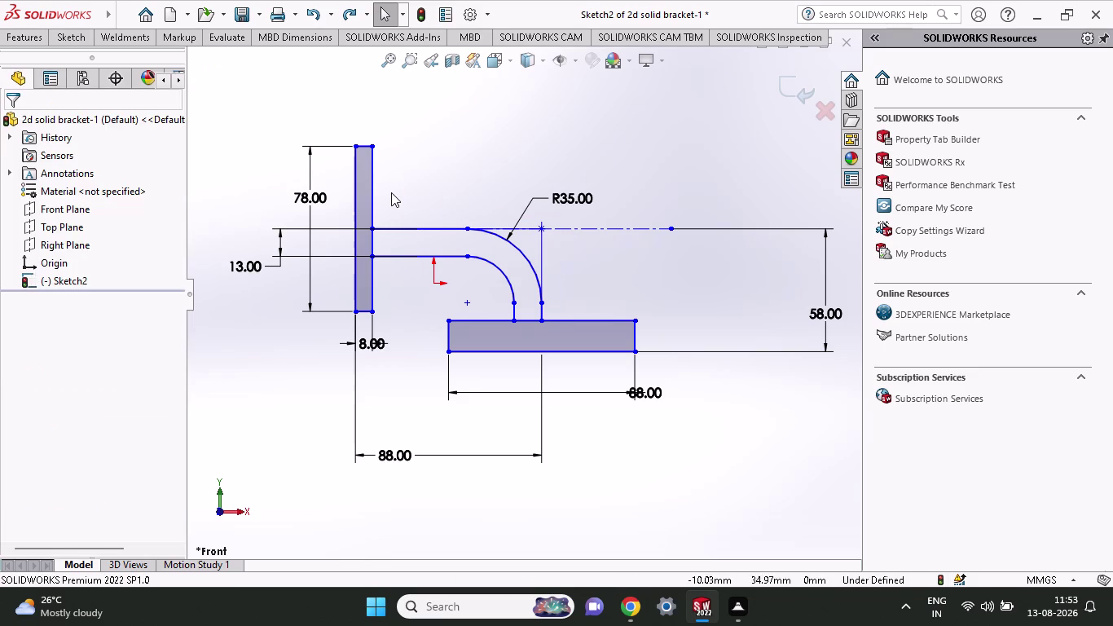
click(60, 31)
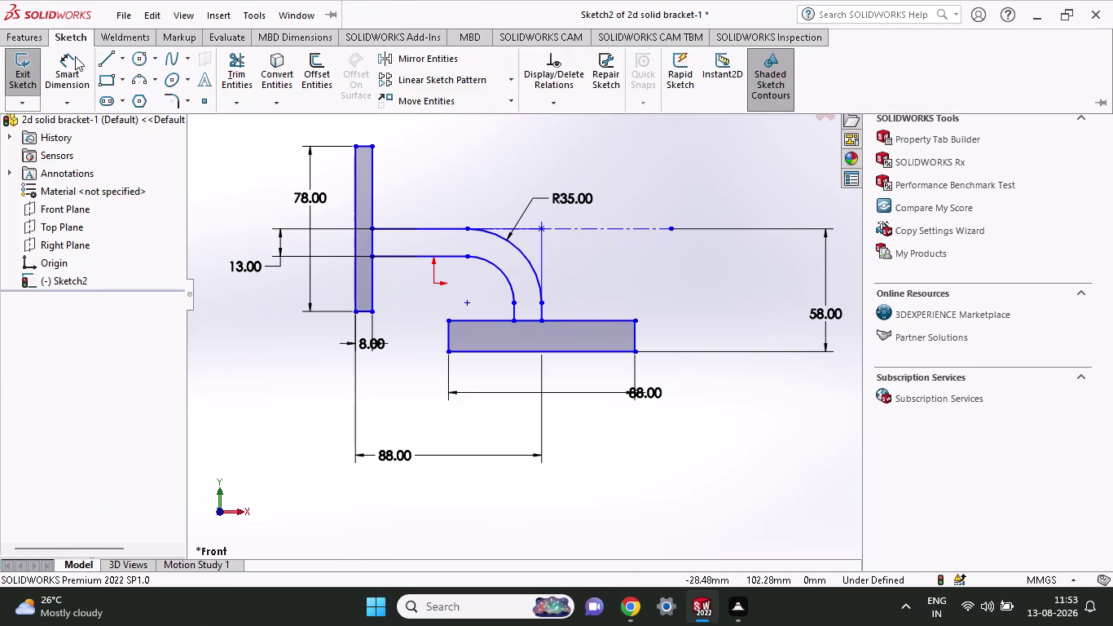
click(317, 75)
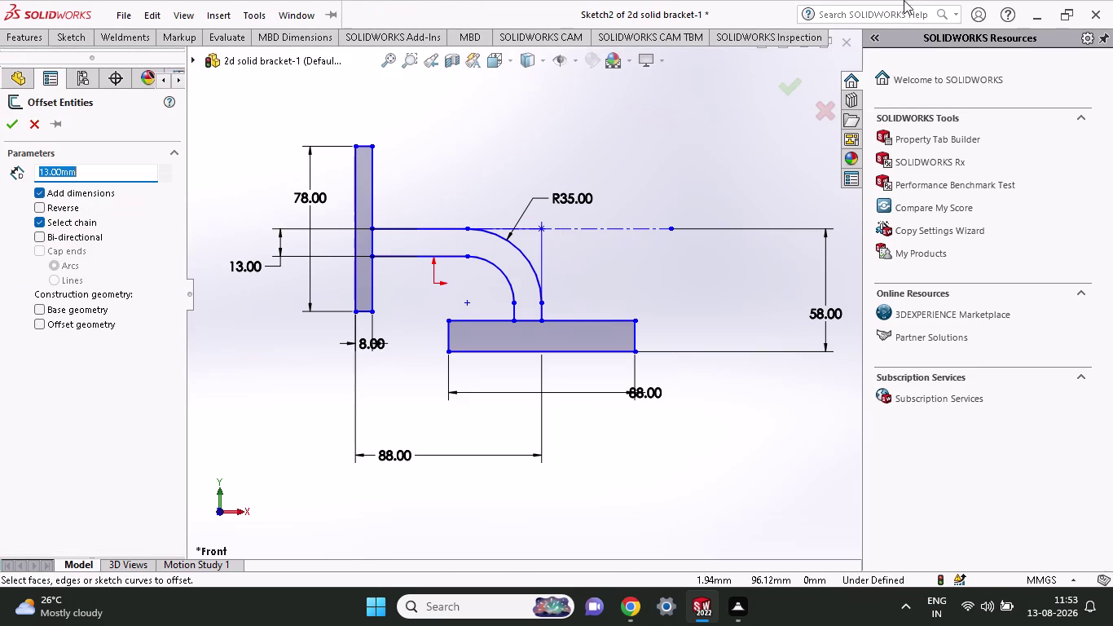
click(422, 227)
click(423, 227)
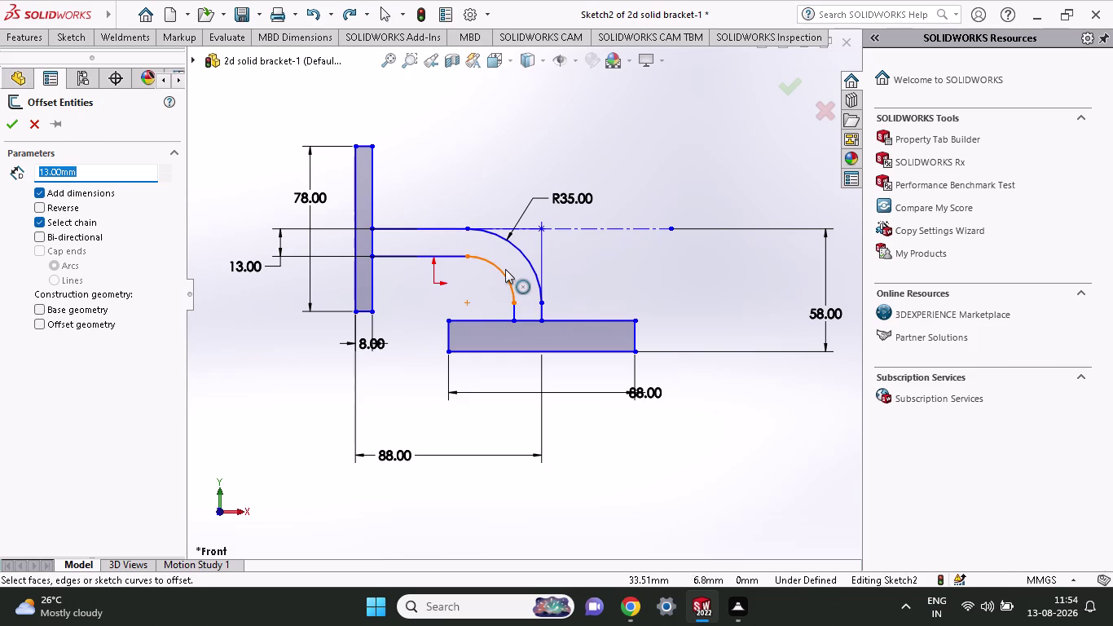
click(526, 256)
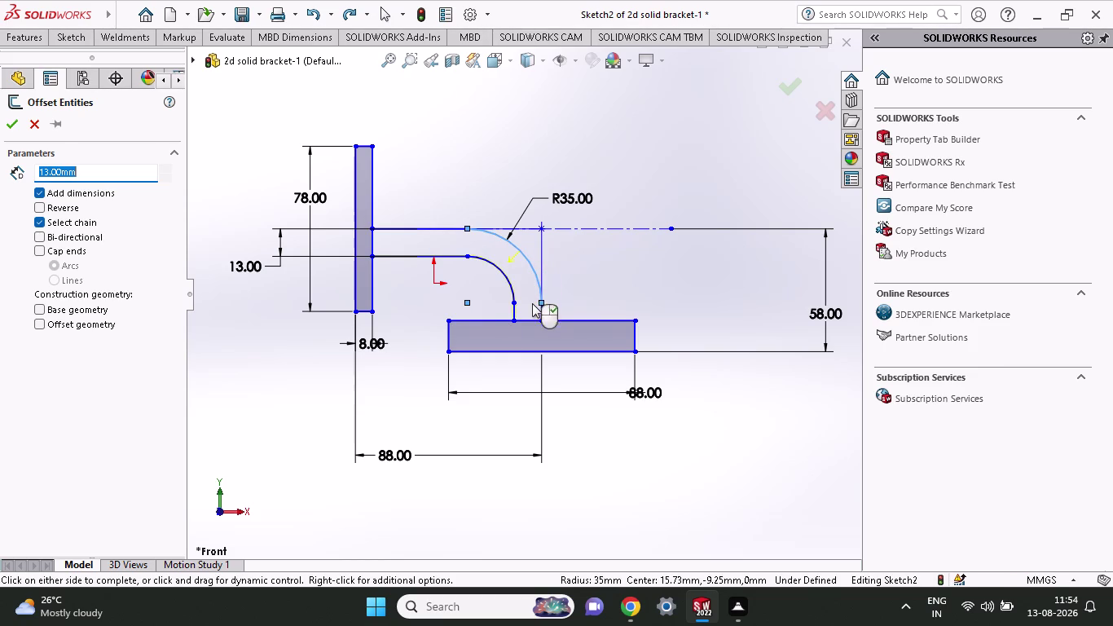
click(540, 310)
scroll(down, 3)
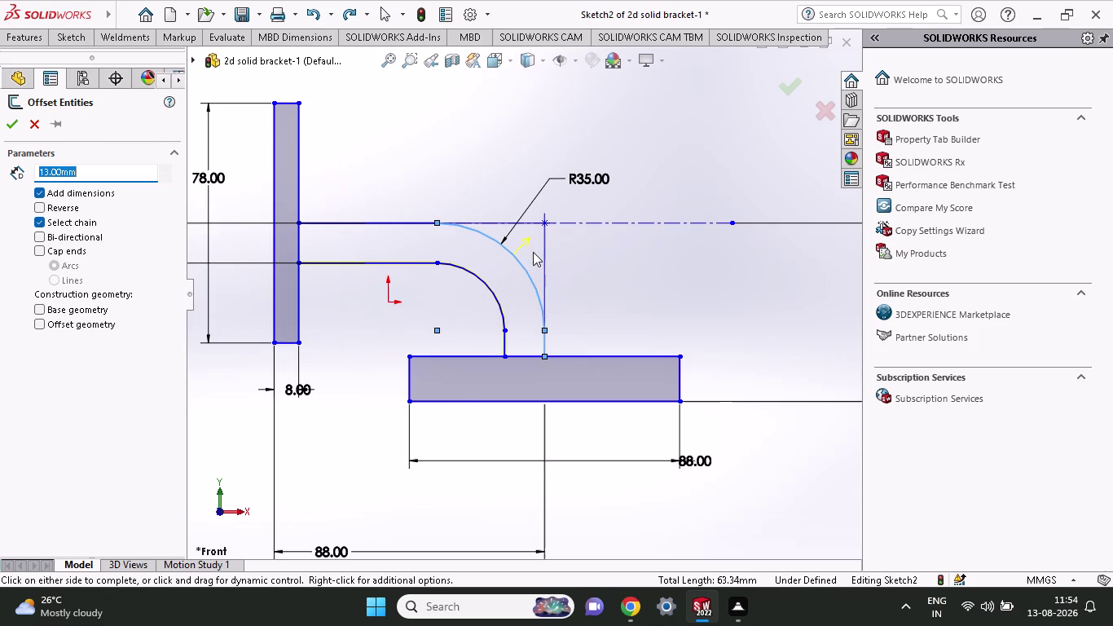
click(406, 223)
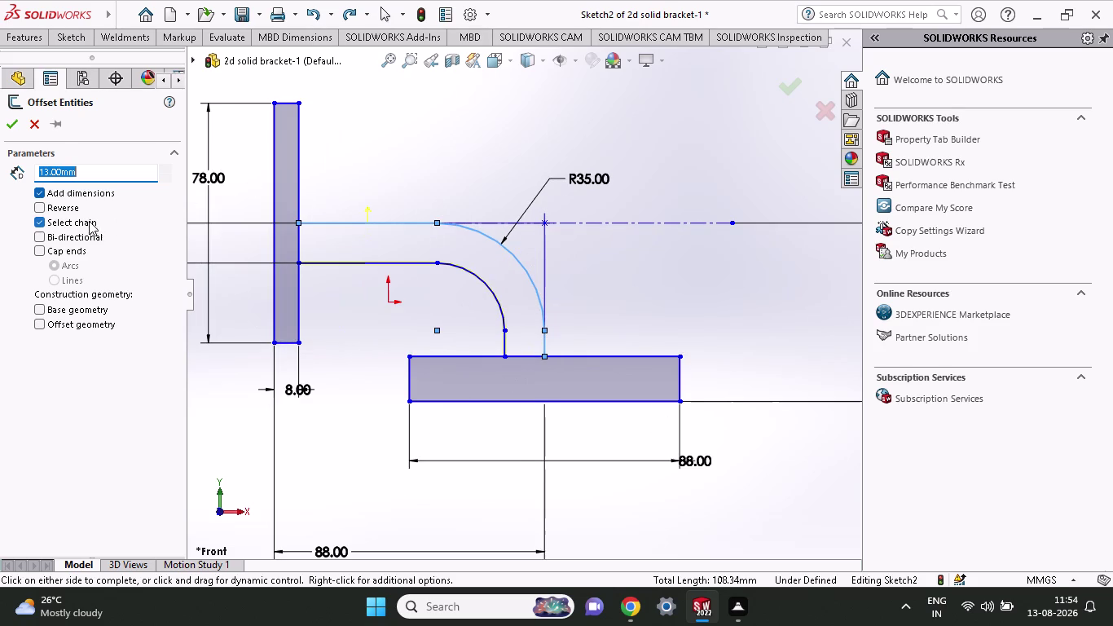
click(17, 118)
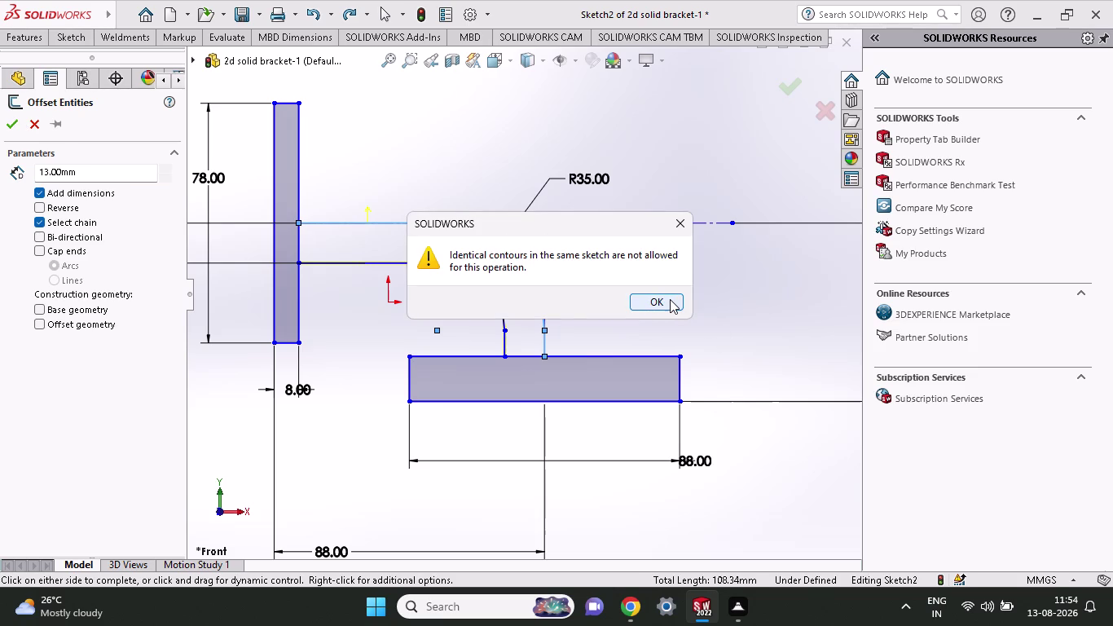
click(670, 299)
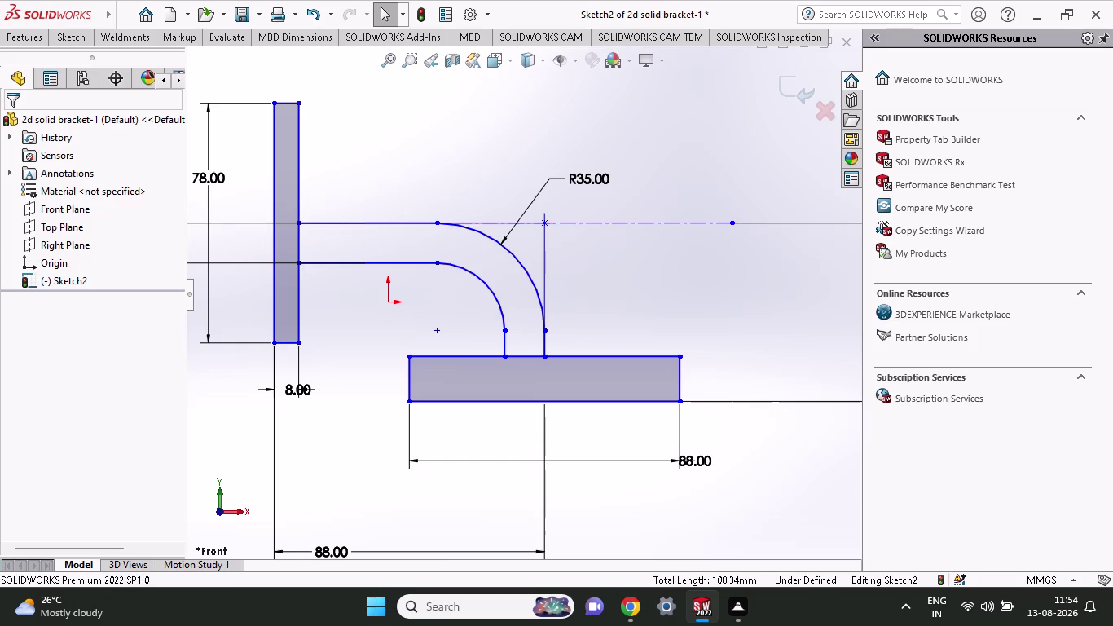
click(82, 34)
Sketch an upper horizontal line that turns down vertically onto the base plate.
click(105, 65)
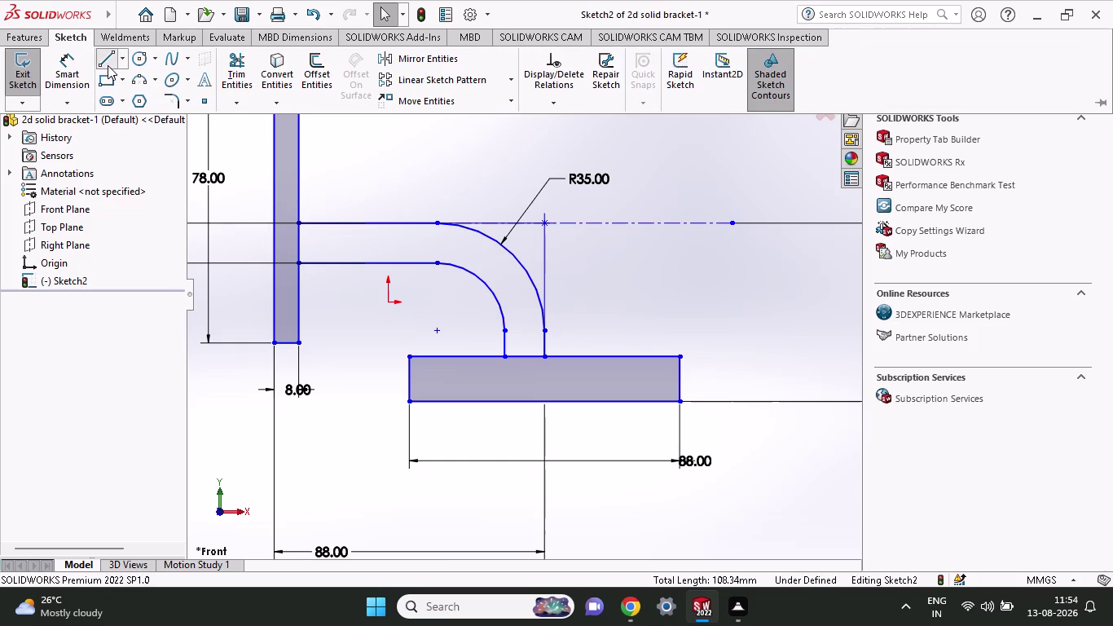
click(299, 180)
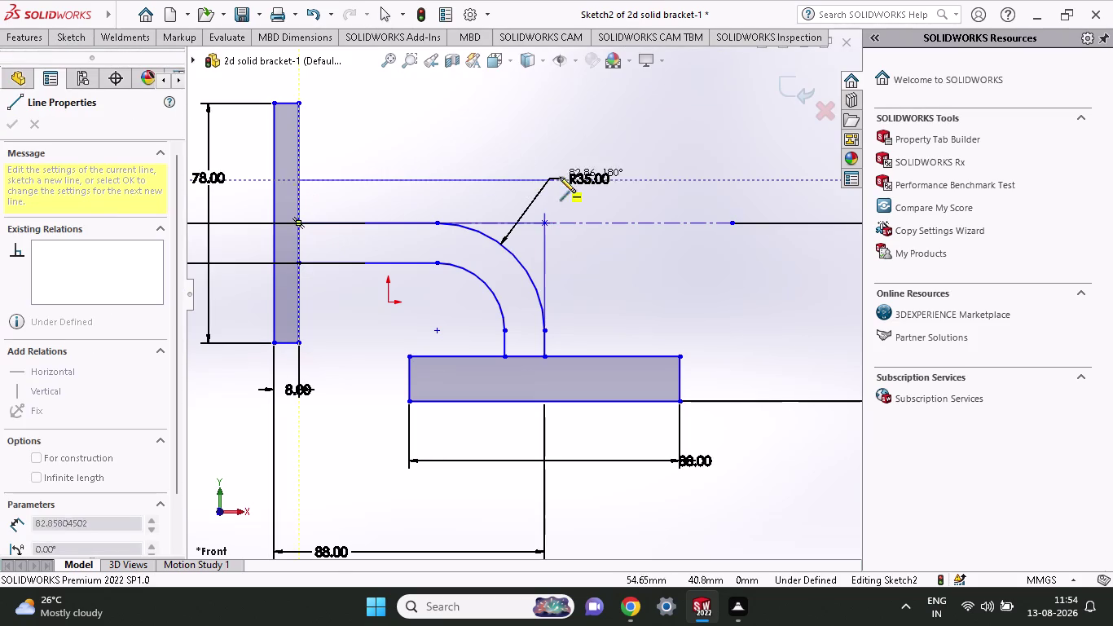
click(626, 180)
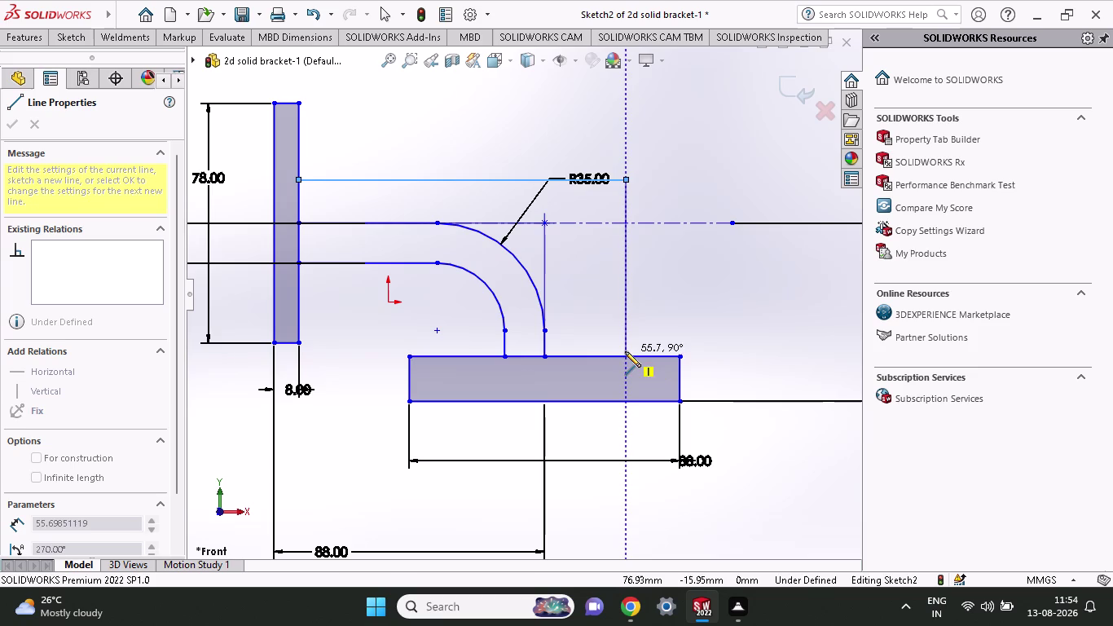
click(625, 354)
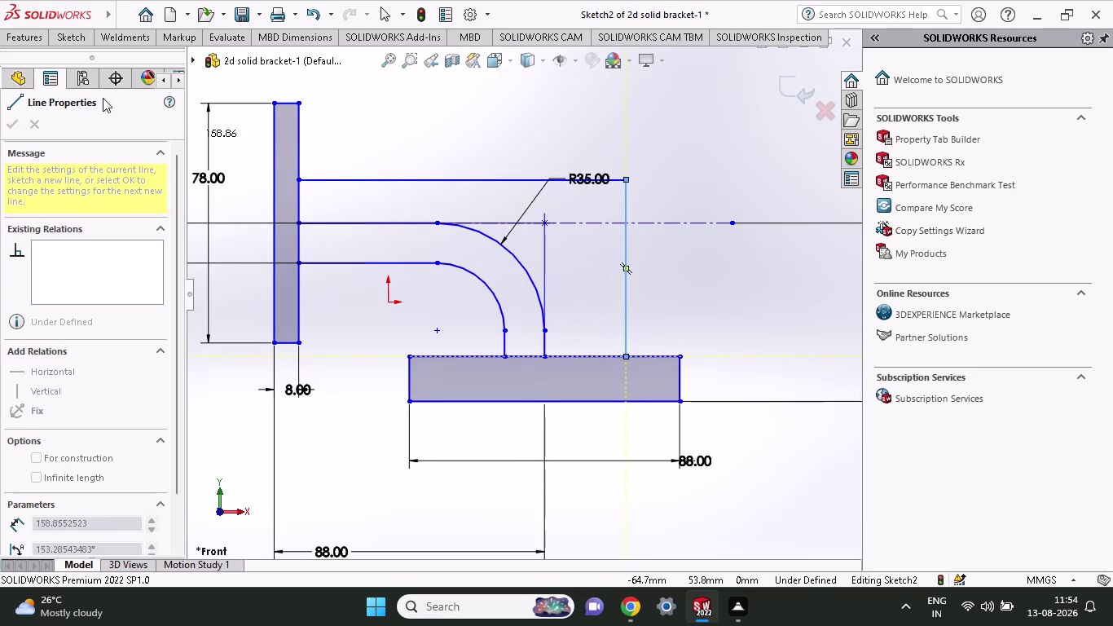
click(76, 39)
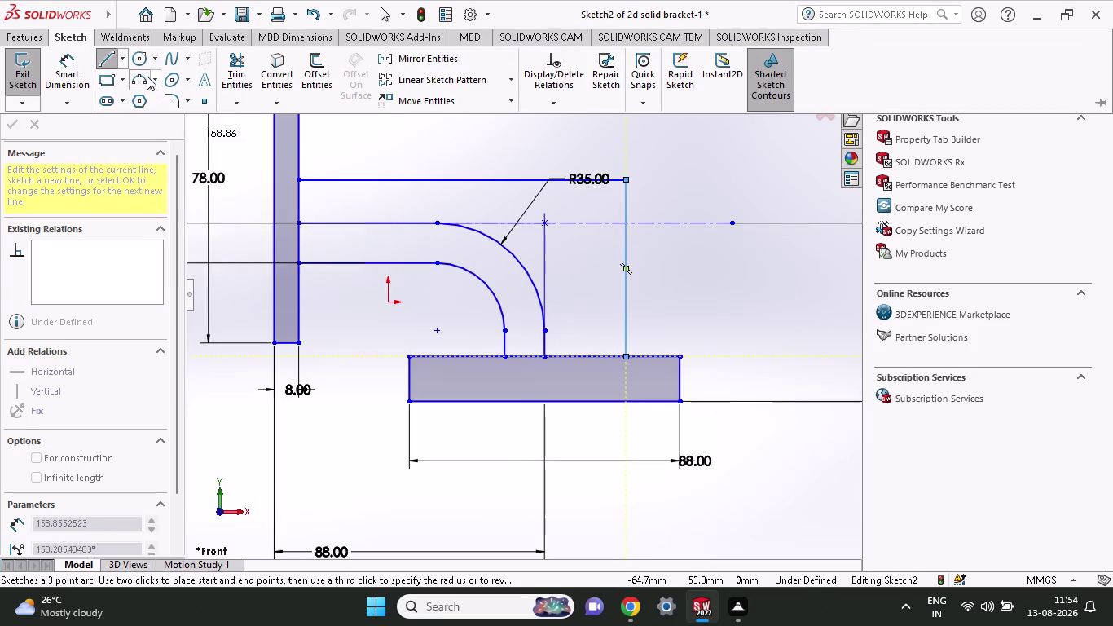
Dimension the new vertical line 13 mm from the plate's top-edge midpoint.
click(63, 73)
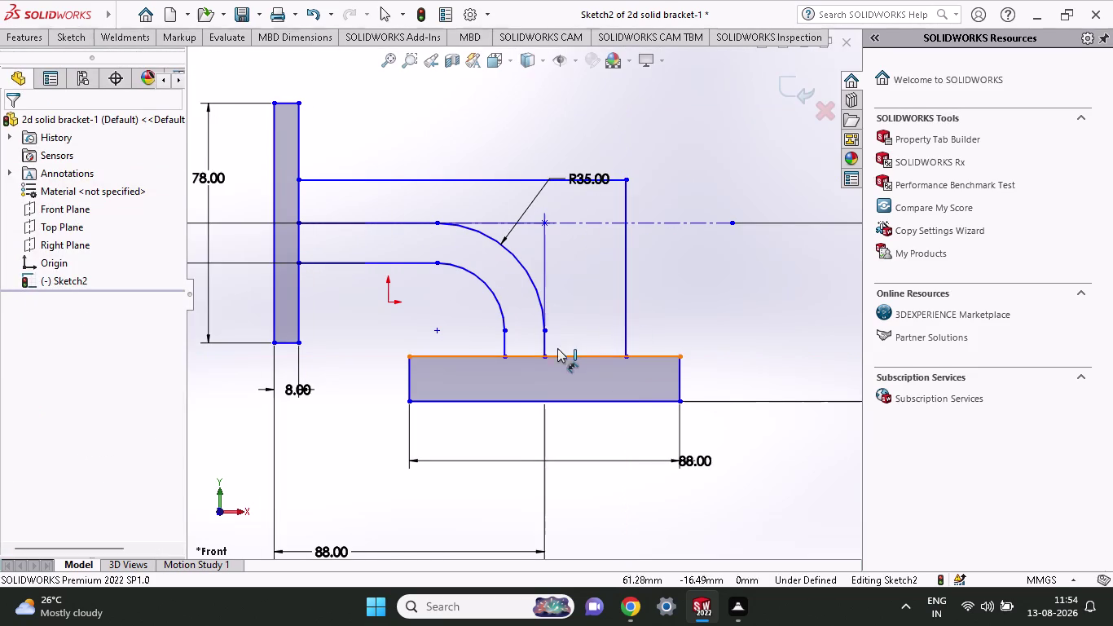
click(541, 356)
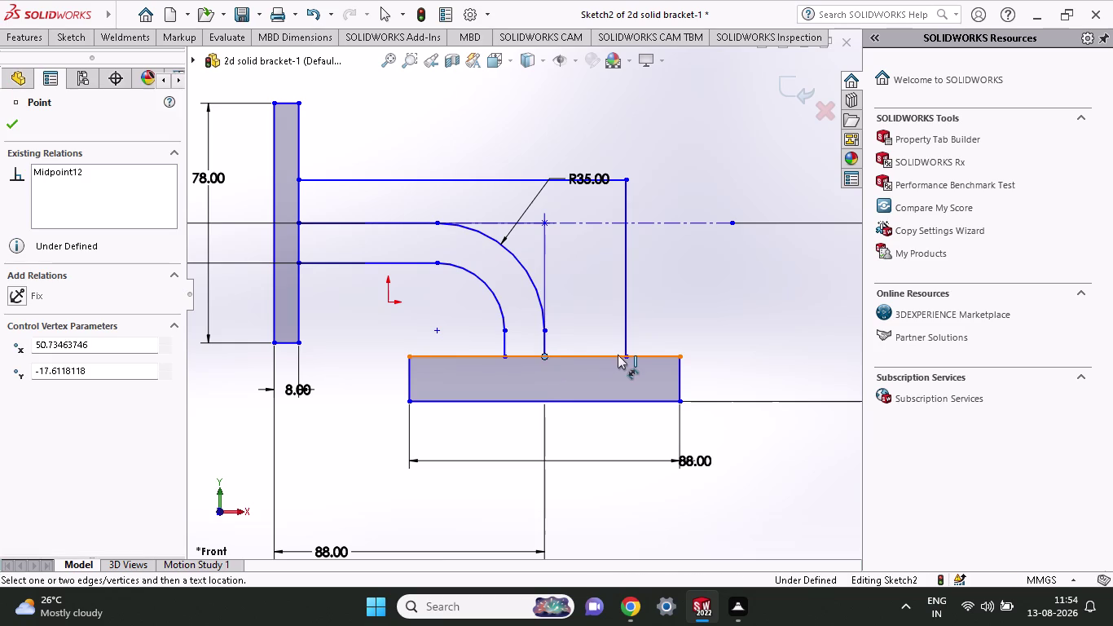
click(629, 354)
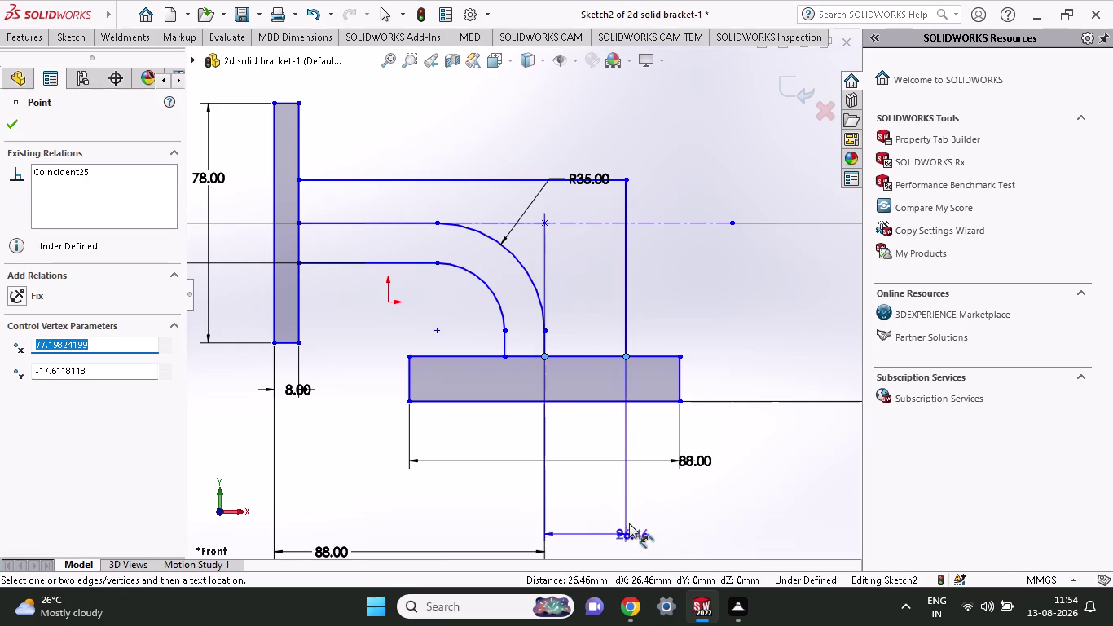
click(631, 547)
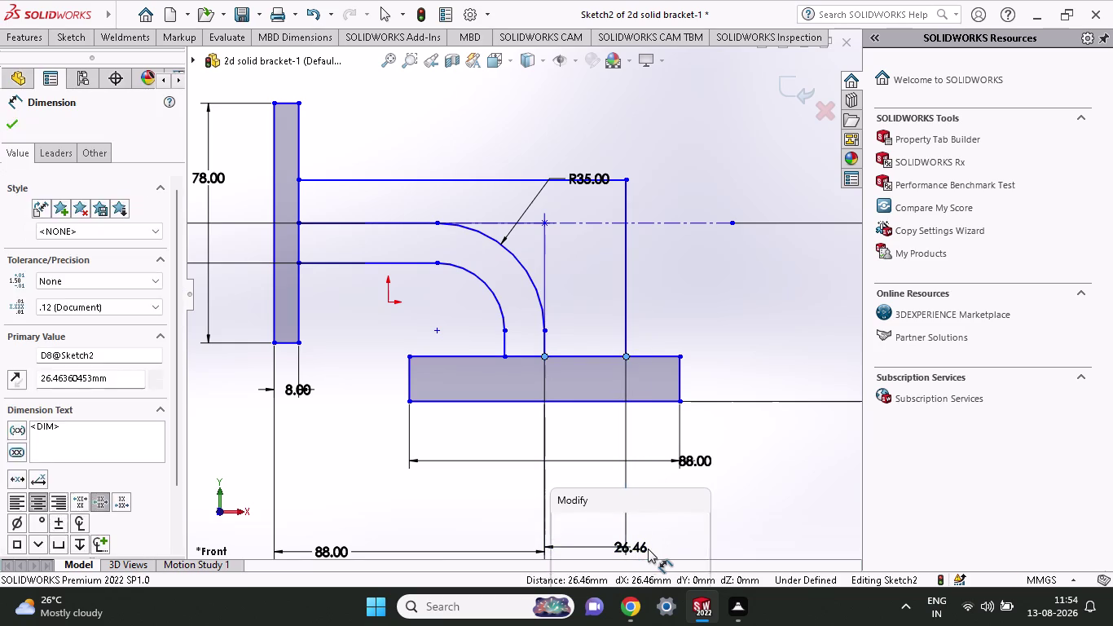
text(13)
key(Return)
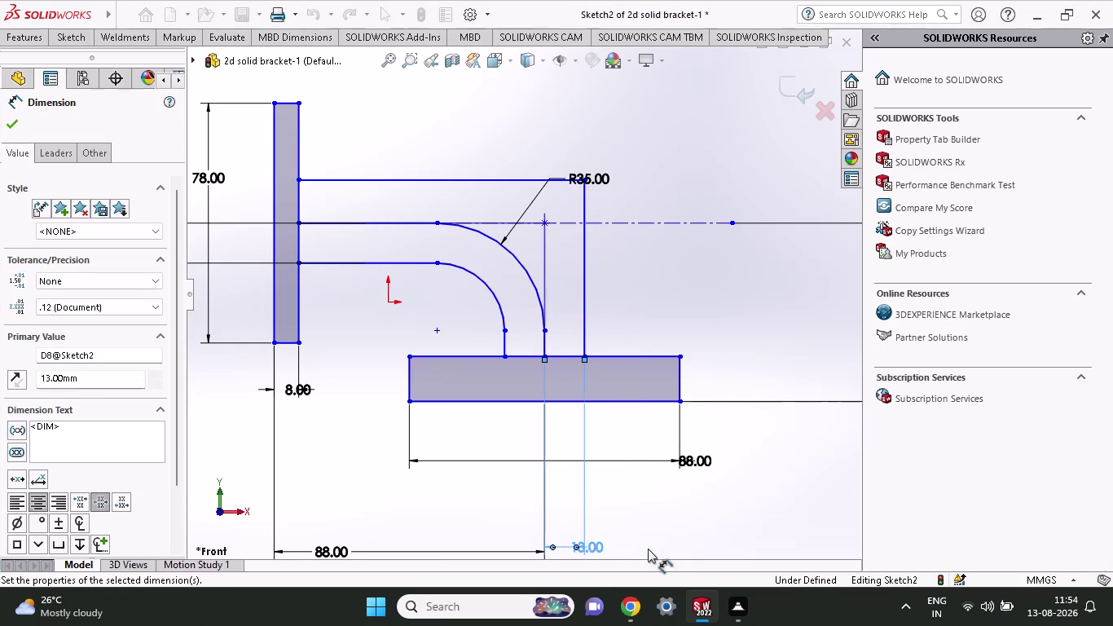
Dimension the upper line 13 mm above the centreline.
click(296, 221)
click(298, 178)
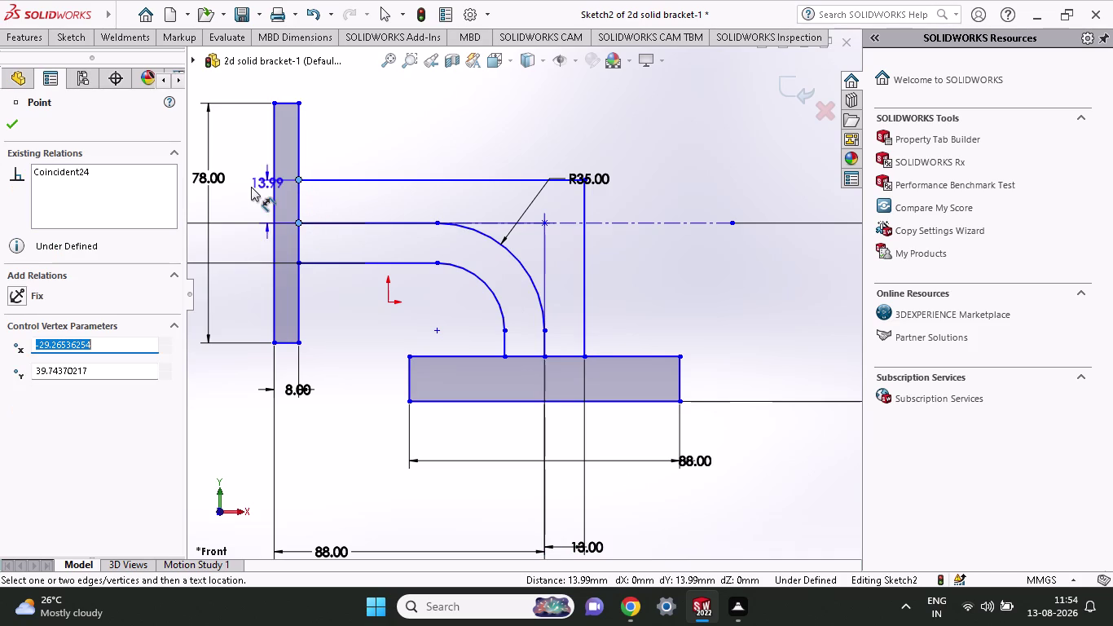
click(235, 193)
text(1)
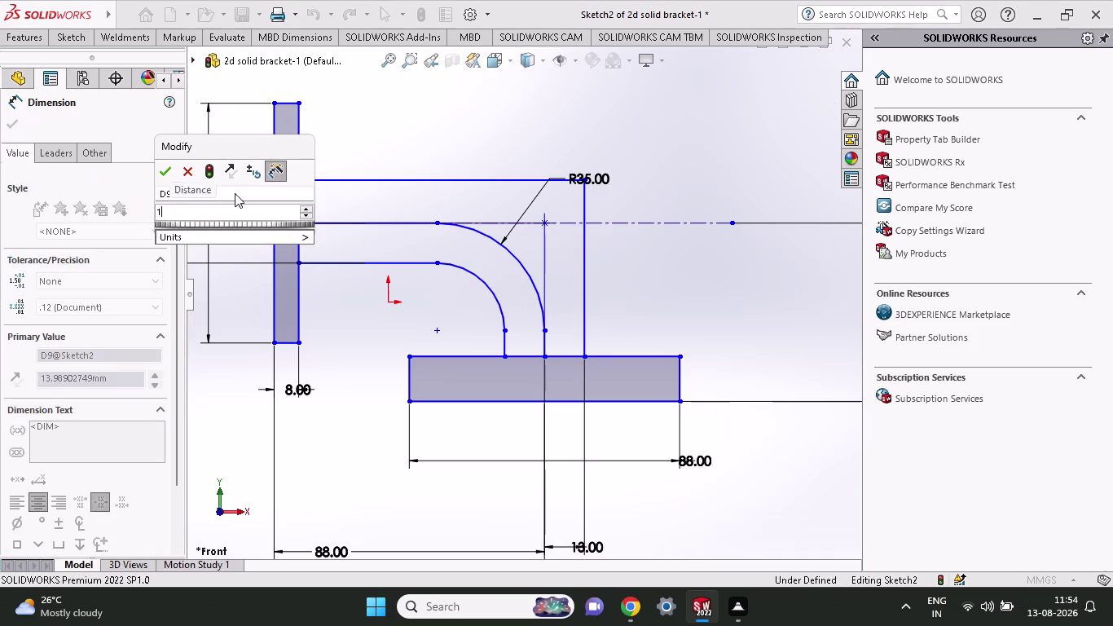
text(3)
key(Return)
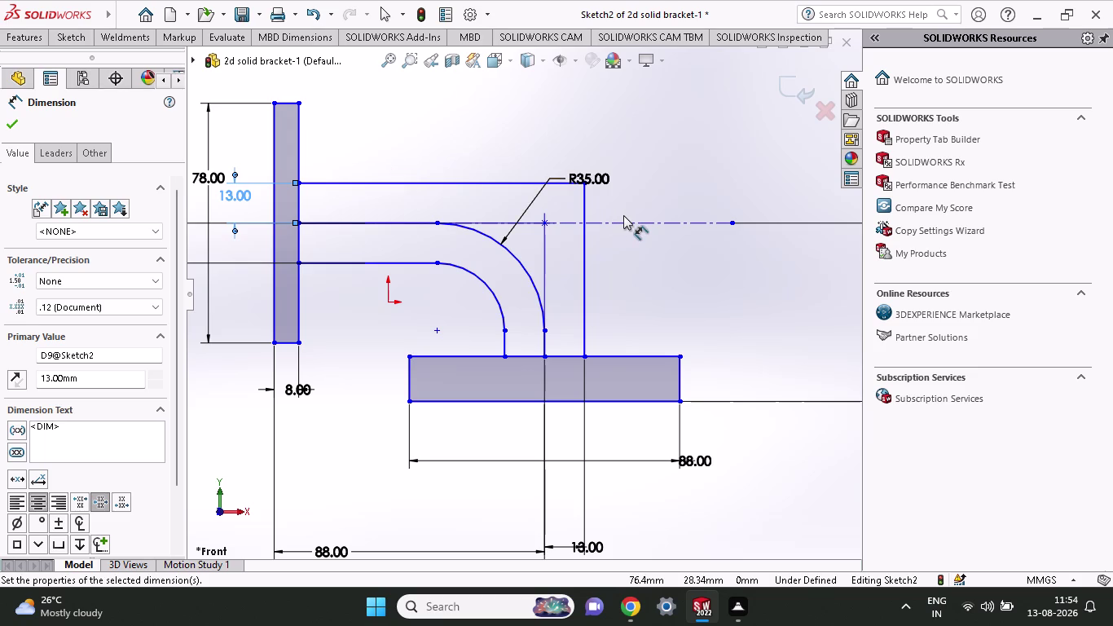
click(61, 46)
click(161, 108)
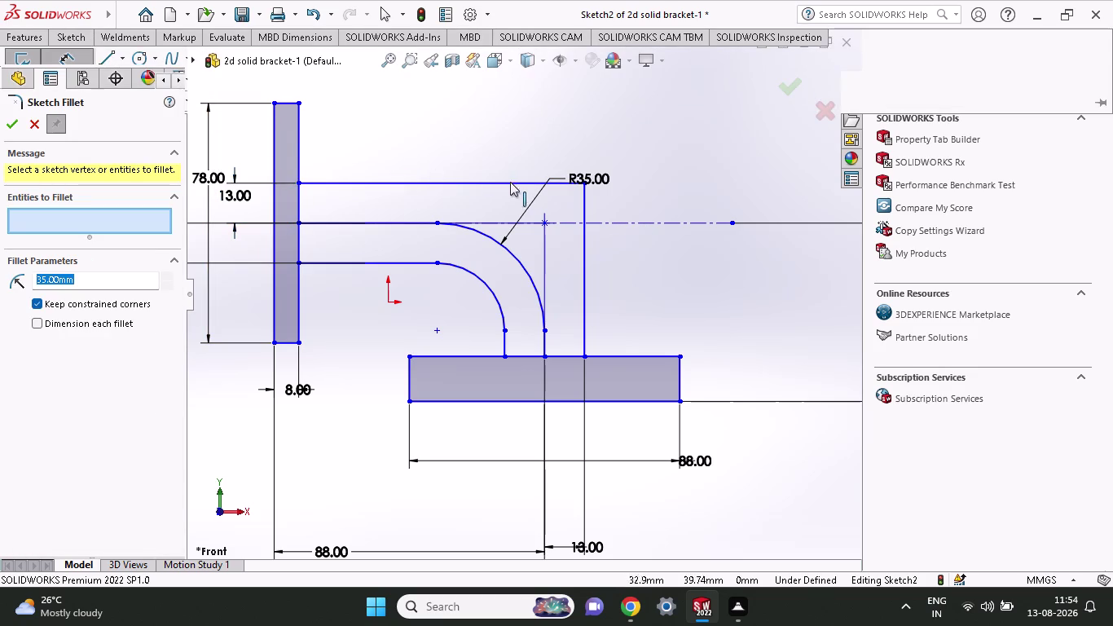
Fillet the outer L-line's corner with an R35 arc, concentric with the middle arc.
click(585, 184)
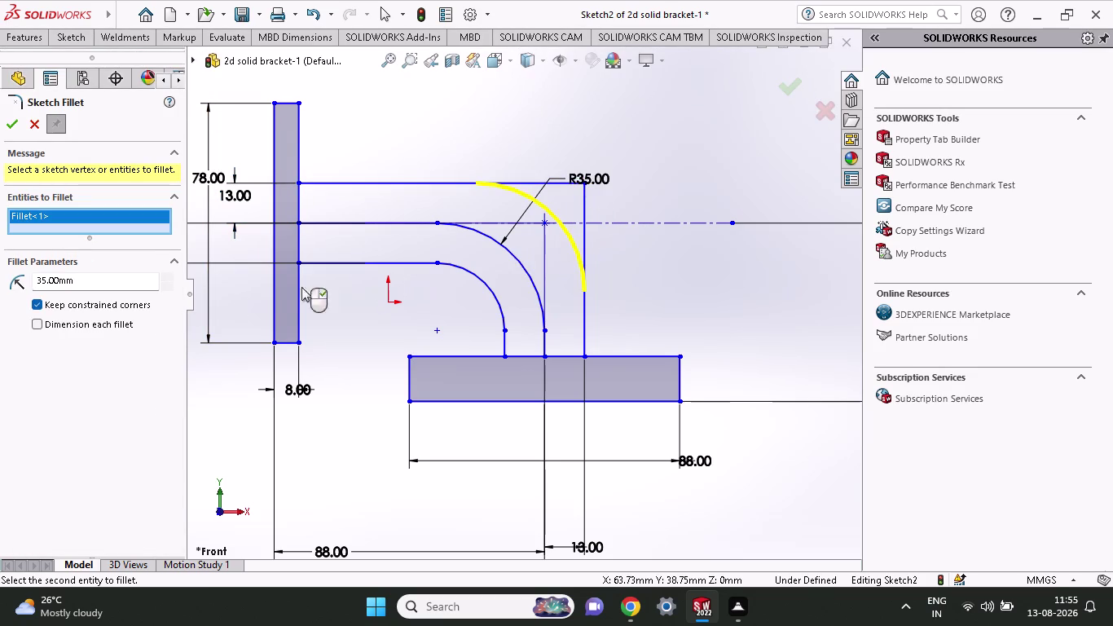
click(17, 122)
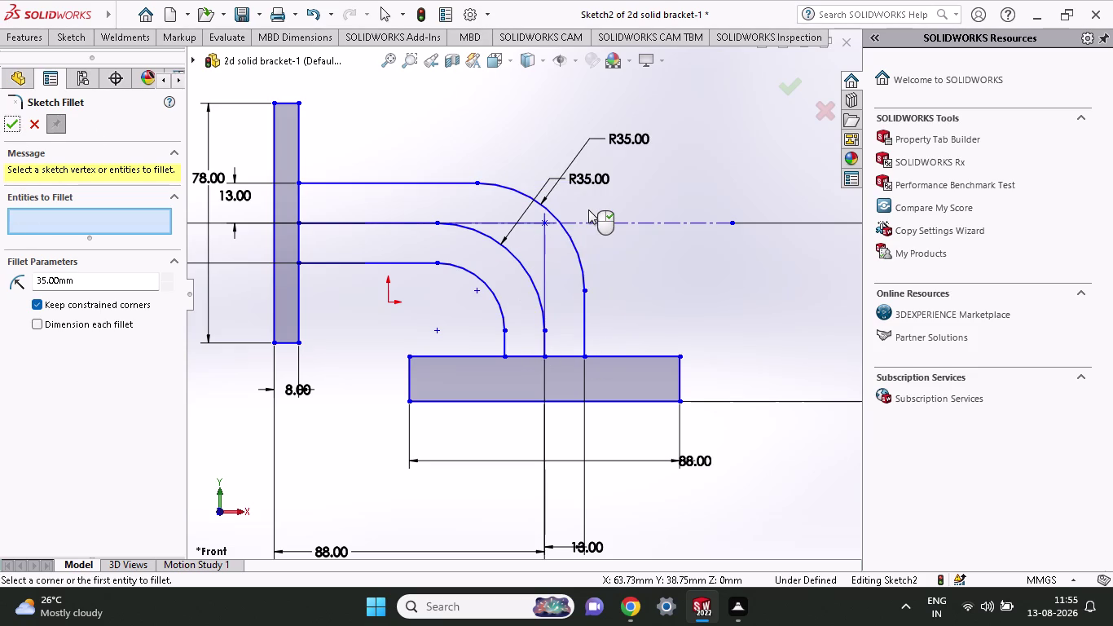
click(641, 136)
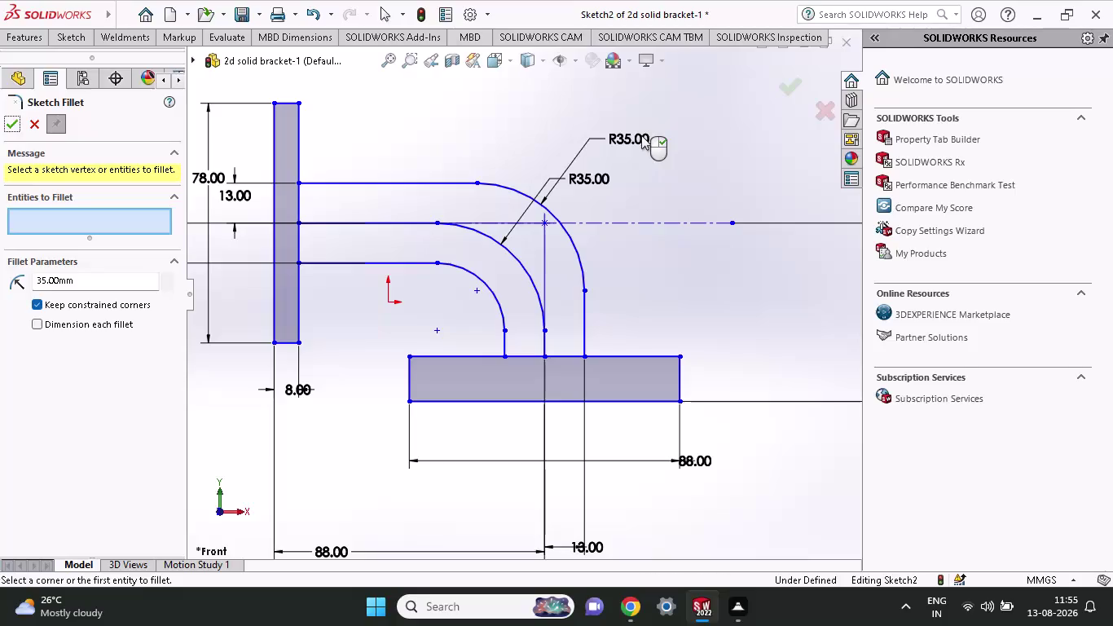
key(Escape)
click(633, 139)
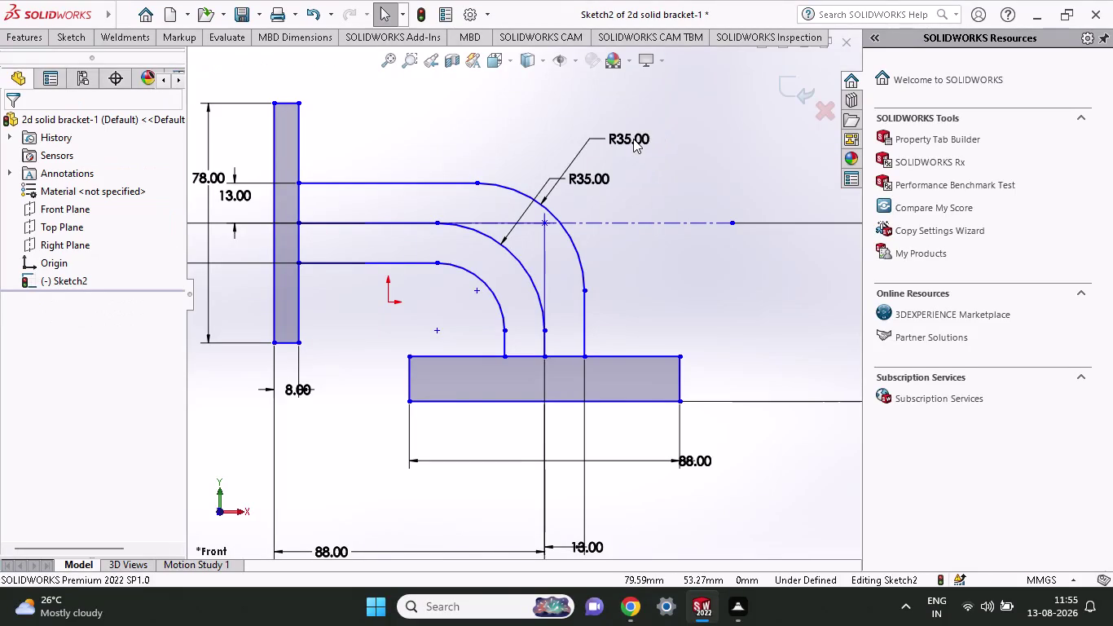
key(Delete)
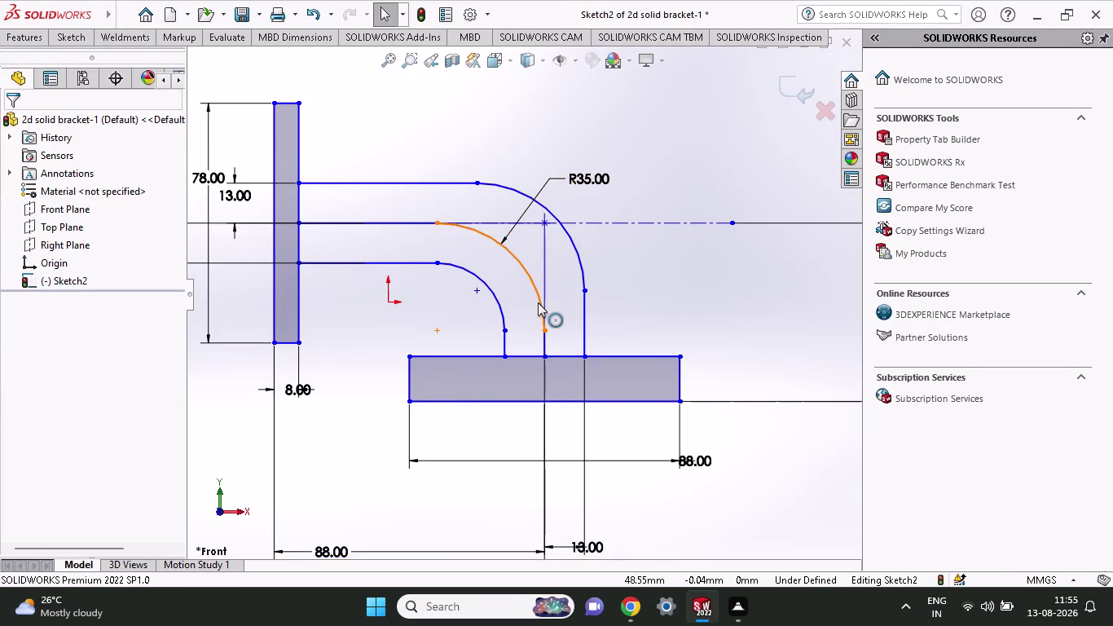
scroll(up, 3)
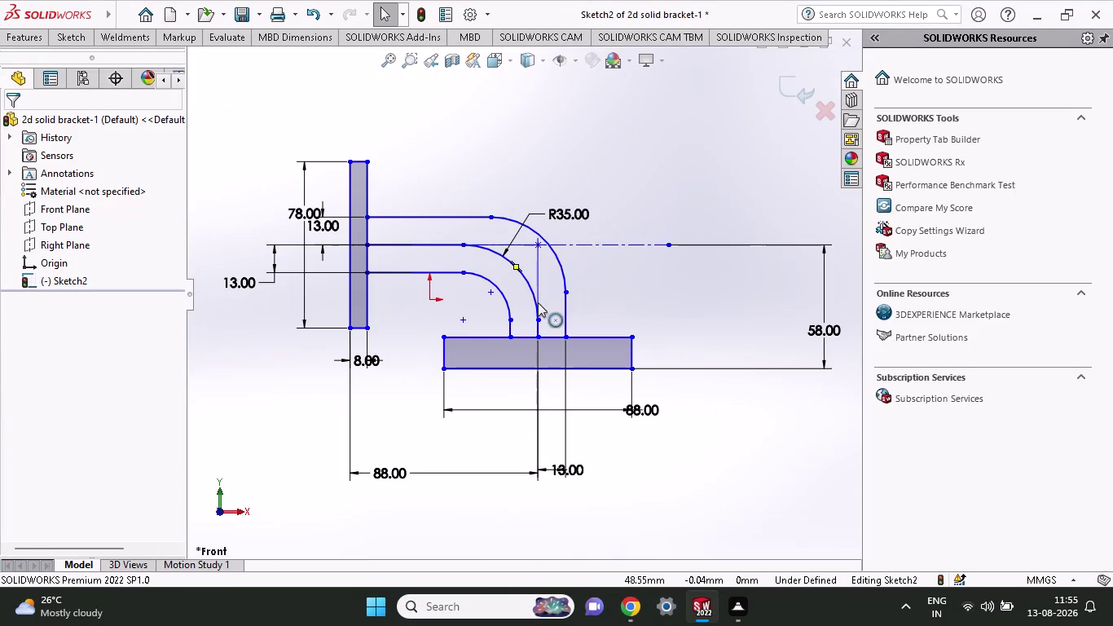
scroll(down, 3)
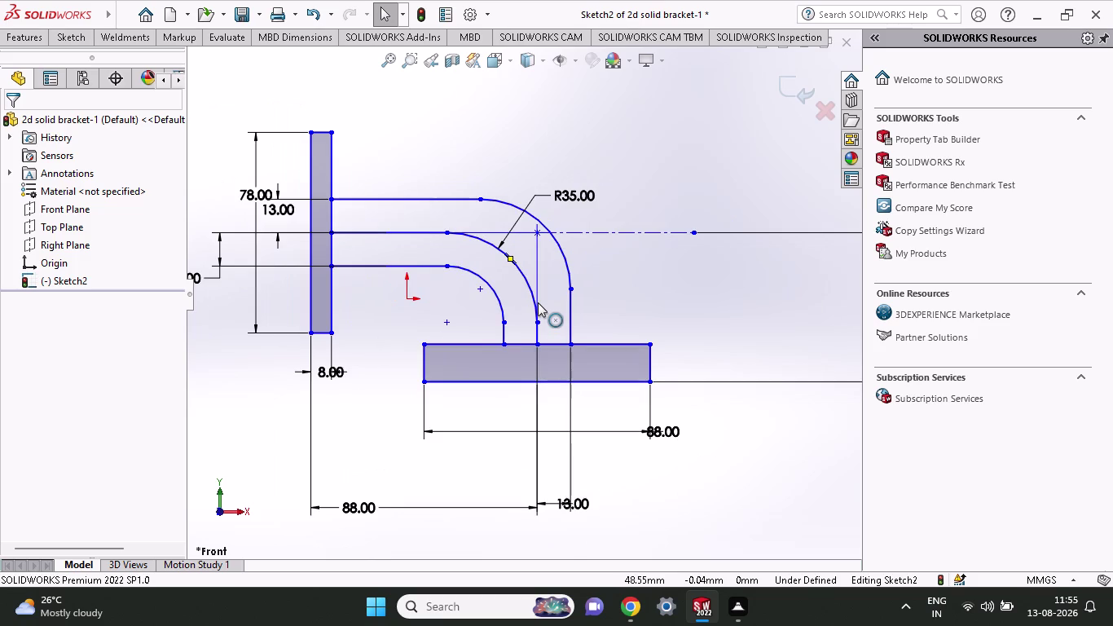
scroll(down, 3)
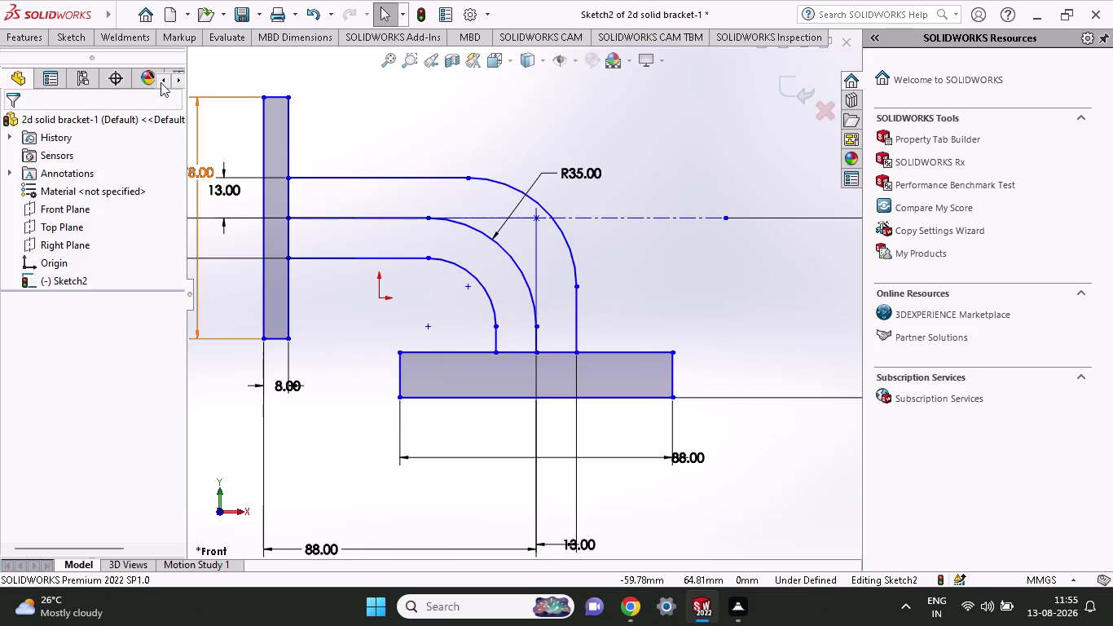
click(81, 42)
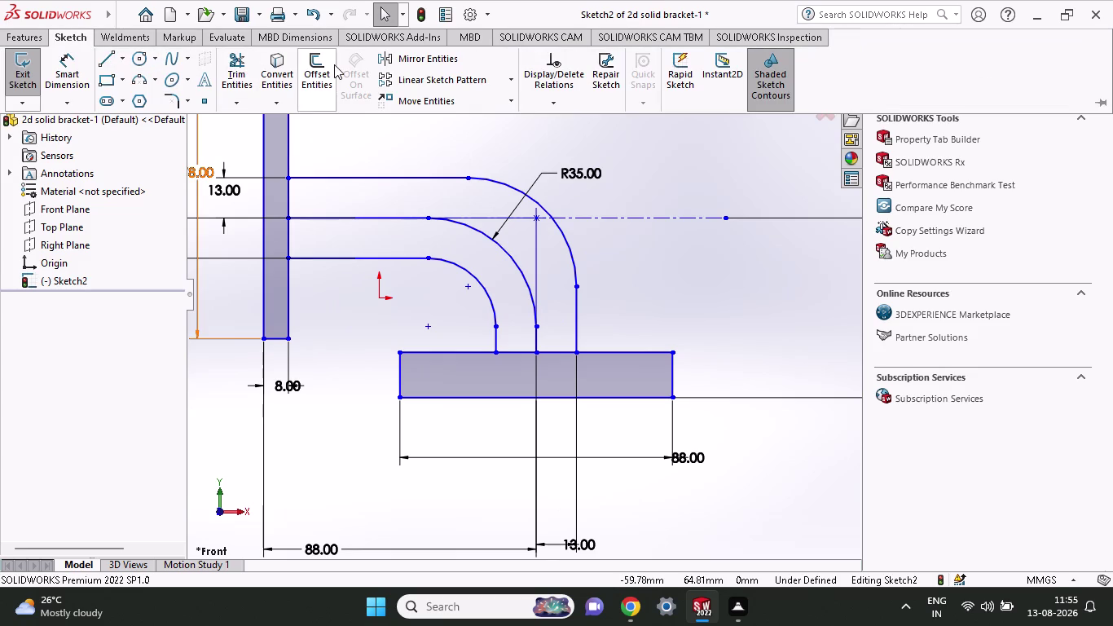
click(313, 66)
click(356, 178)
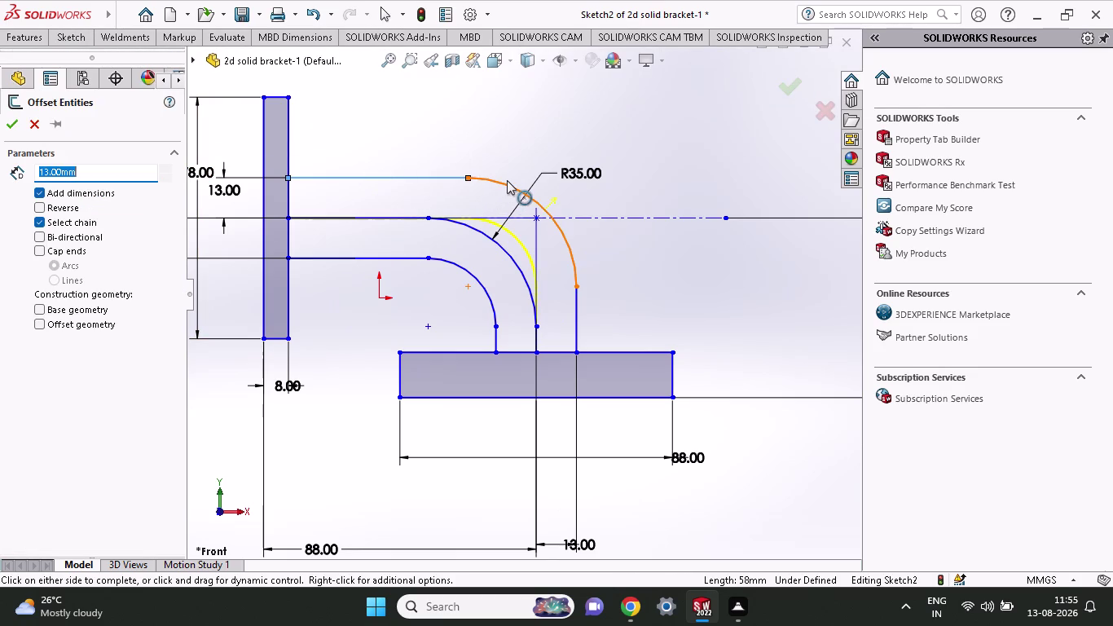
click(507, 181)
click(433, 174)
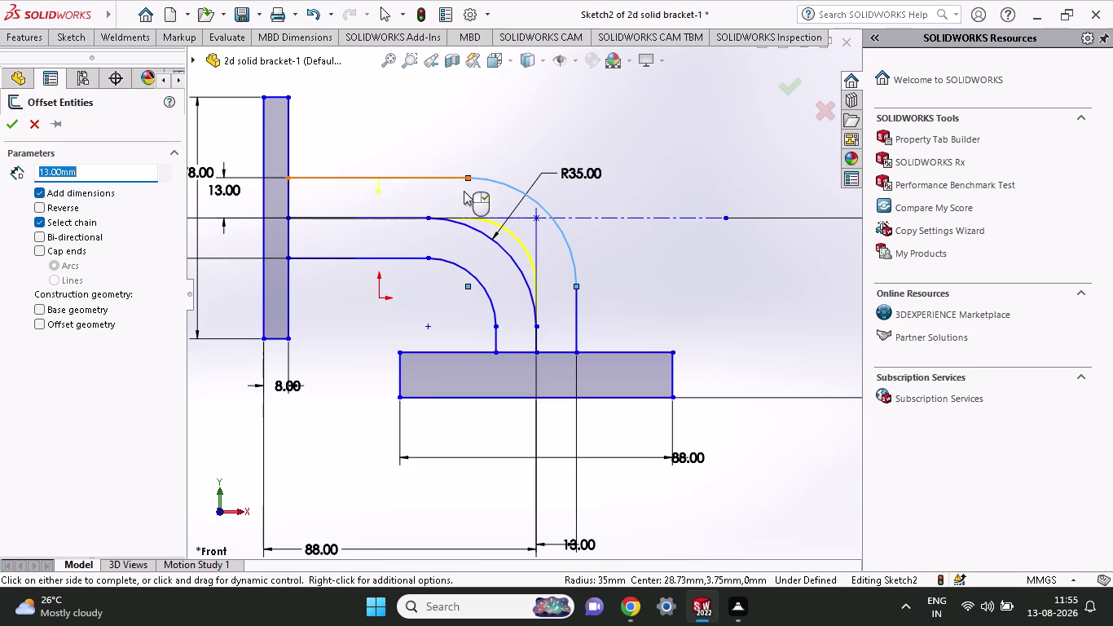
click(561, 229)
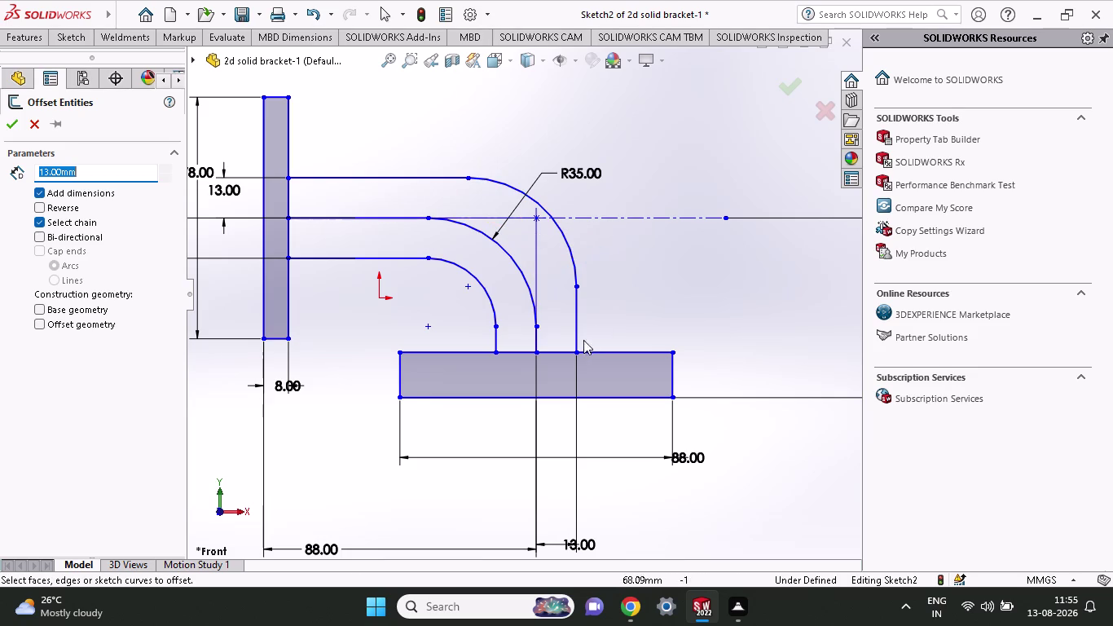
click(578, 326)
click(569, 248)
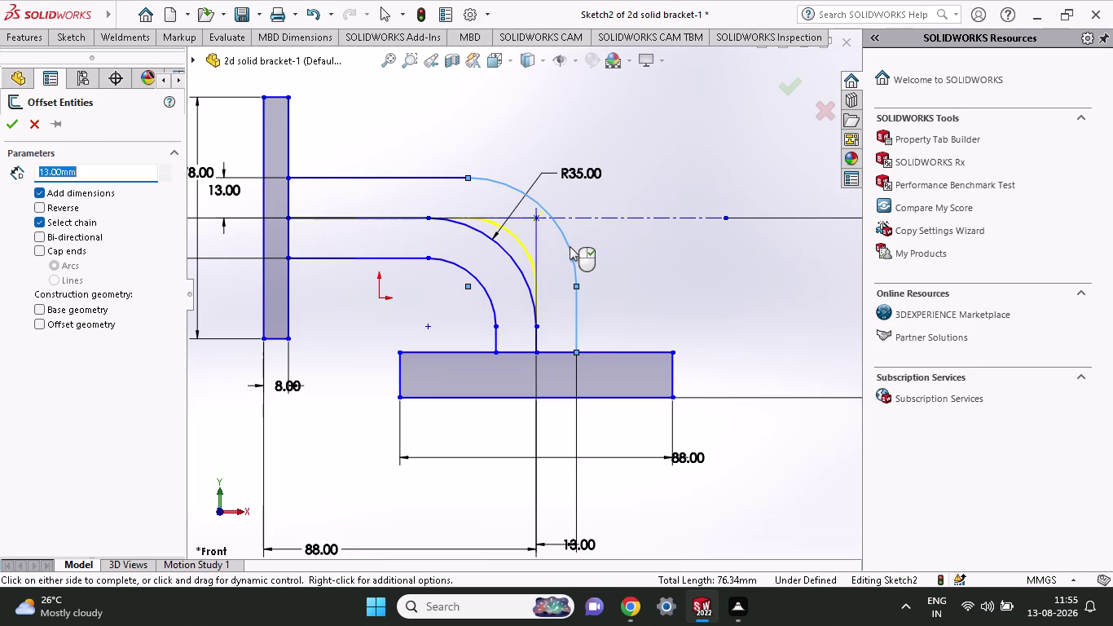
click(58, 205)
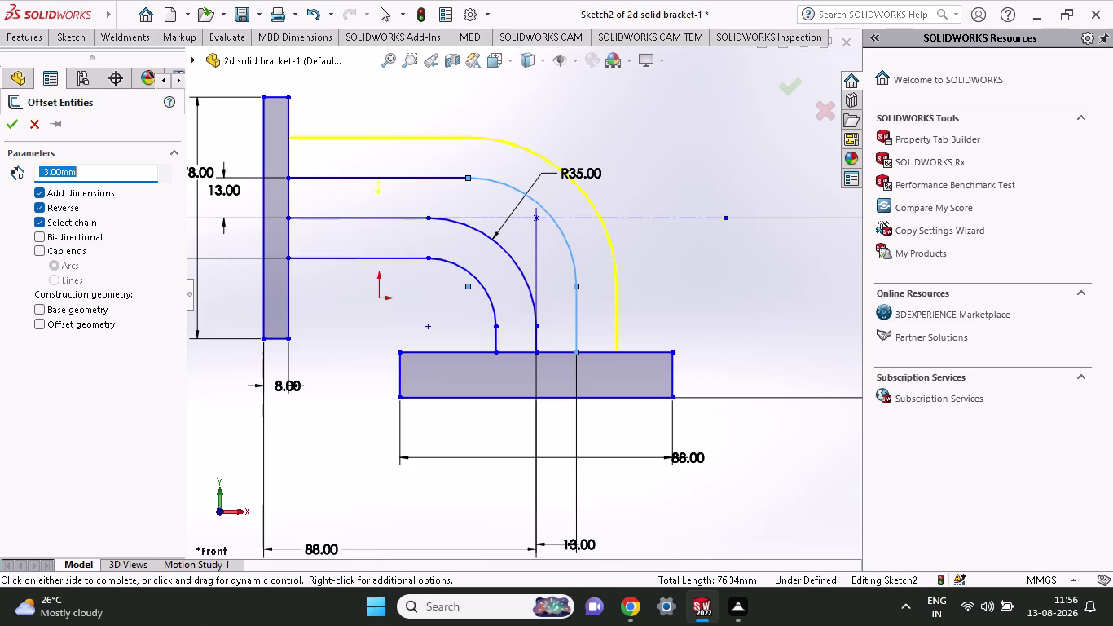
drag(83, 175, 13, 180)
key(Escape)
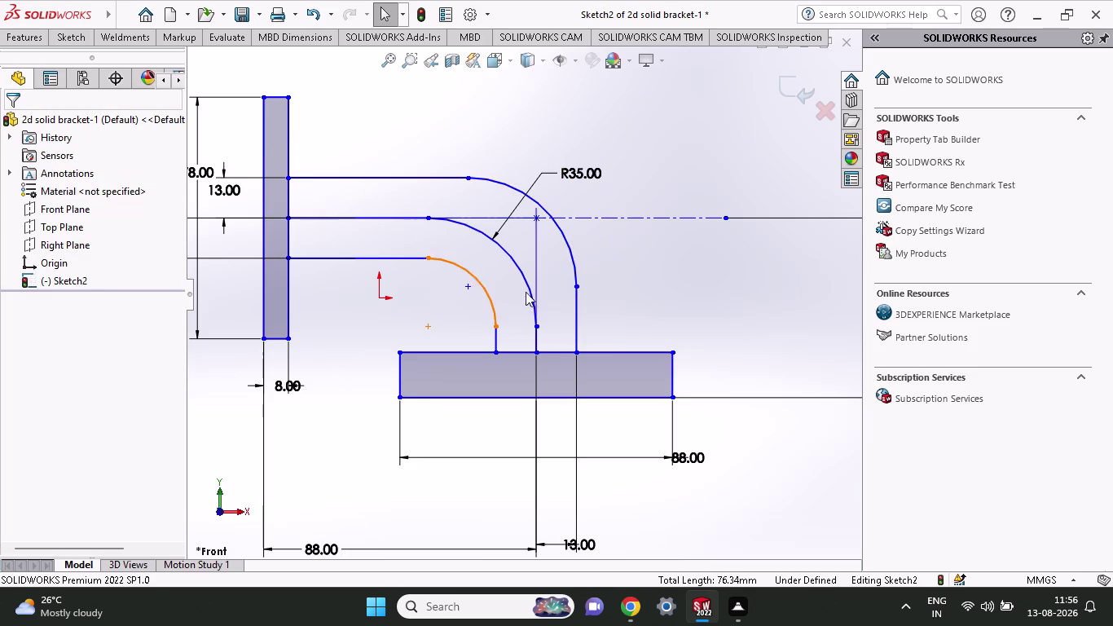
click(55, 39)
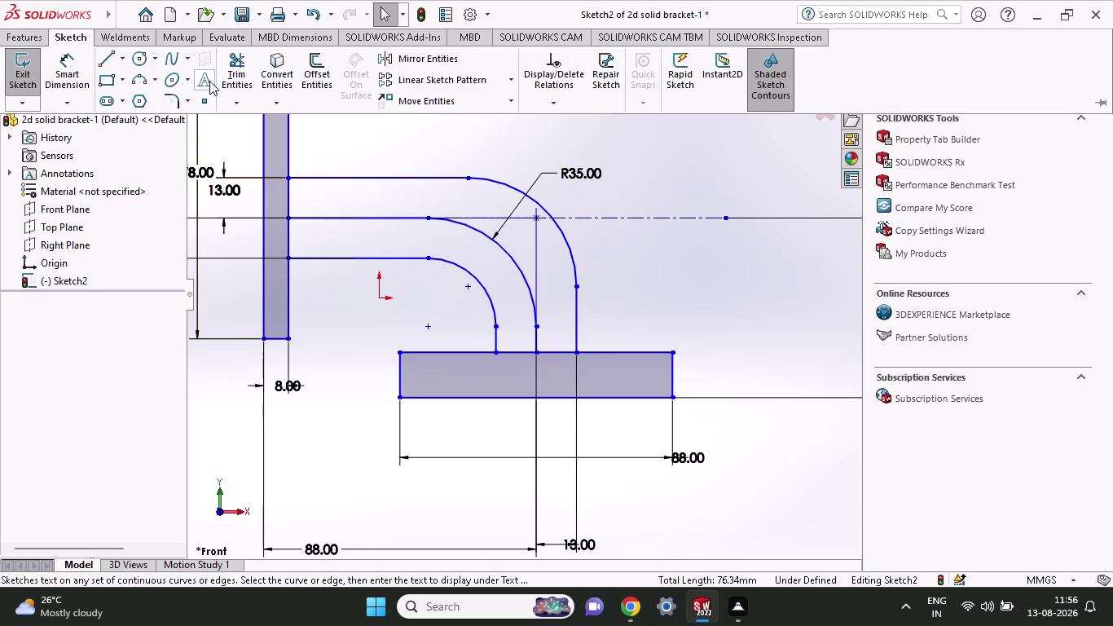
Offset the middle line and R35 arc chain 20 mm, reversed to the outer side.
click(316, 64)
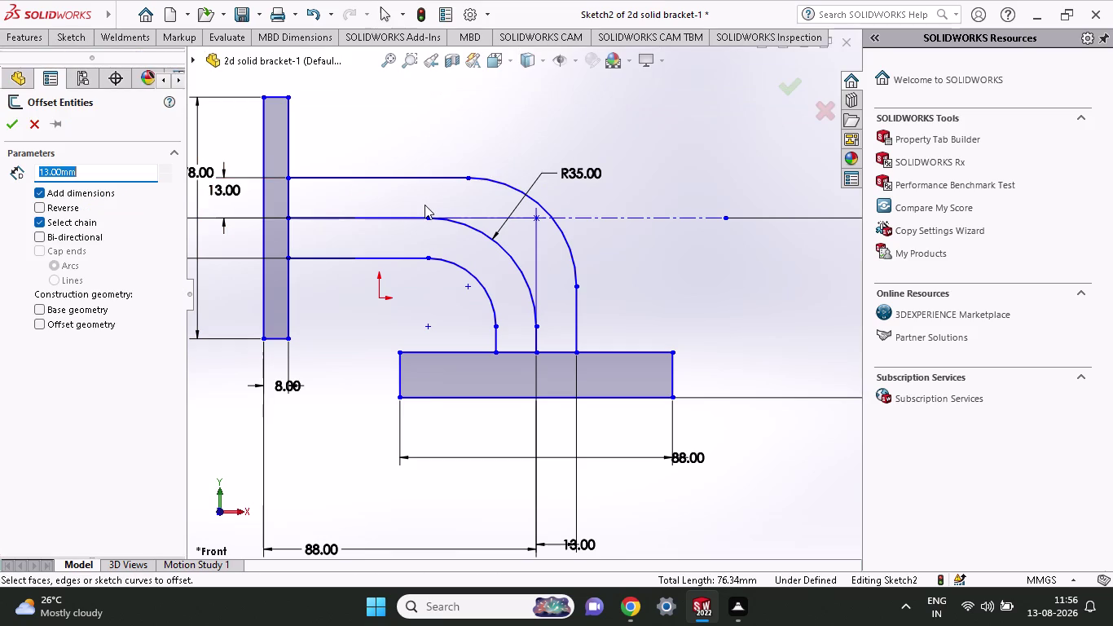
click(355, 219)
click(465, 223)
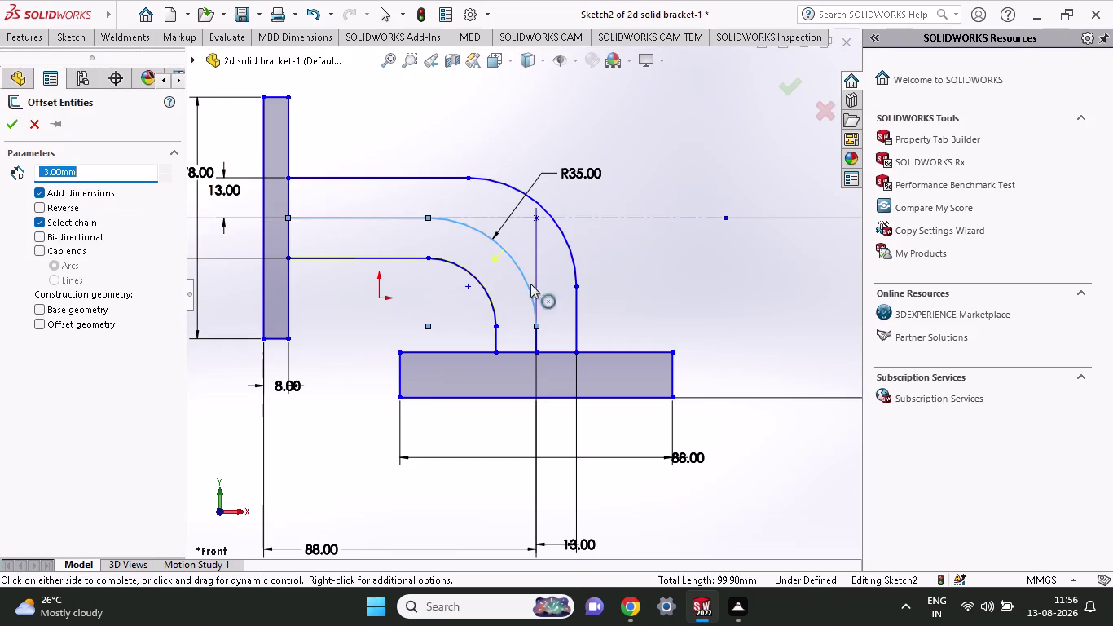
click(536, 334)
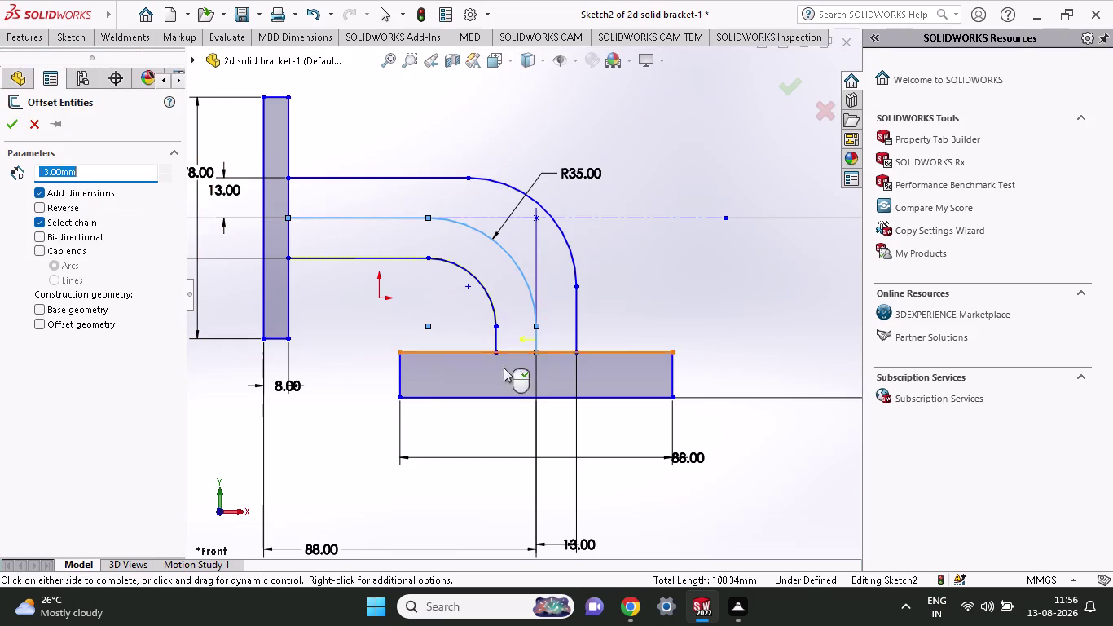
click(41, 205)
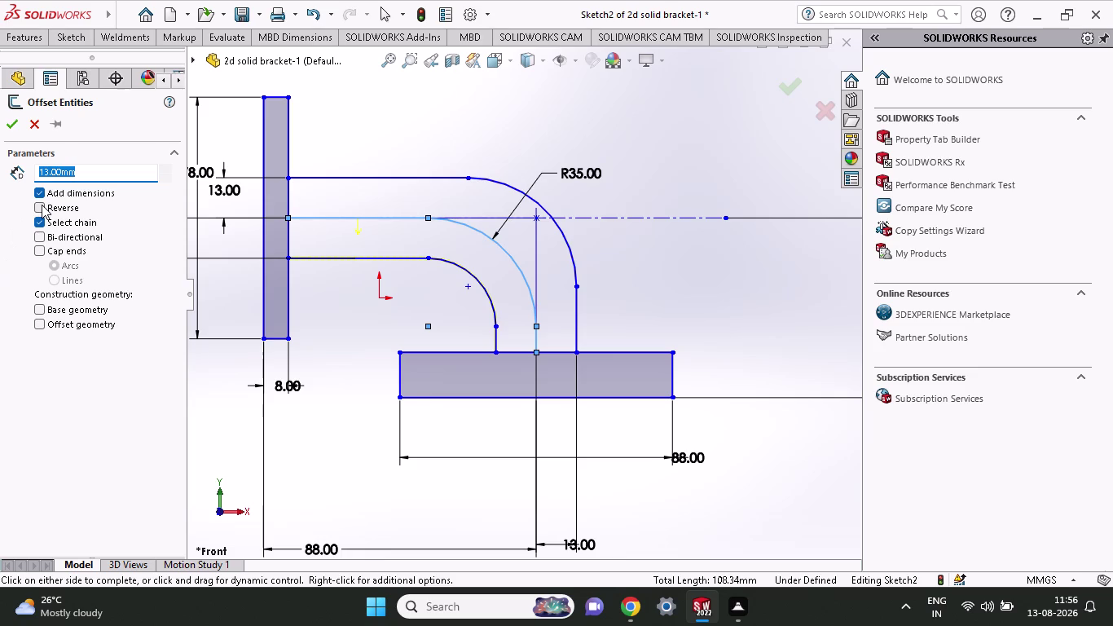
drag(90, 174, 68, 178)
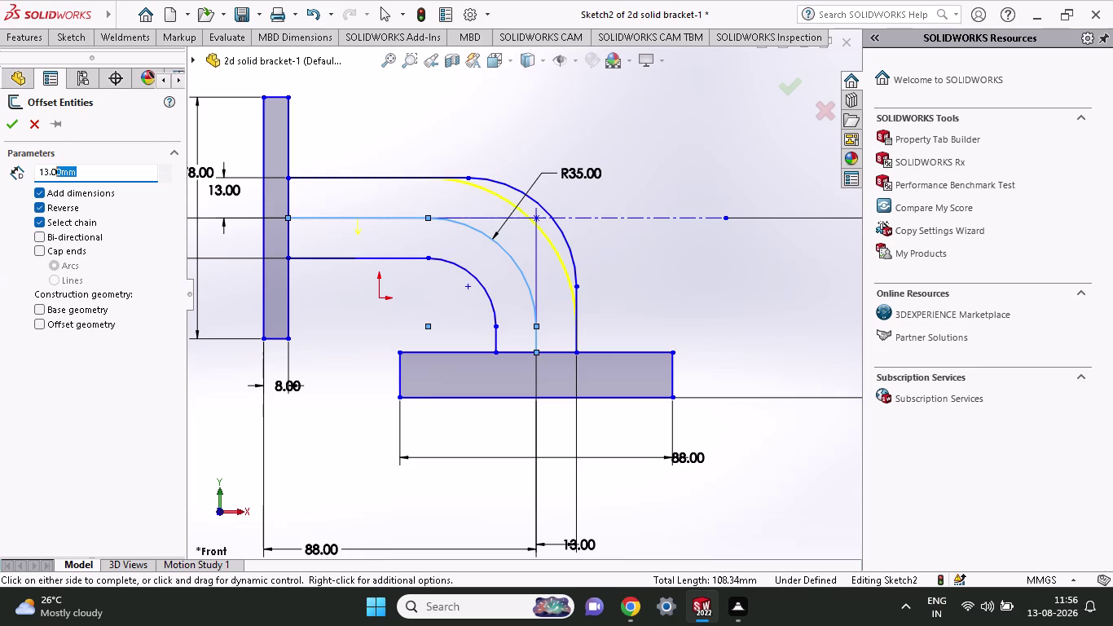
drag(68, 178, 0, 200)
text(2)
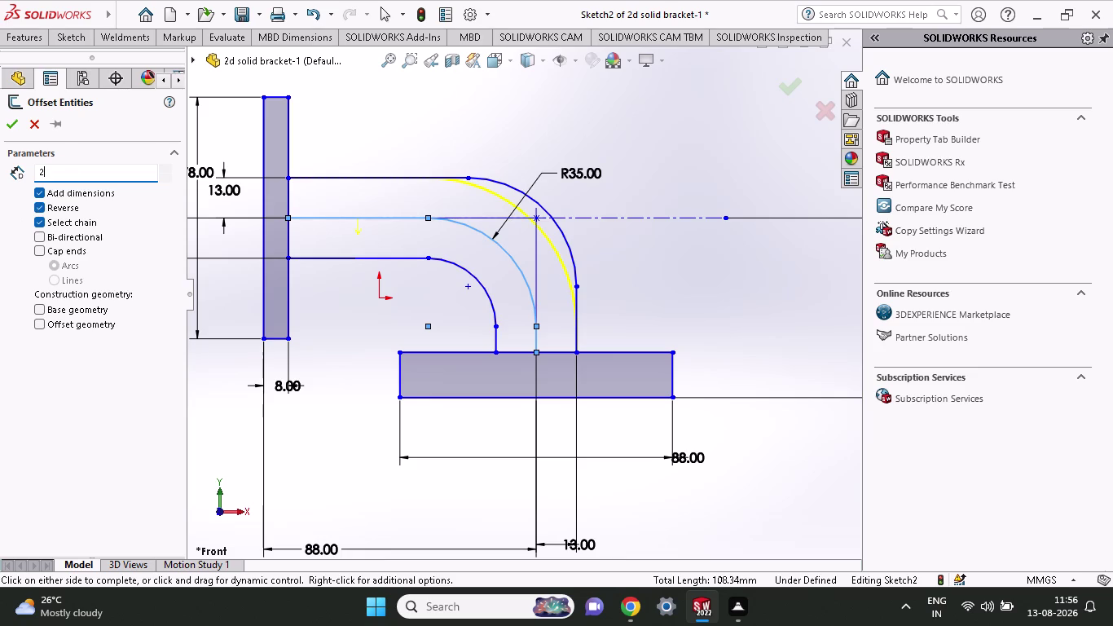
text(0)
click(7, 129)
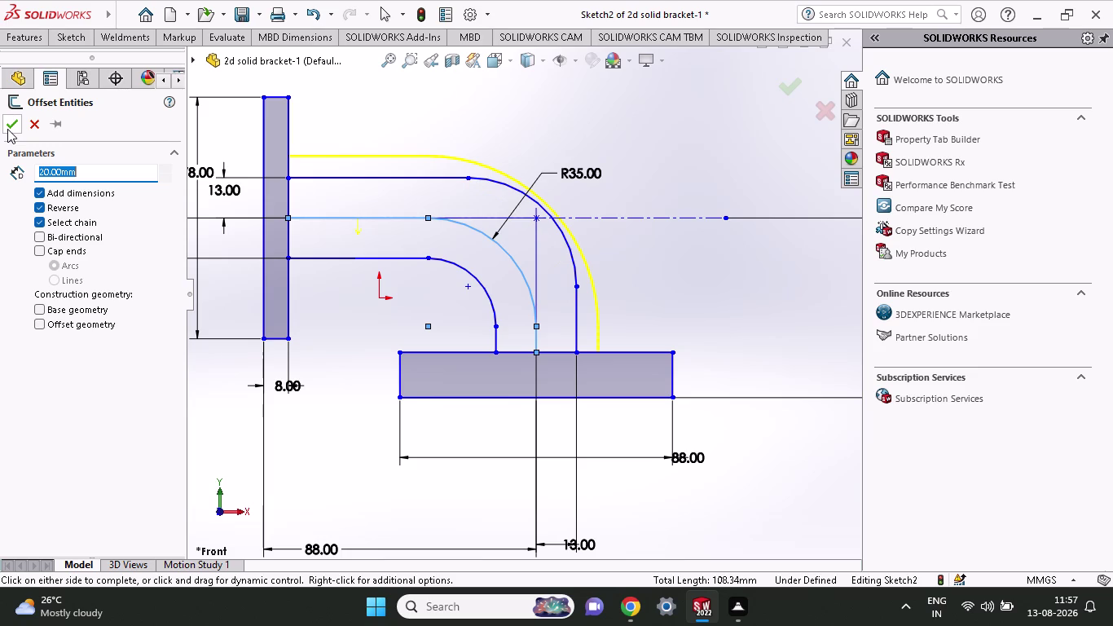
click(7, 128)
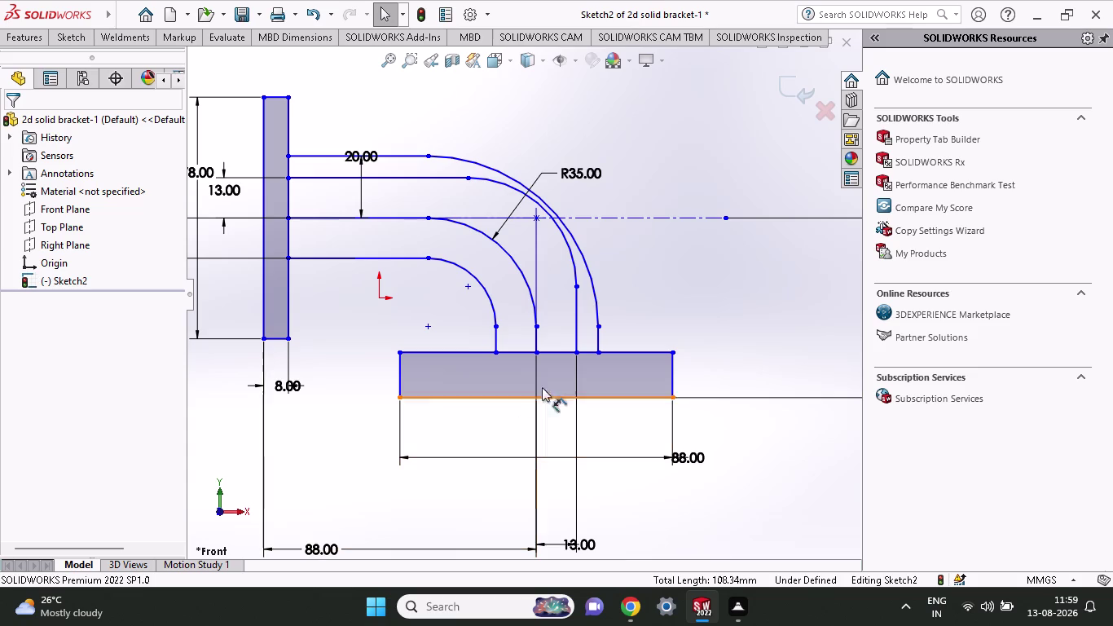
Finish the 20 mm outer offset, leaving it dimensioned 20.00.
key(Escape)
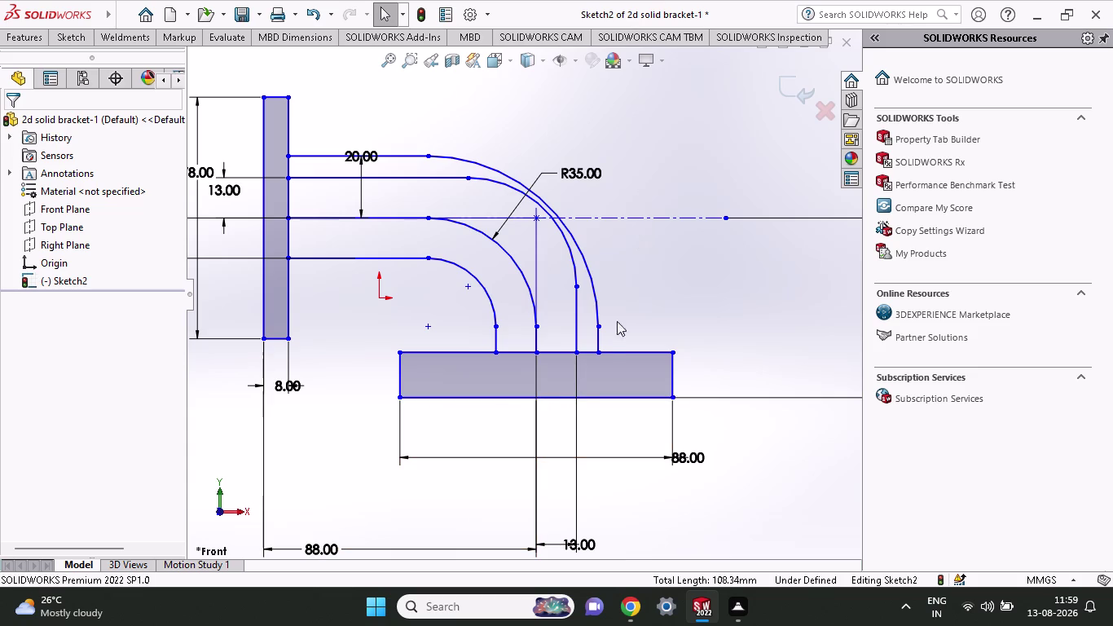
Delete the 13 mm offset's vertical line, arc and horizontal line, confirming the deletion.
click(576, 311)
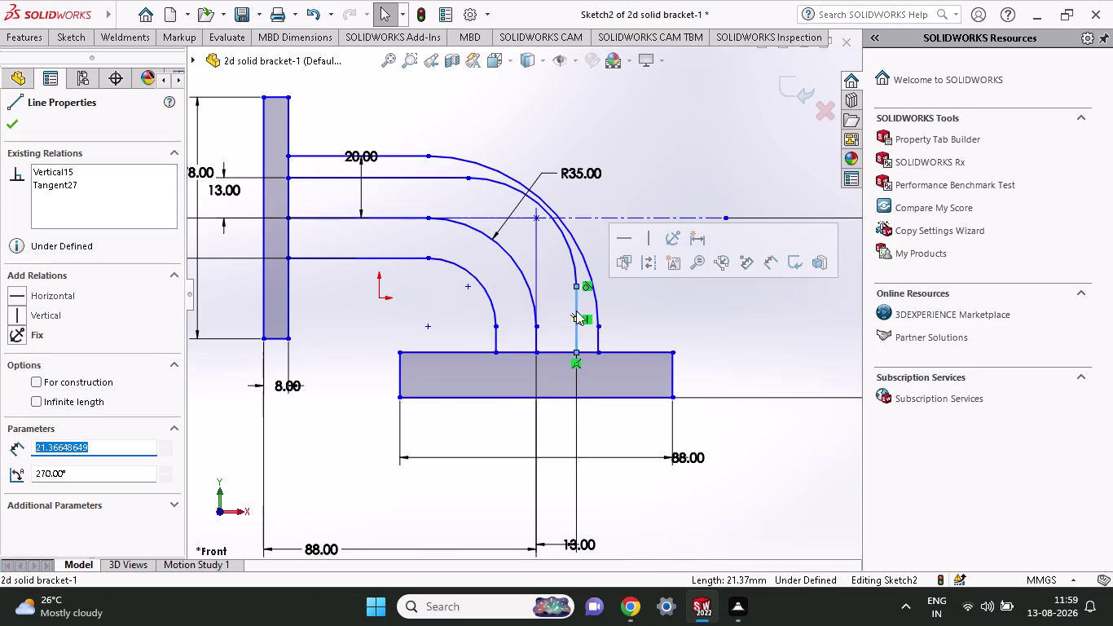
key(Delete)
click(683, 334)
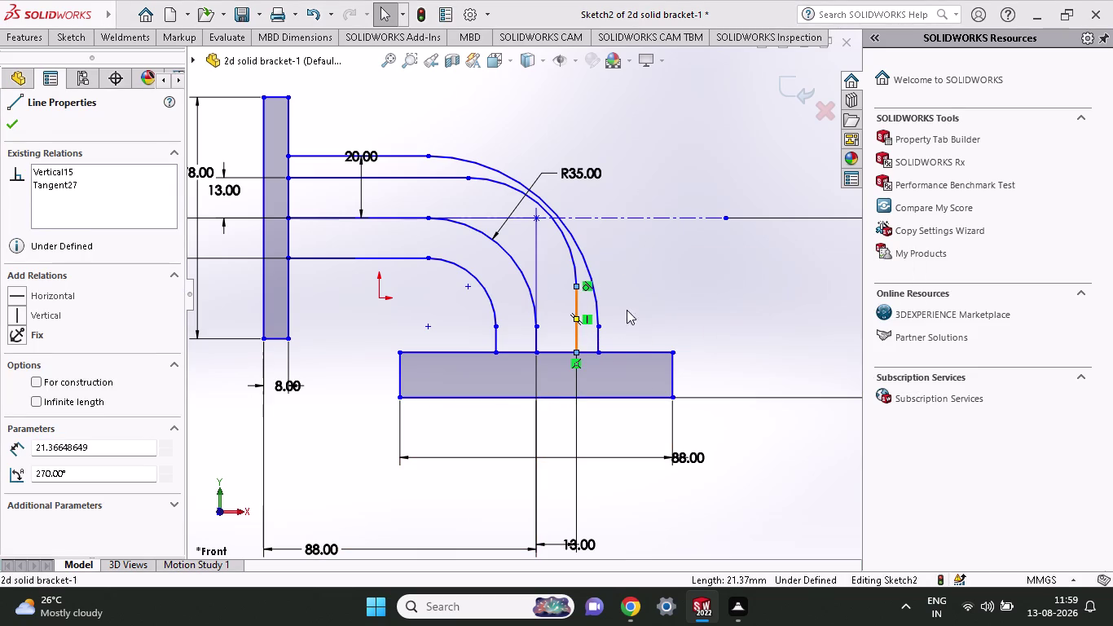
click(572, 263)
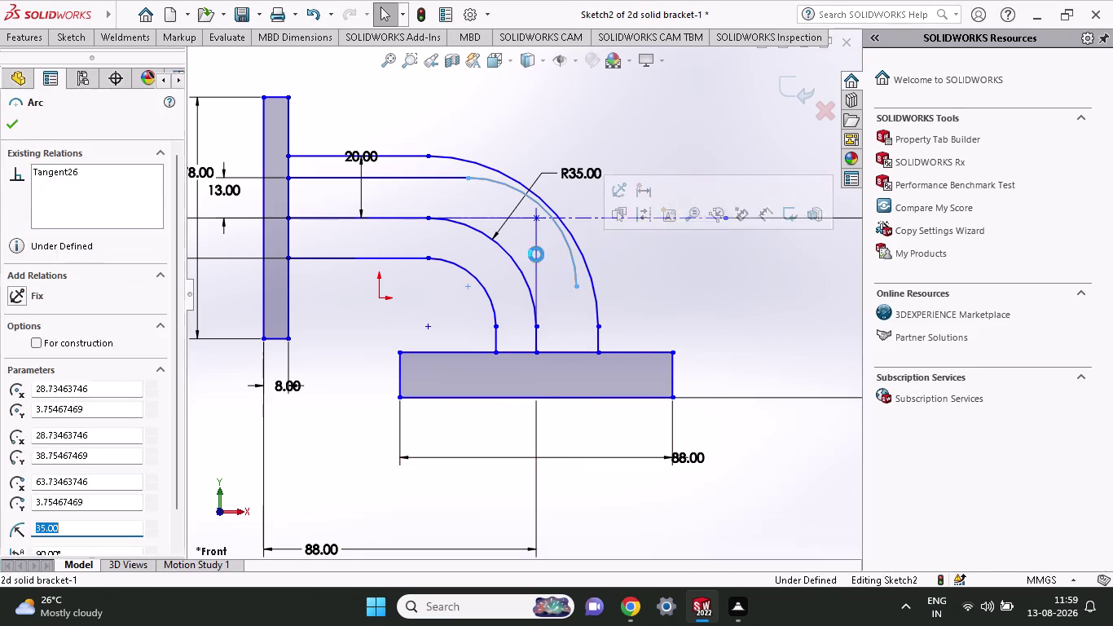
key(Delete)
click(433, 177)
key(Delete)
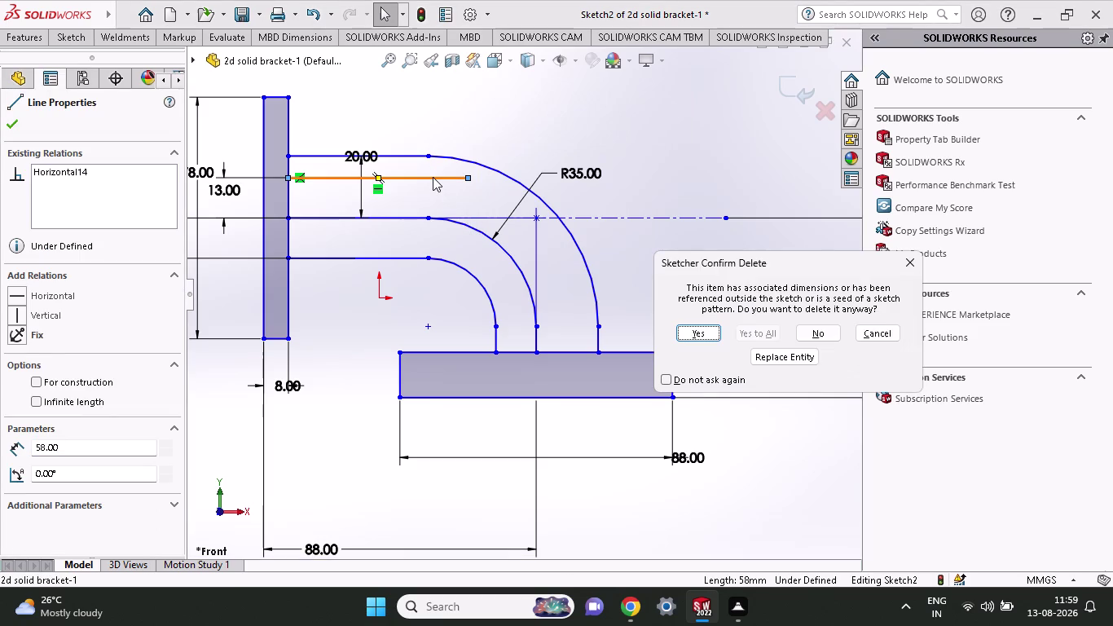
click(700, 334)
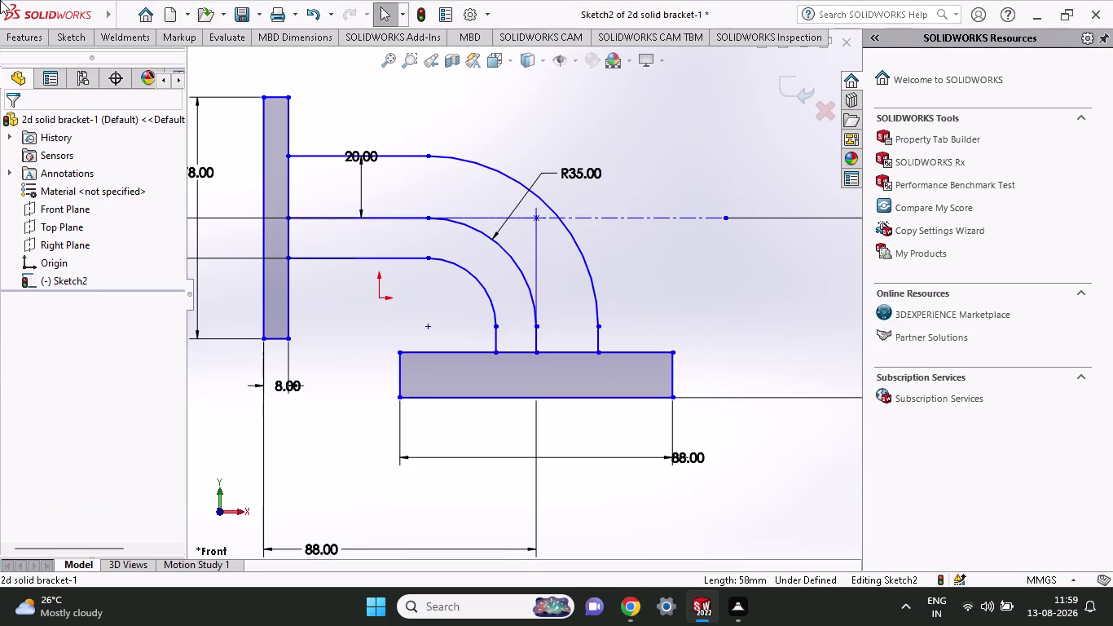
click(69, 33)
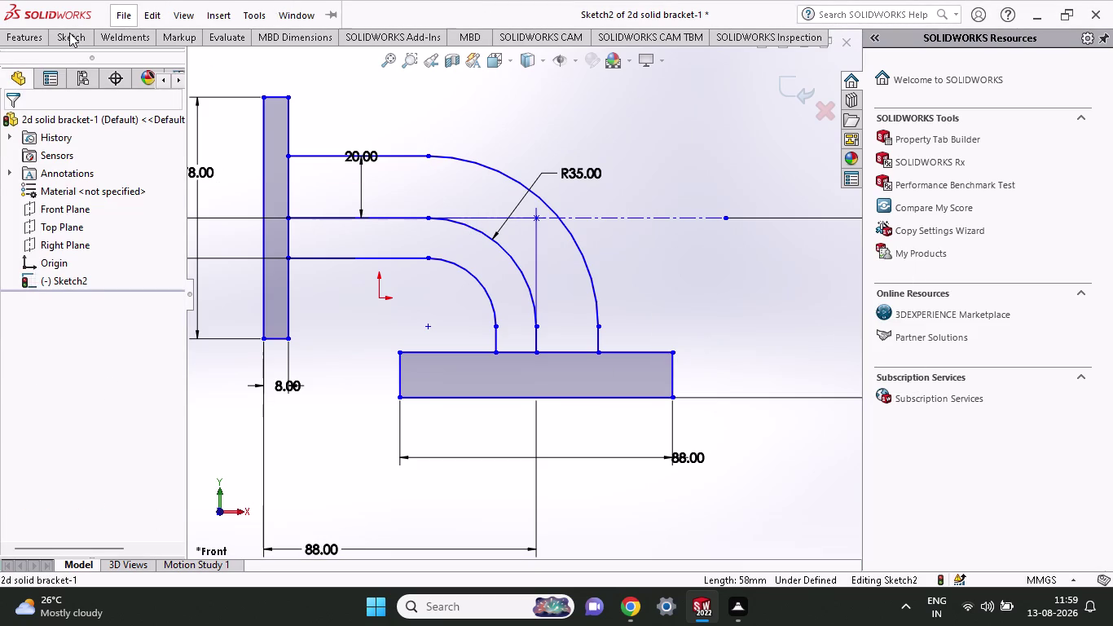
click(172, 99)
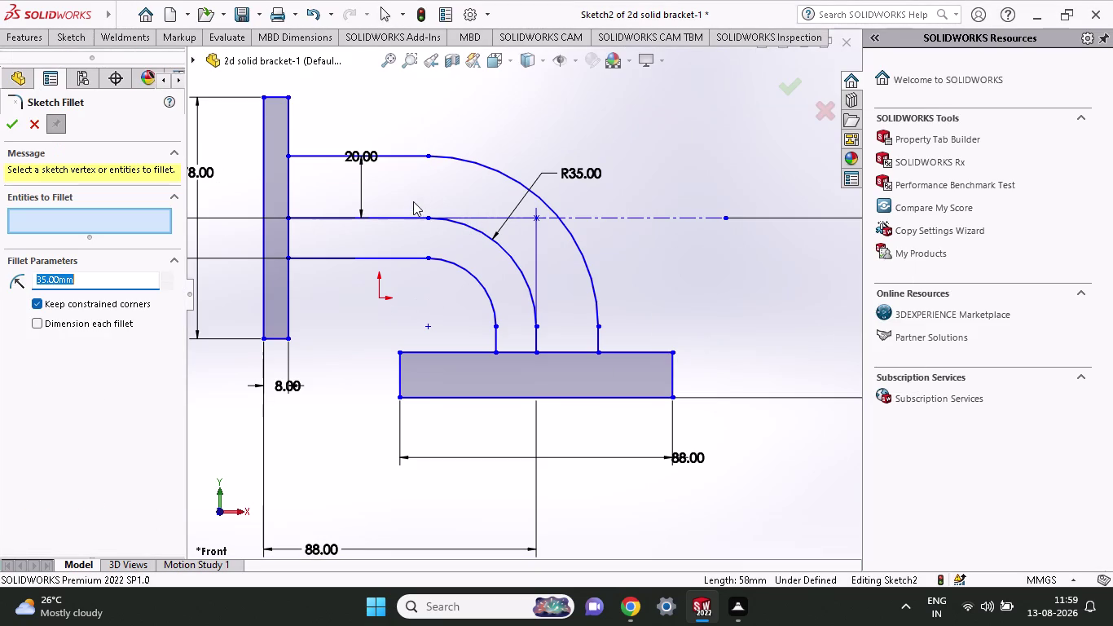
click(413, 218)
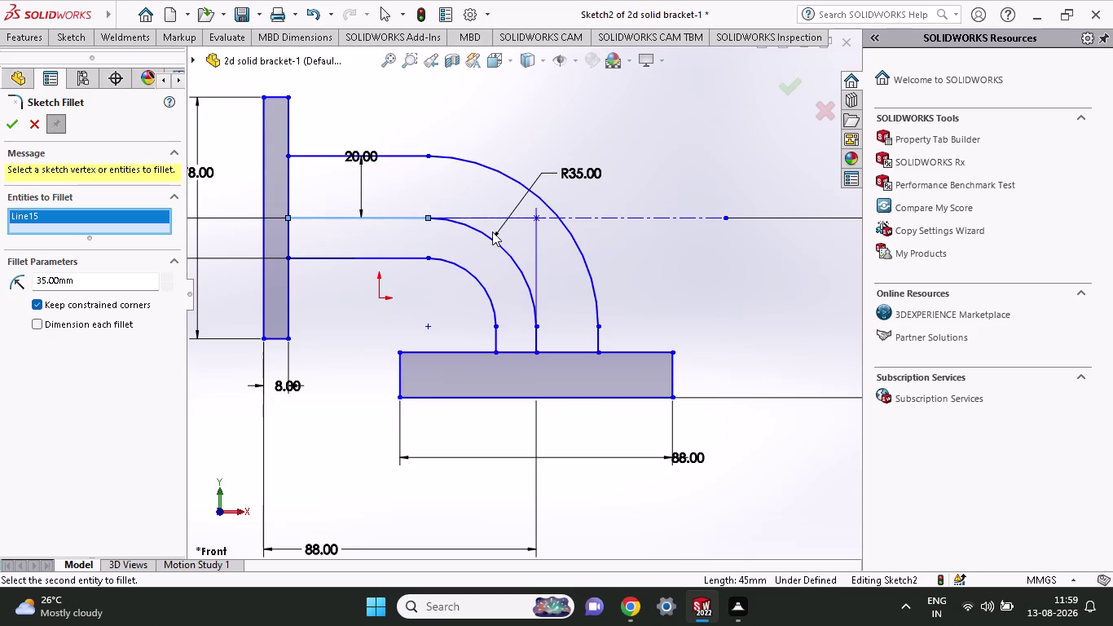
click(480, 232)
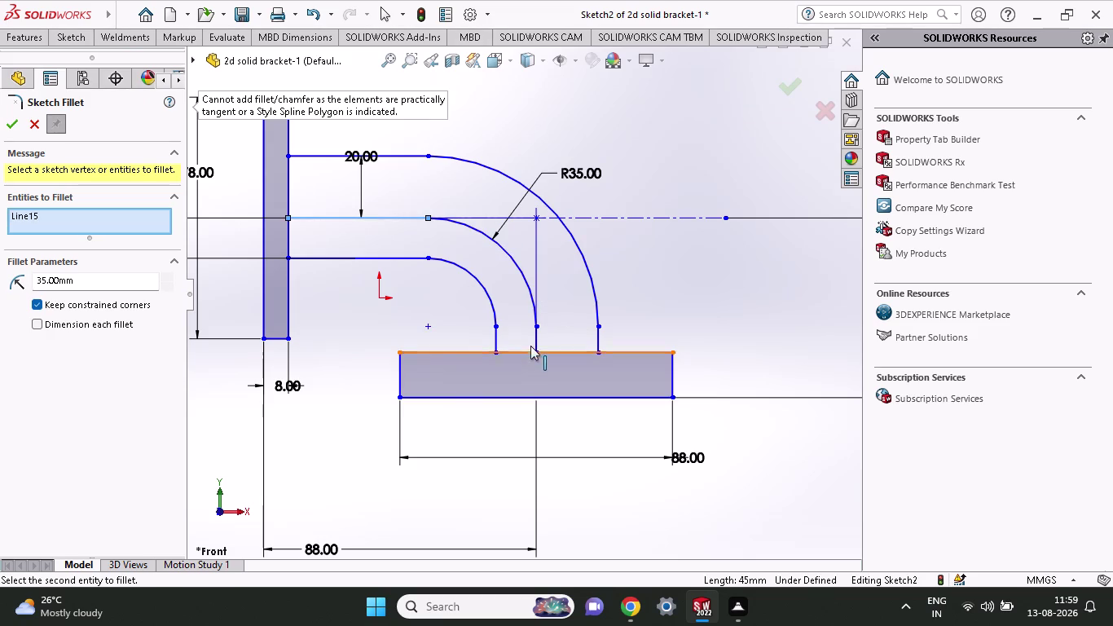
click(534, 336)
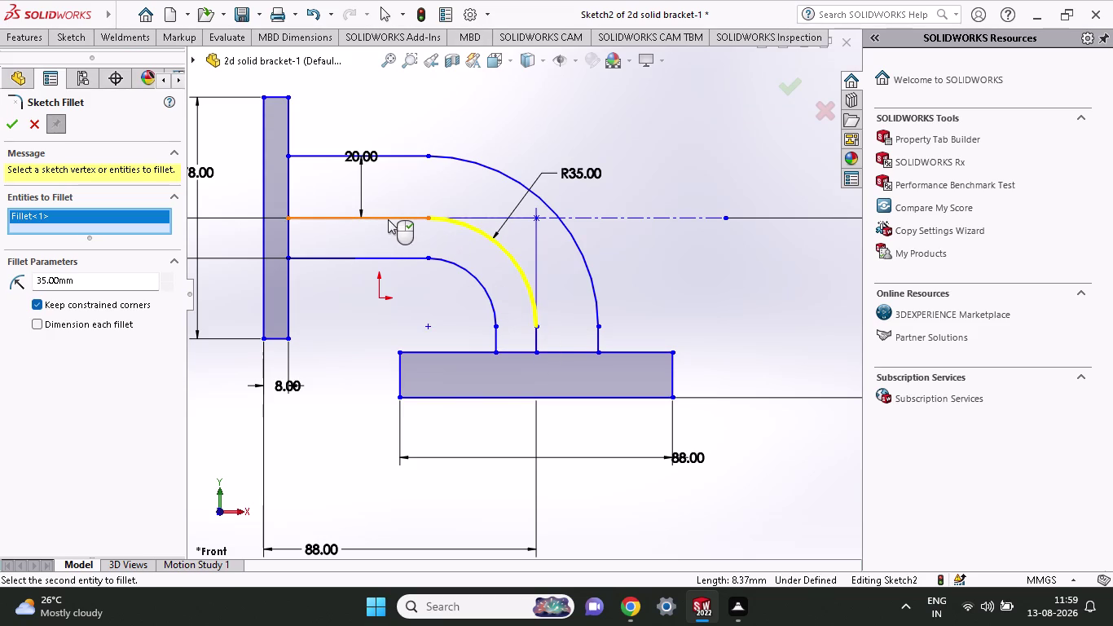
click(388, 219)
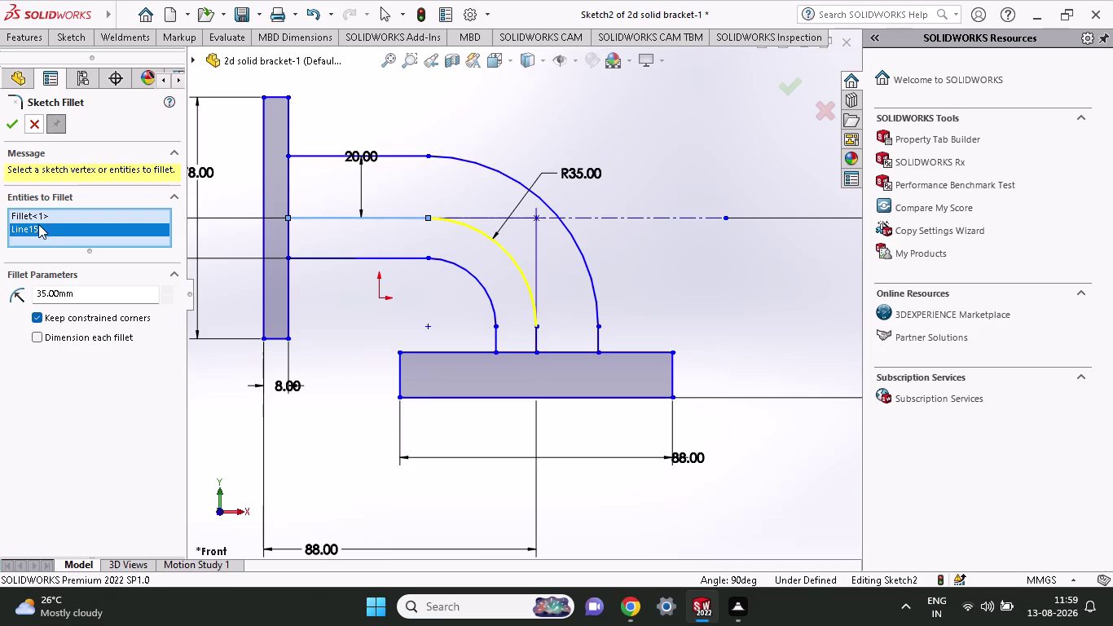
click(32, 137)
click(32, 127)
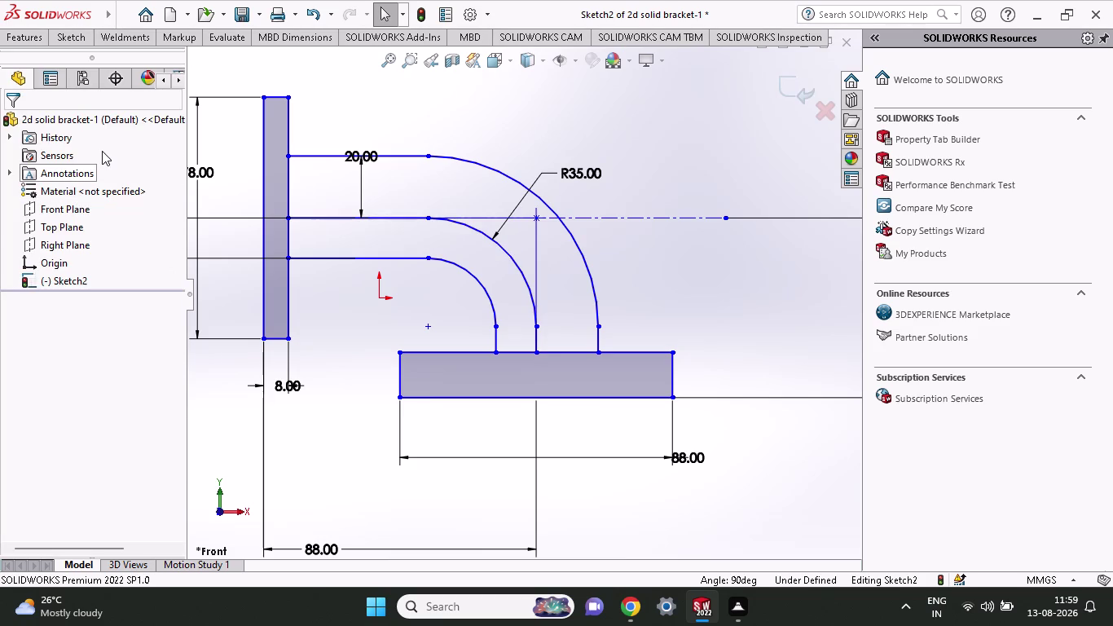
click(82, 44)
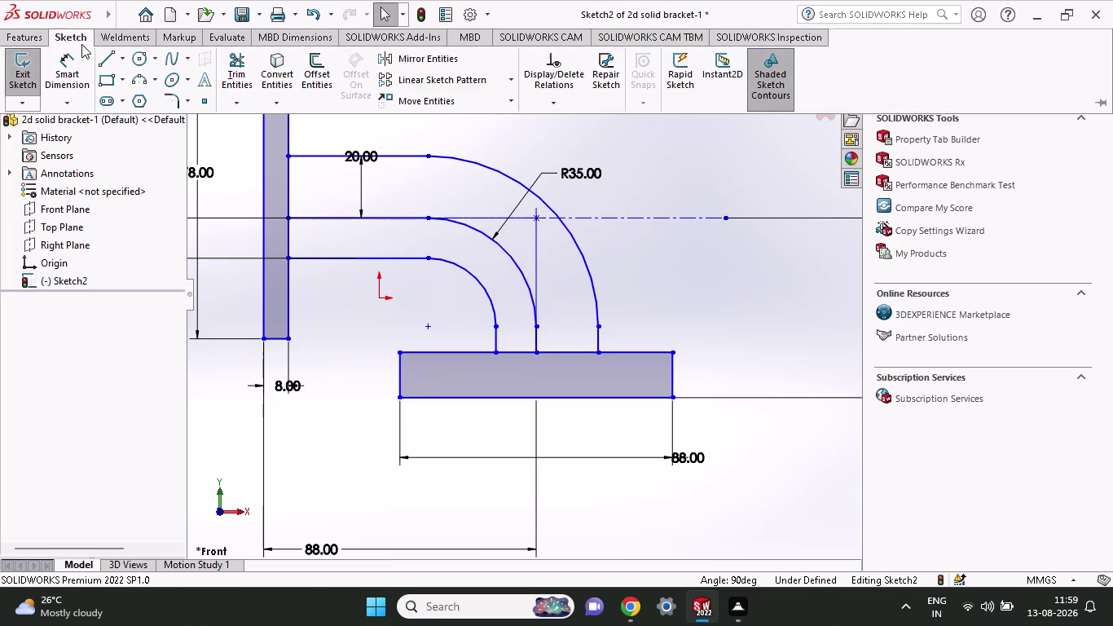
click(171, 93)
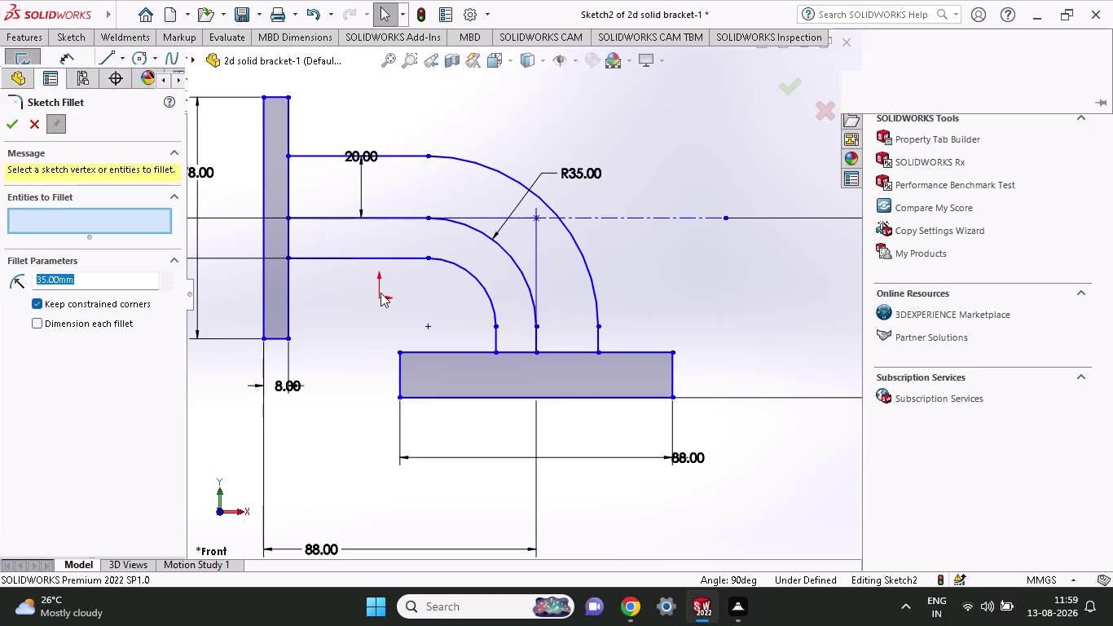
click(382, 220)
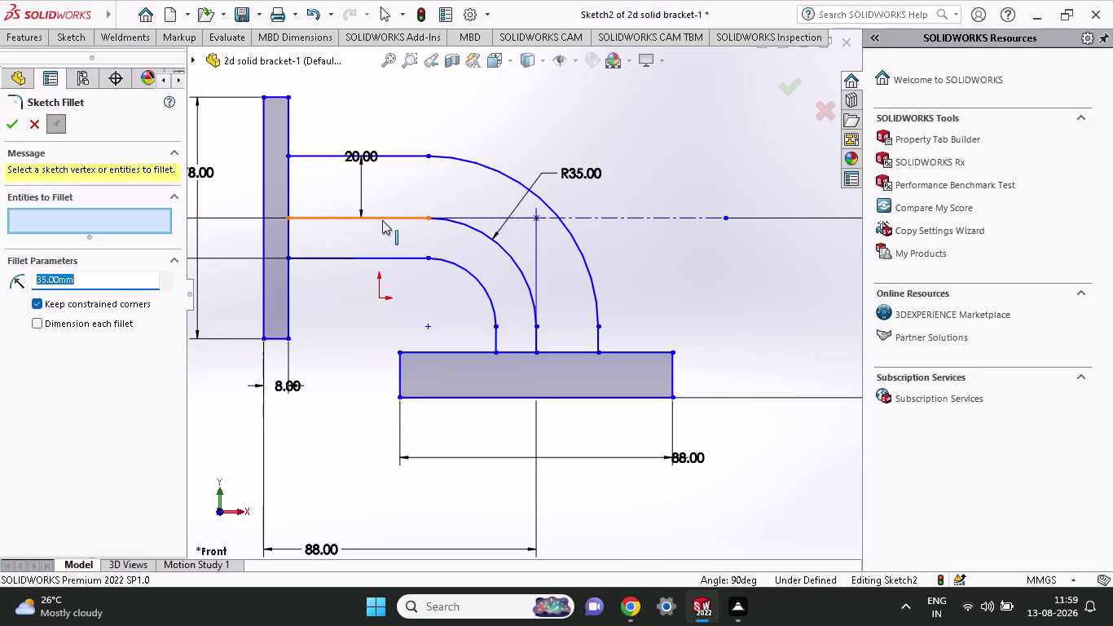
click(461, 225)
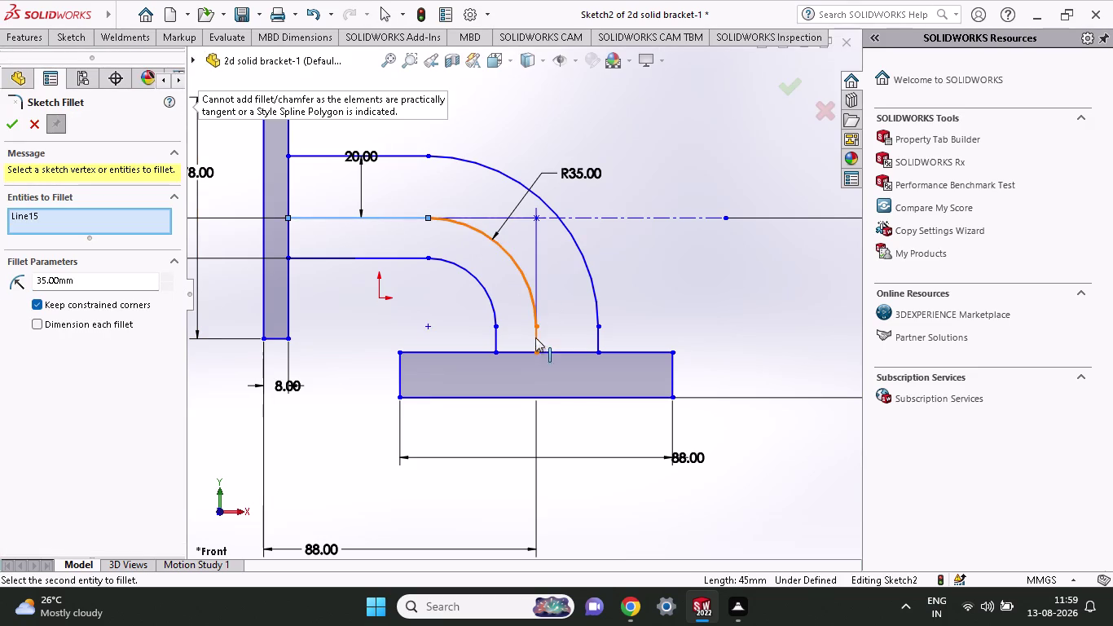
click(535, 341)
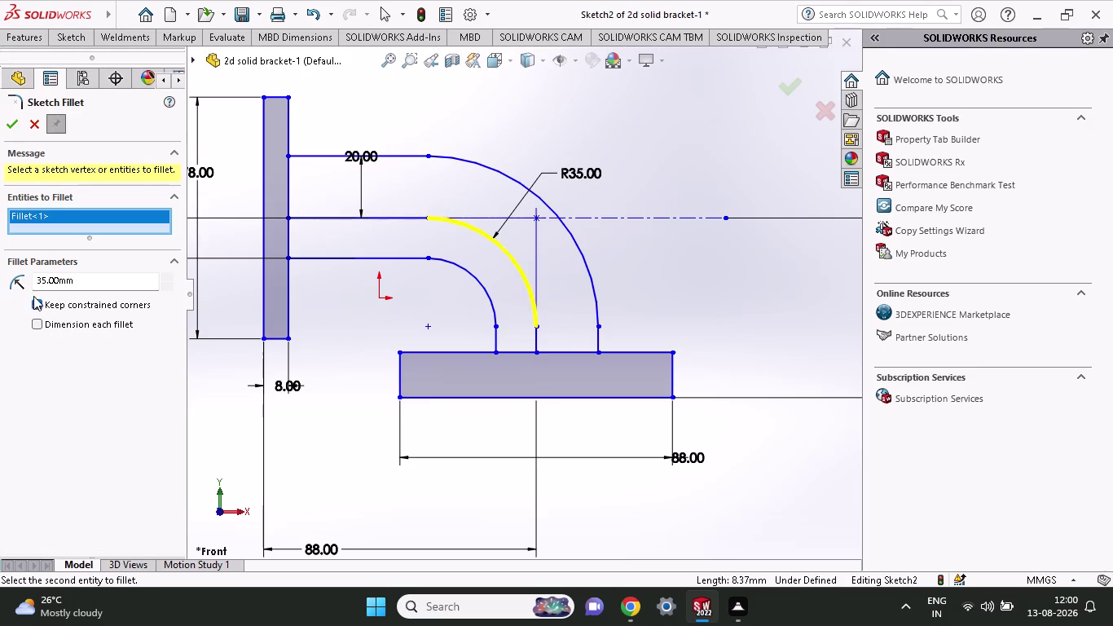
click(31, 123)
click(70, 38)
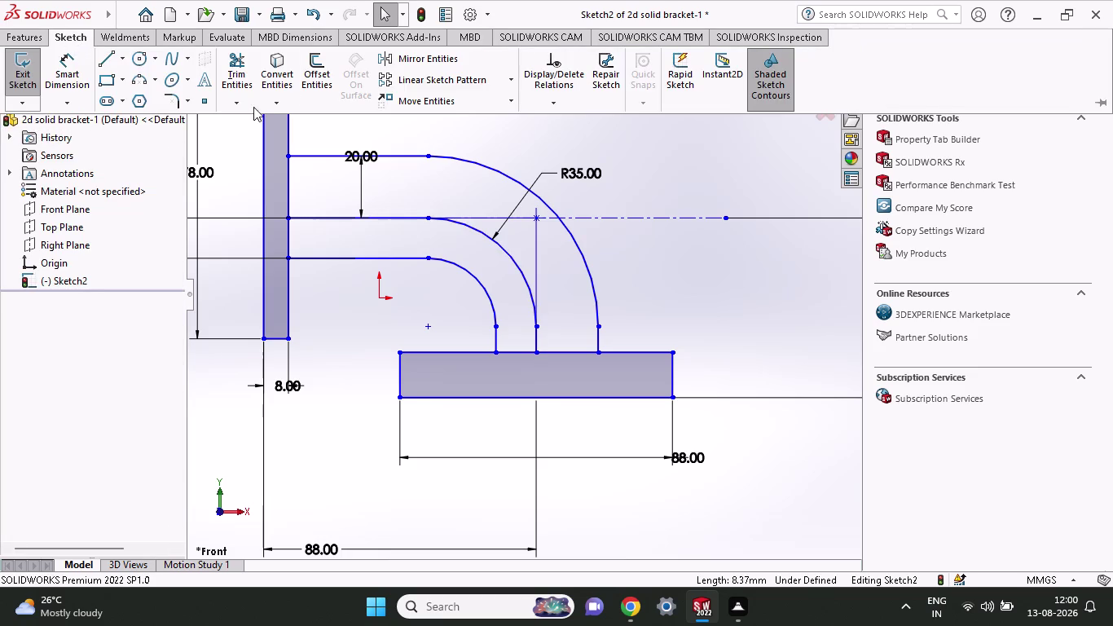
click(305, 73)
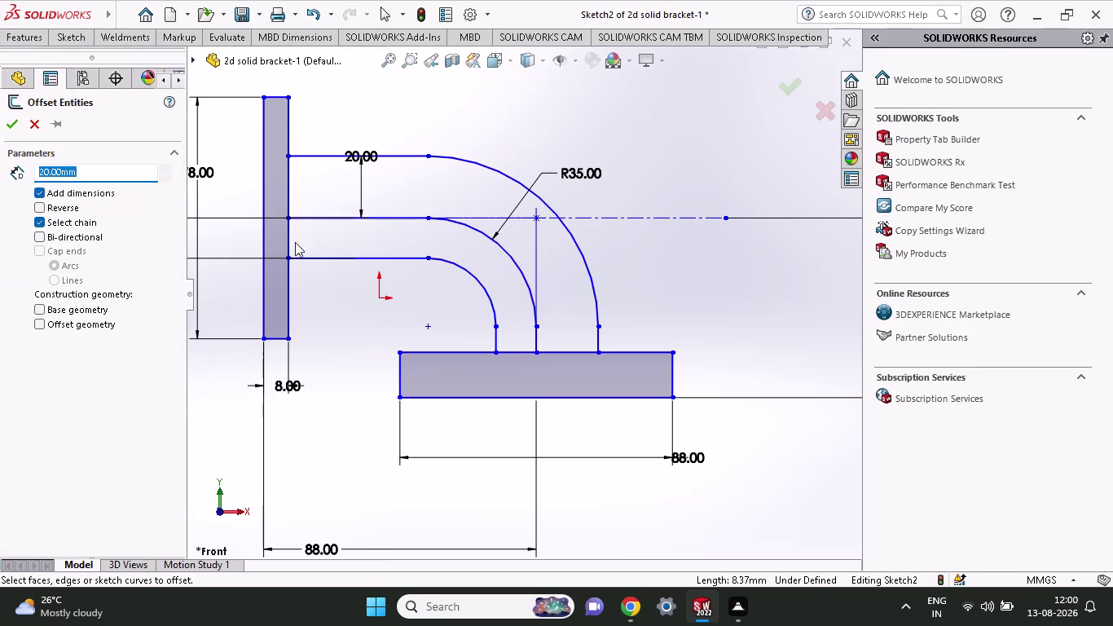
click(304, 220)
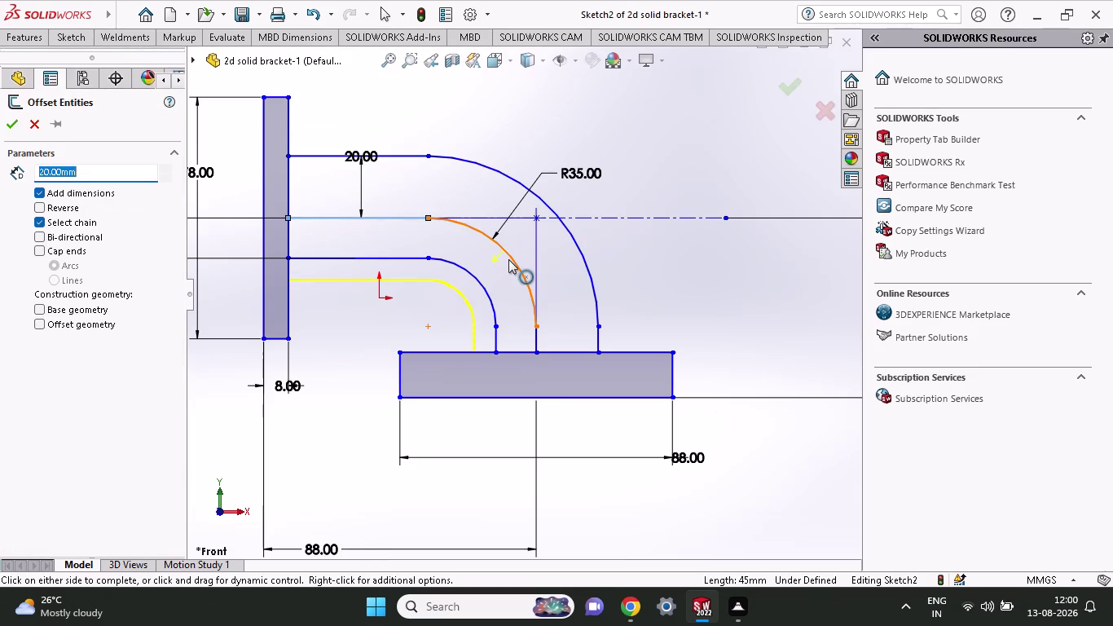
click(509, 259)
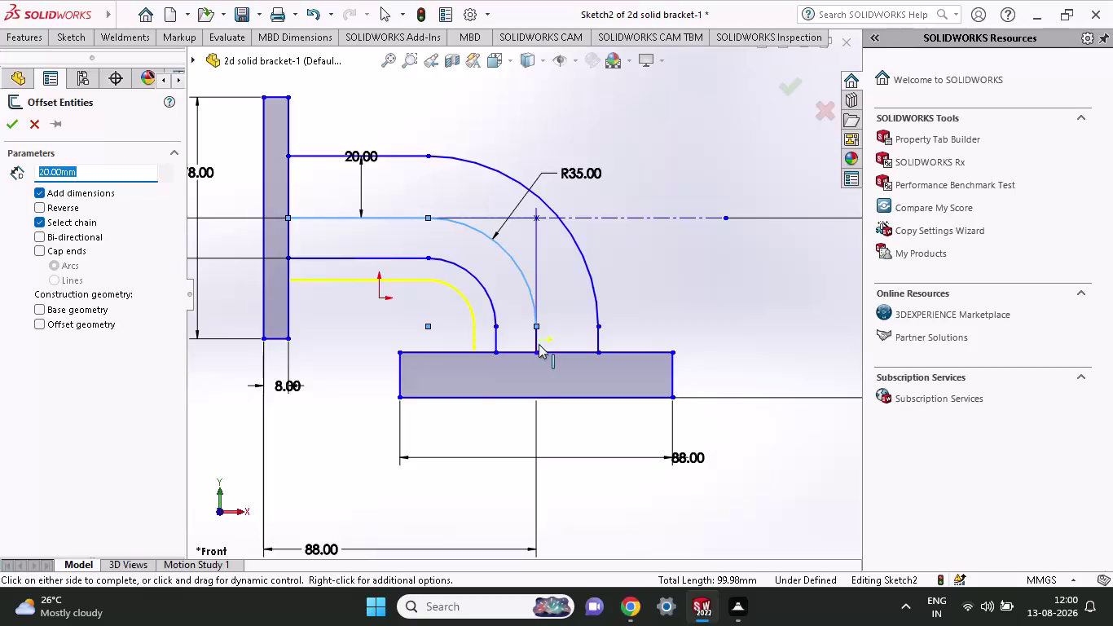
click(535, 343)
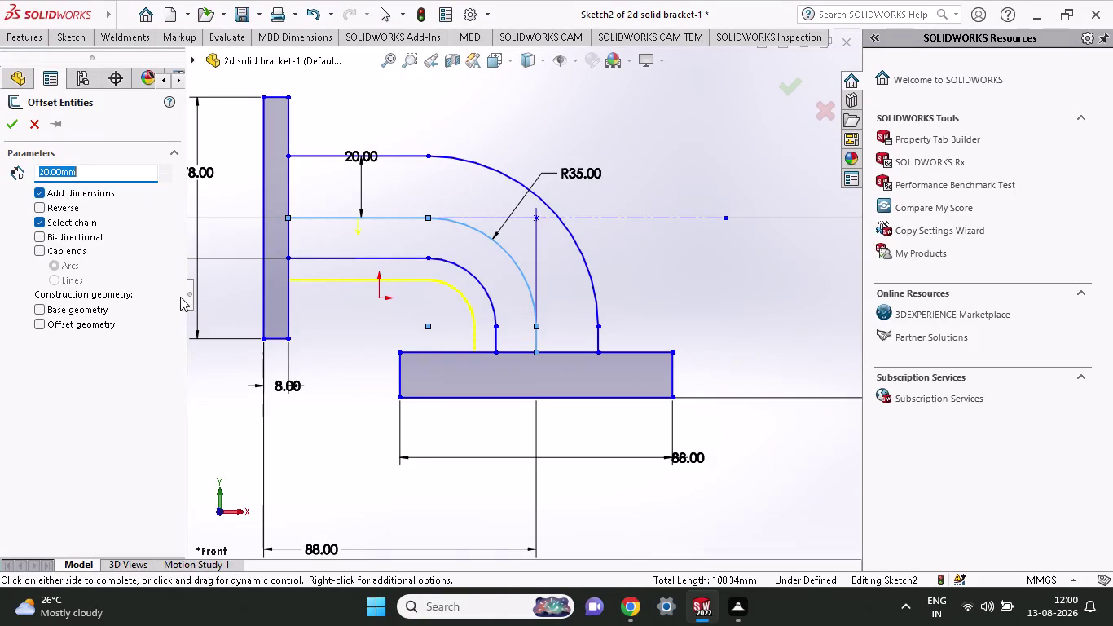
click(12, 126)
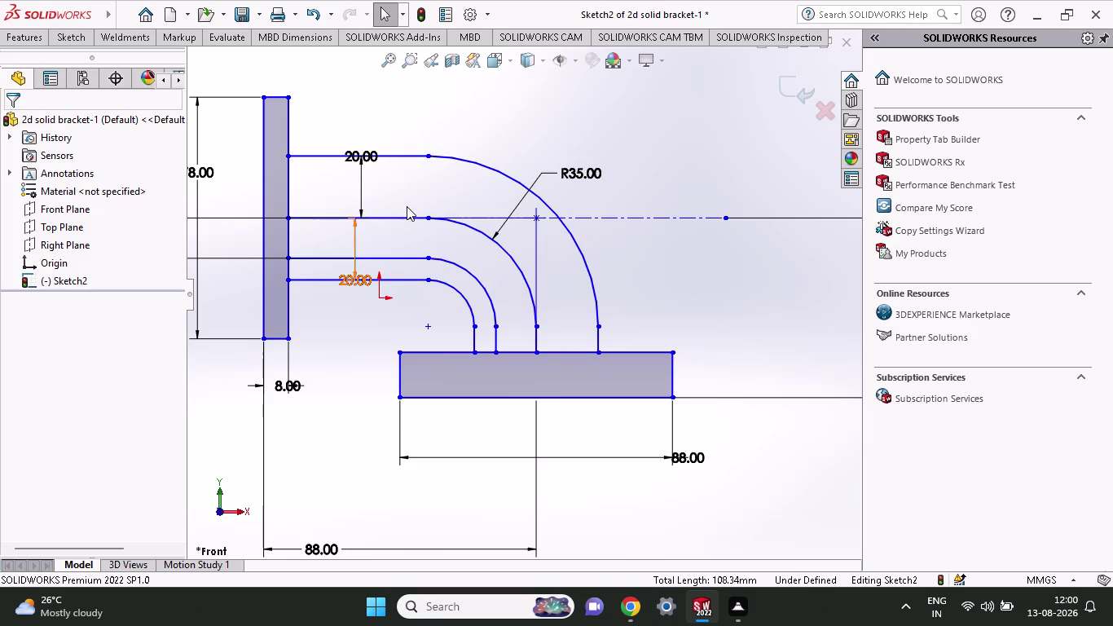
click(79, 37)
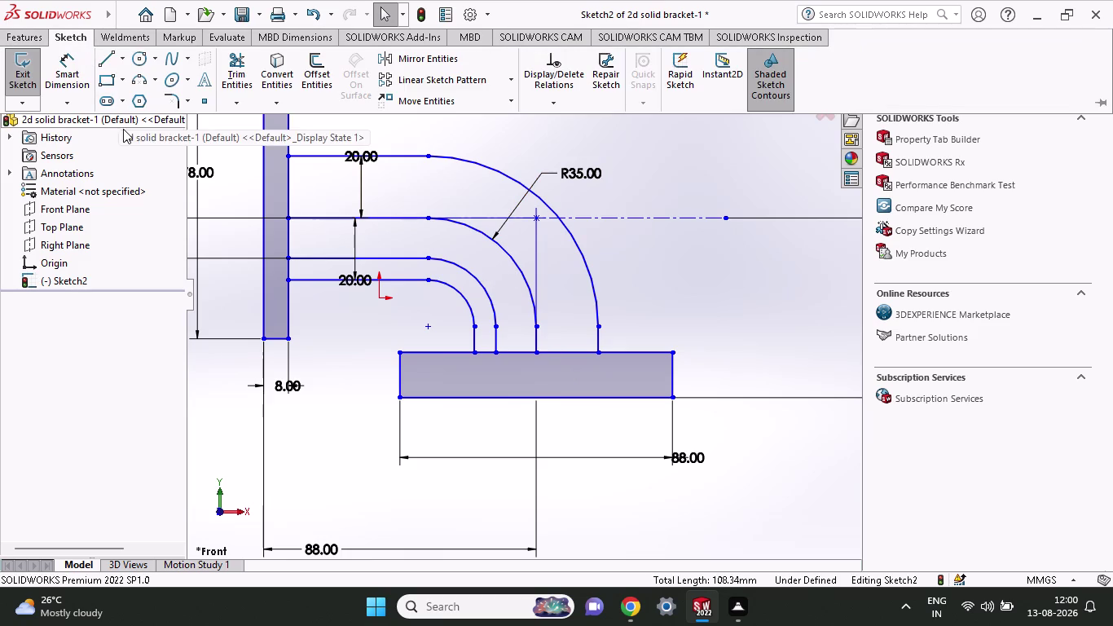
click(310, 70)
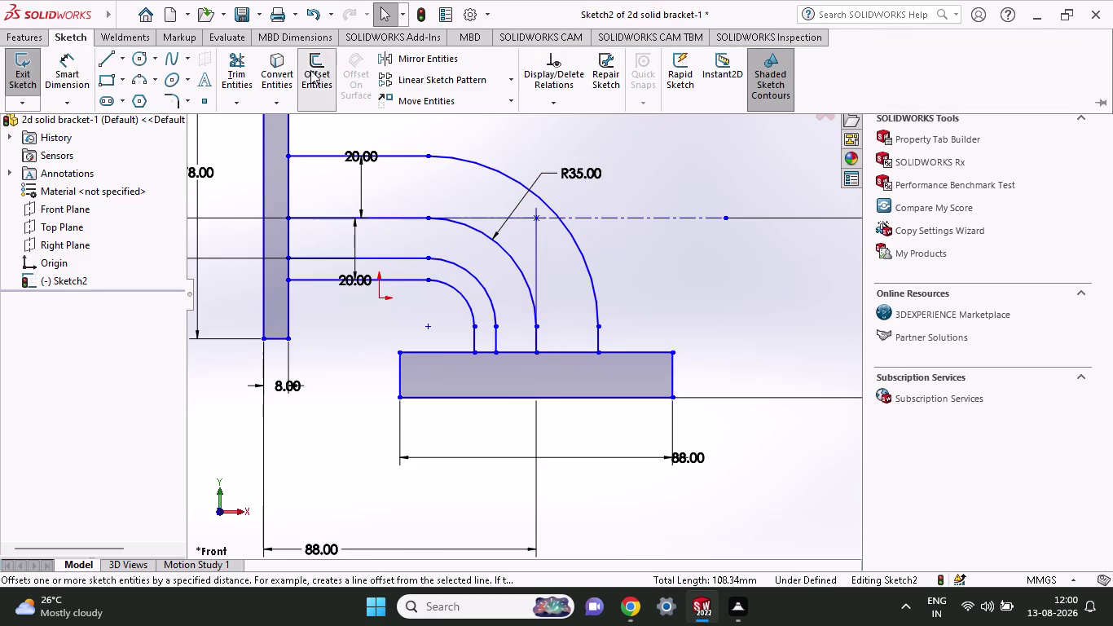
click(519, 265)
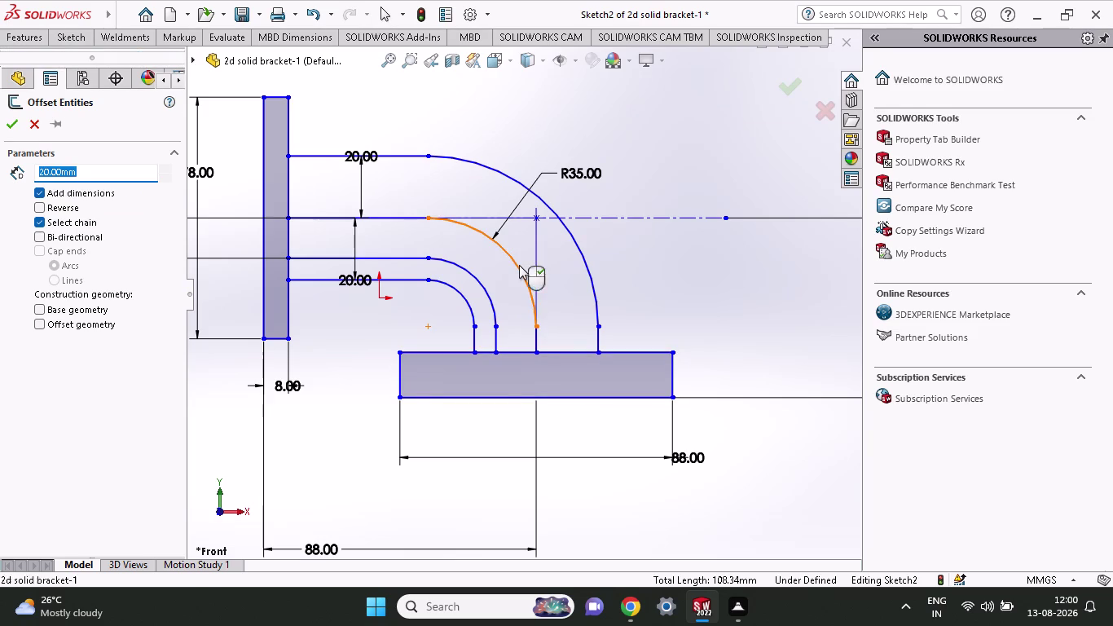
click(538, 337)
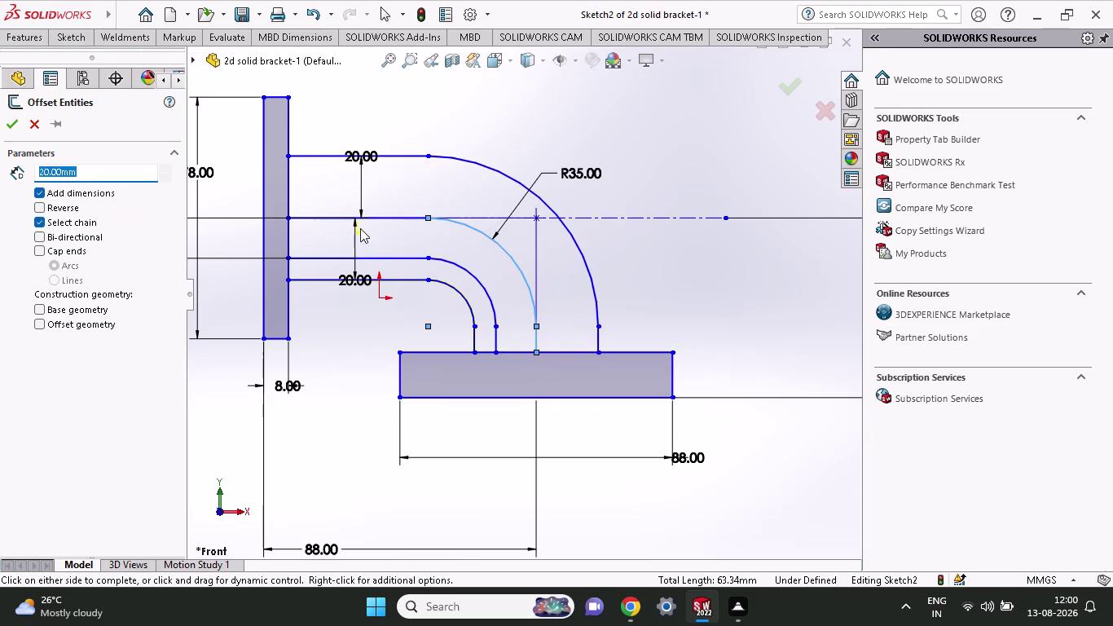
click(385, 221)
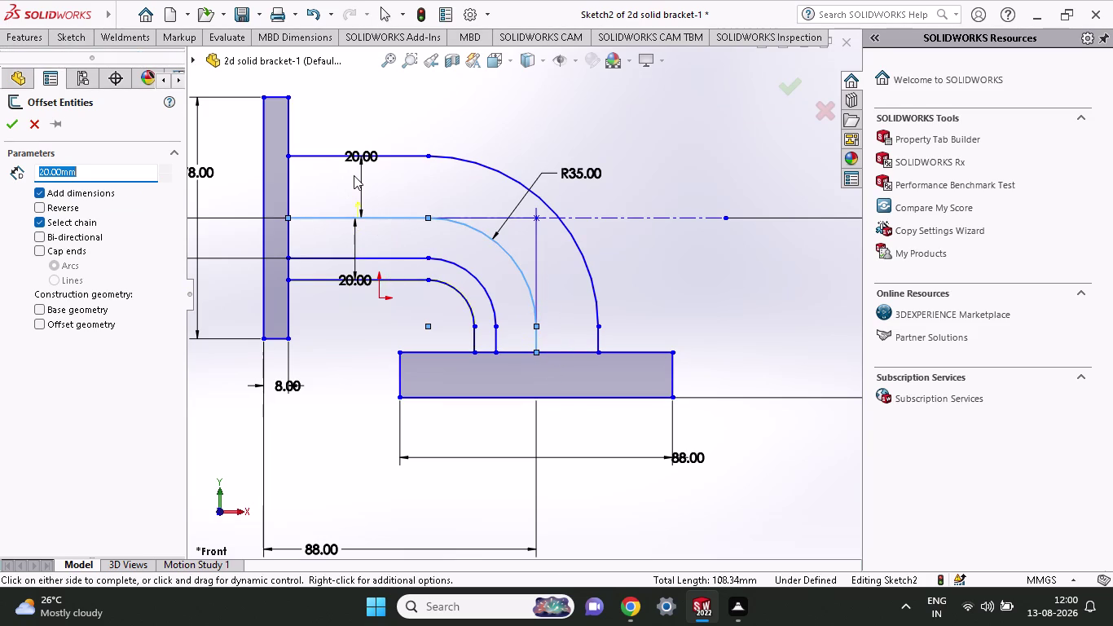
click(89, 181)
drag(88, 174, 44, 173)
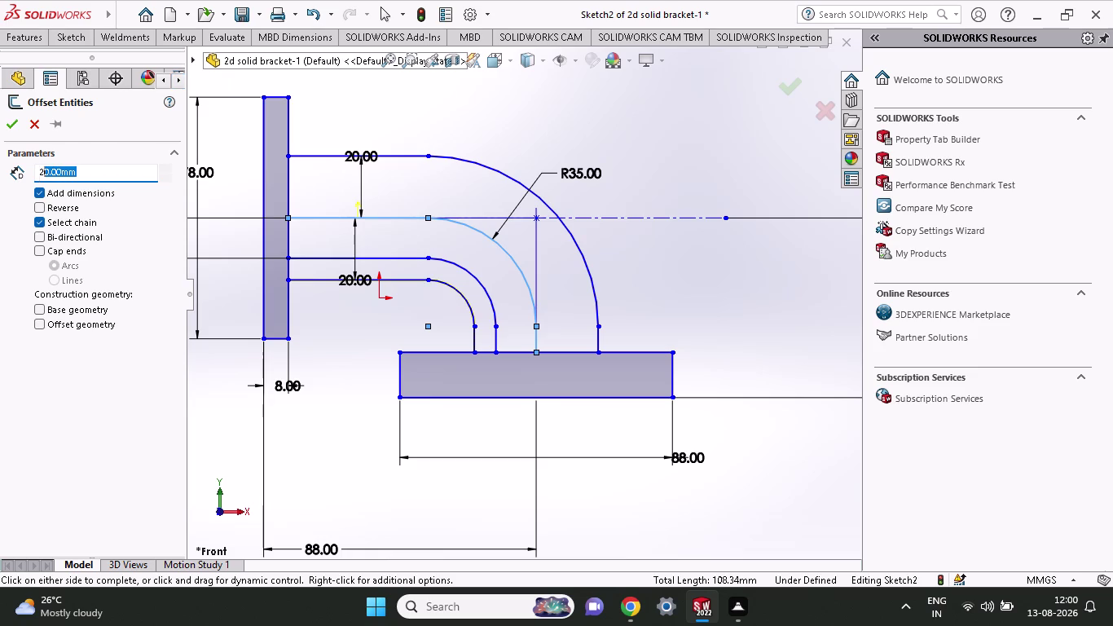
drag(44, 174, 12, 177)
text(13)
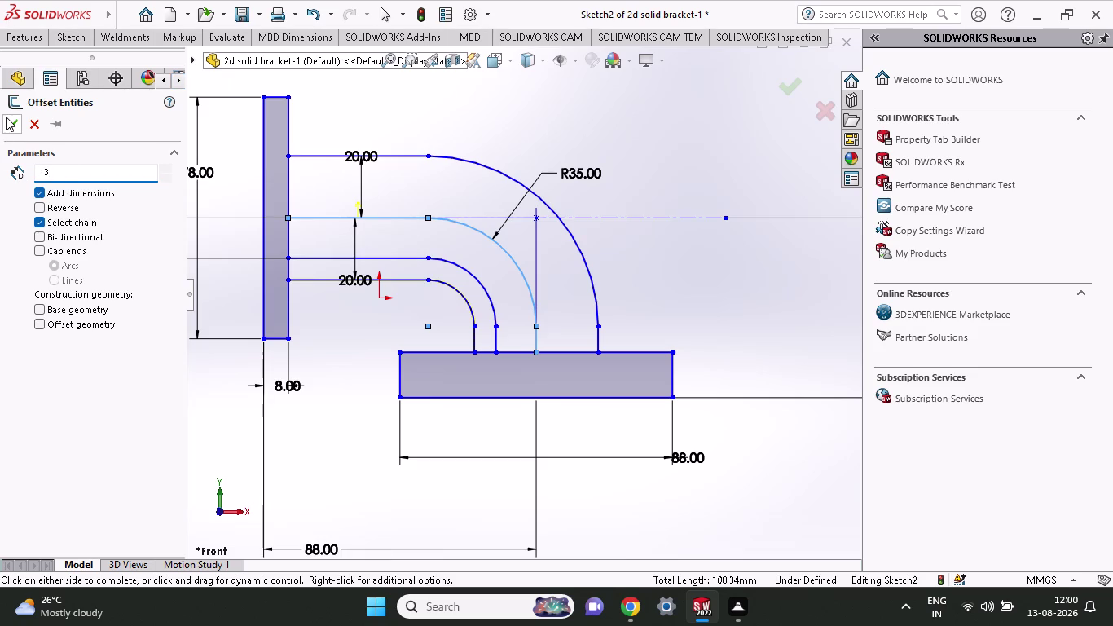
click(6, 117)
click(6, 117)
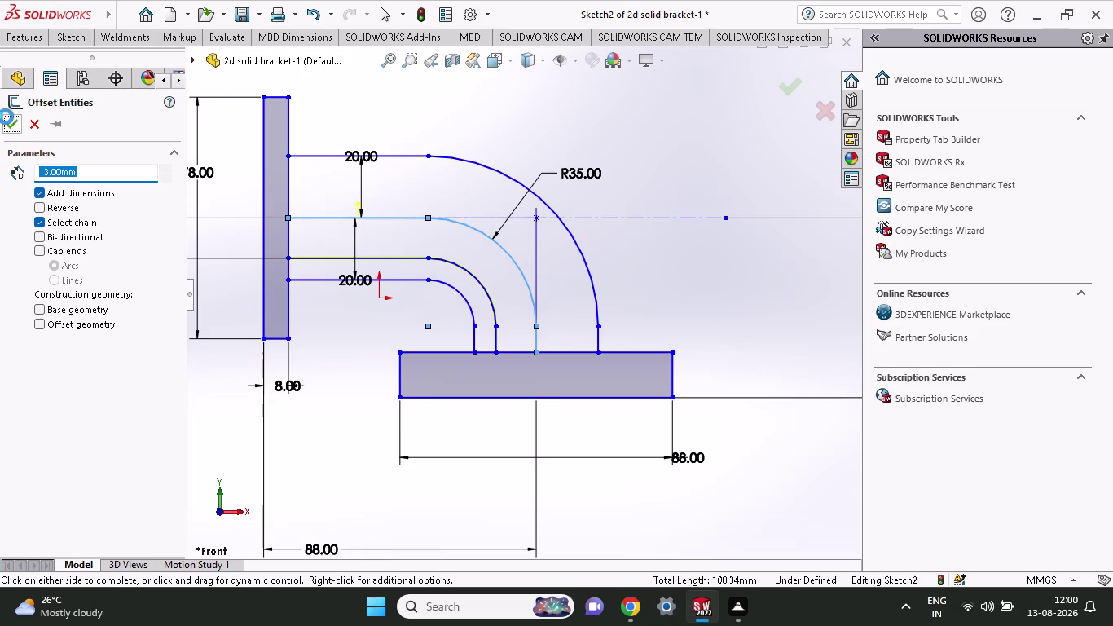
click(659, 307)
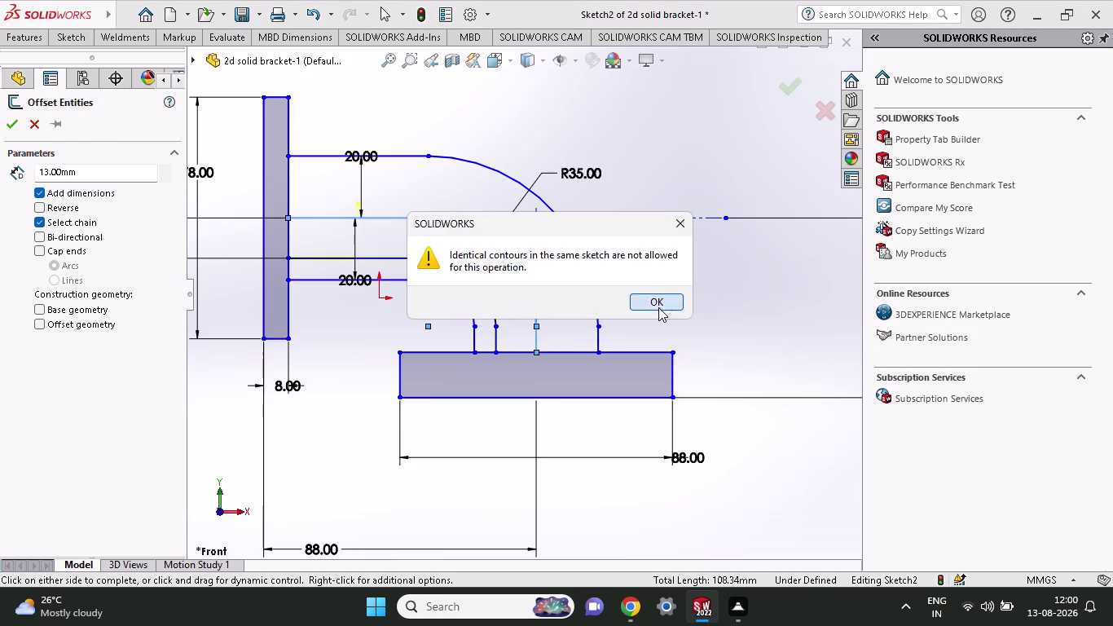
scroll(down, 3)
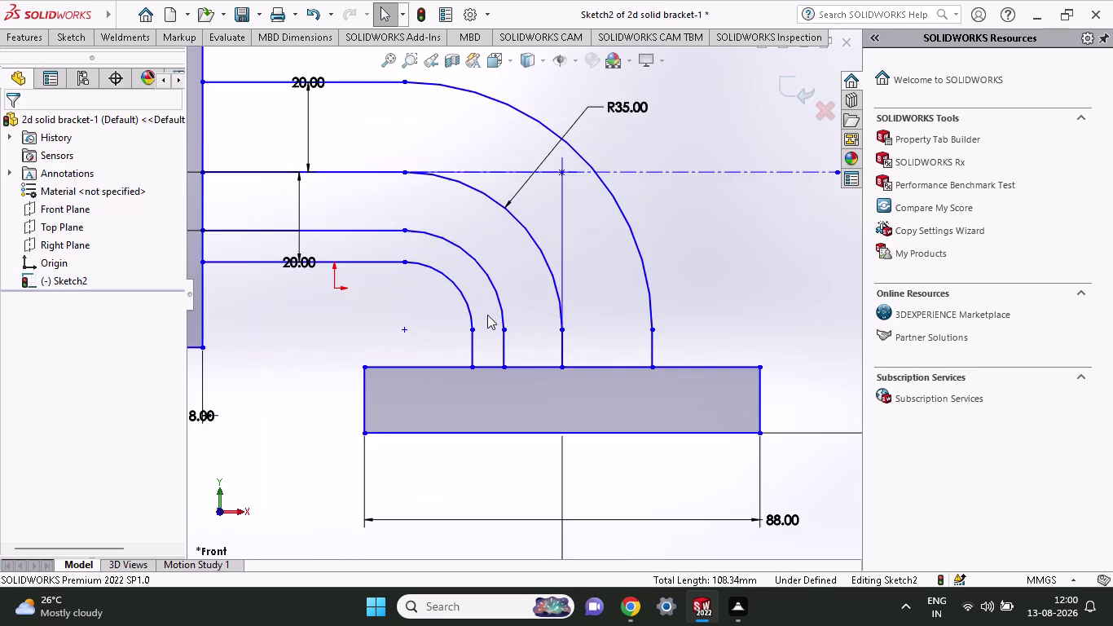
Offset the outer arm arc chain 7 mm inward, dimensioned 7.00.
scroll(down, 3)
scroll(up, 3)
scroll(up, 3)
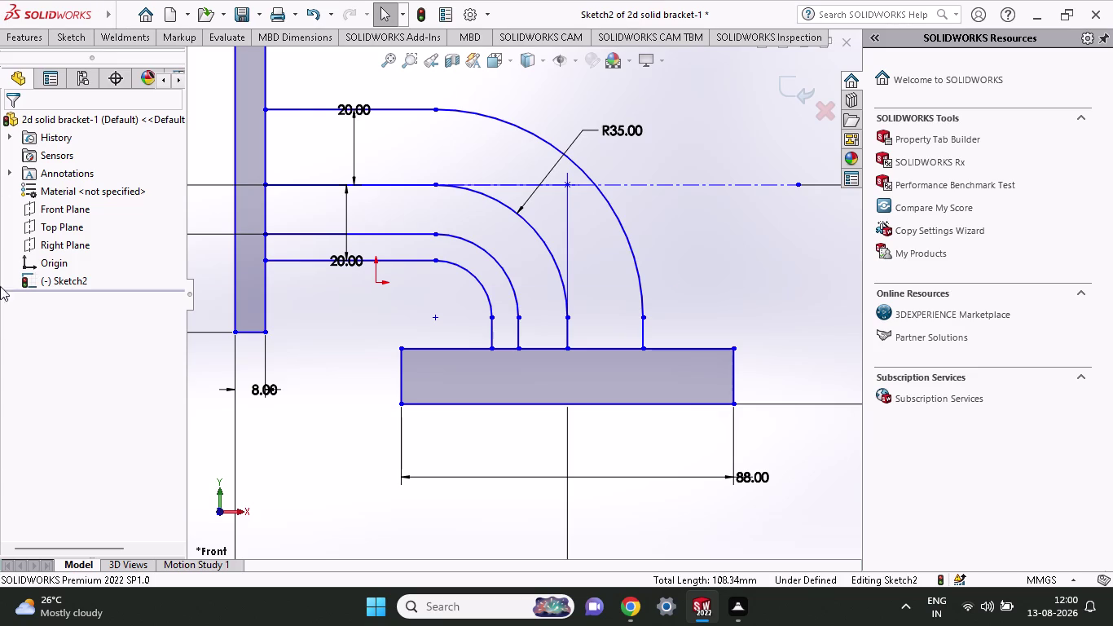
click(71, 33)
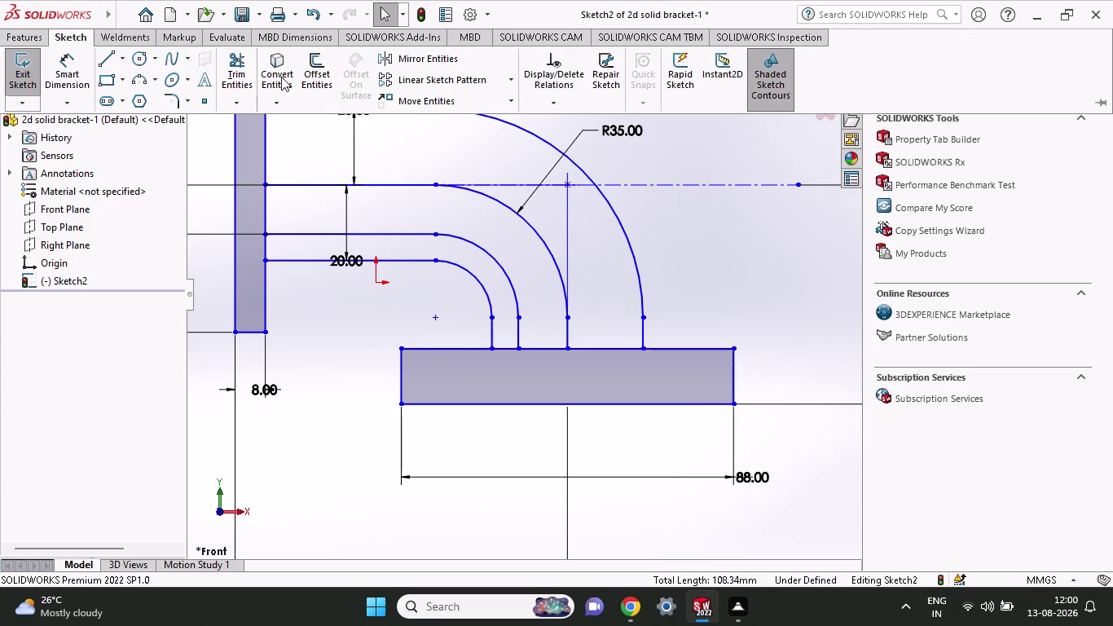
click(316, 62)
click(459, 113)
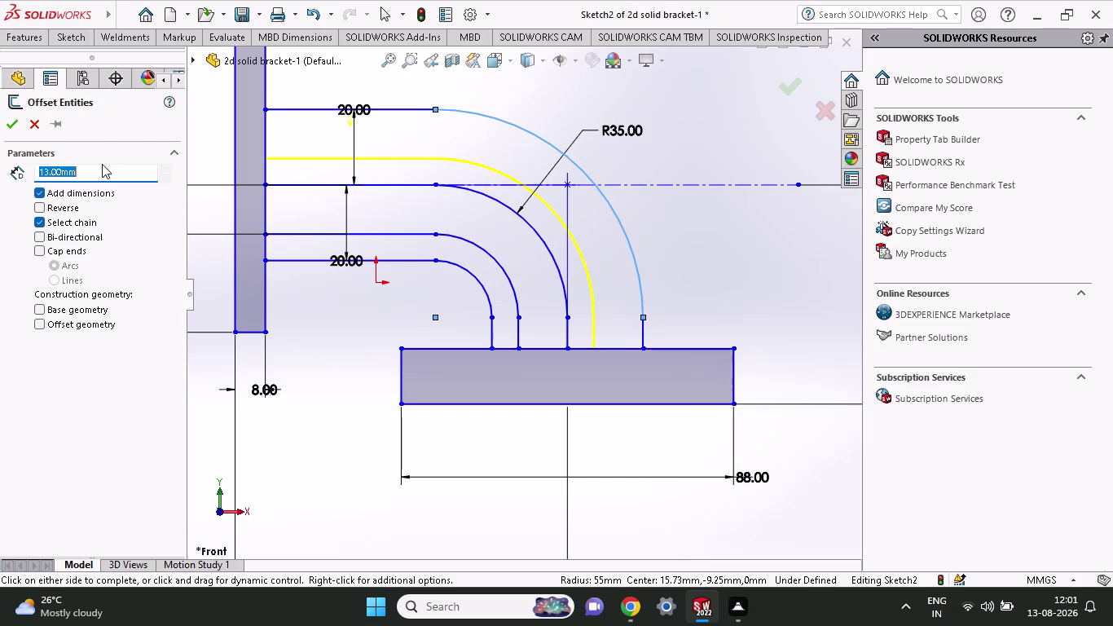
drag(102, 167, 3, 178)
key(7)
key(Return)
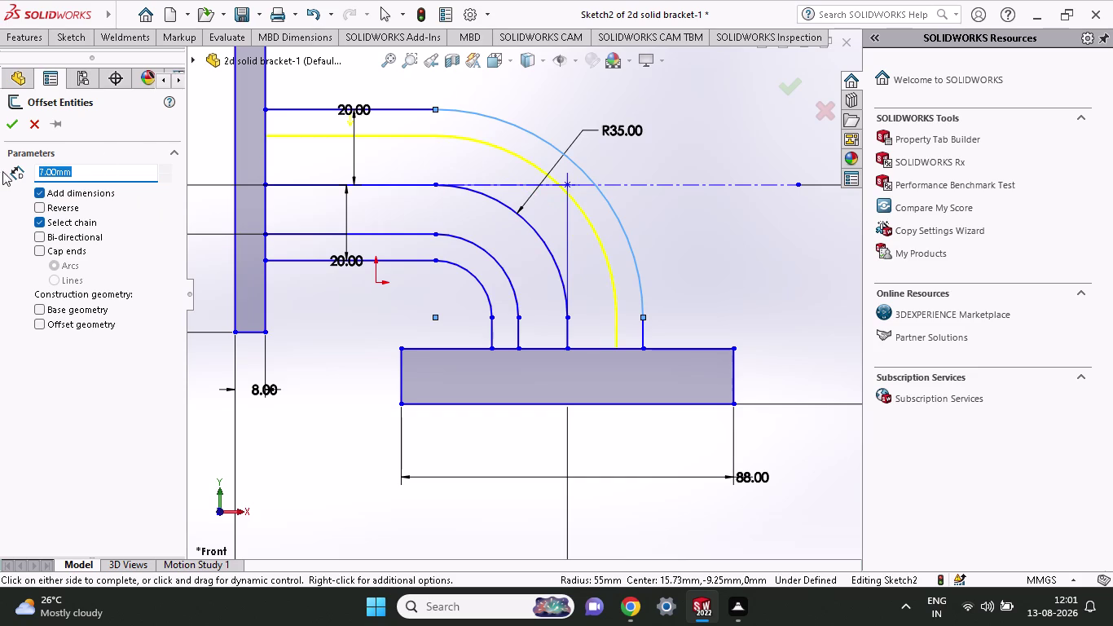
click(9, 132)
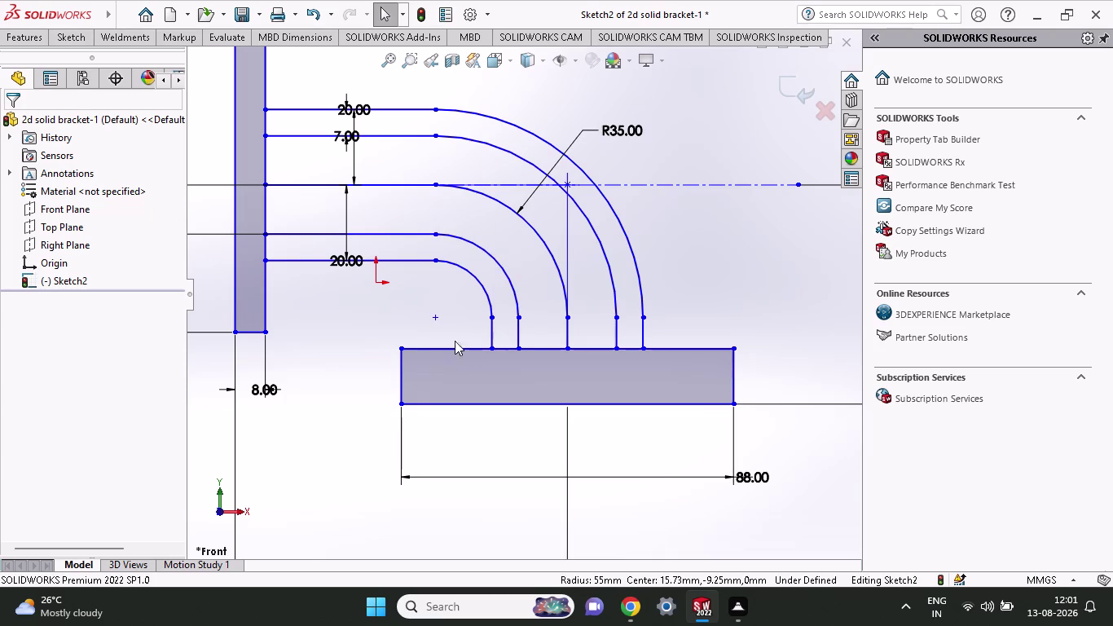
scroll(up, 3)
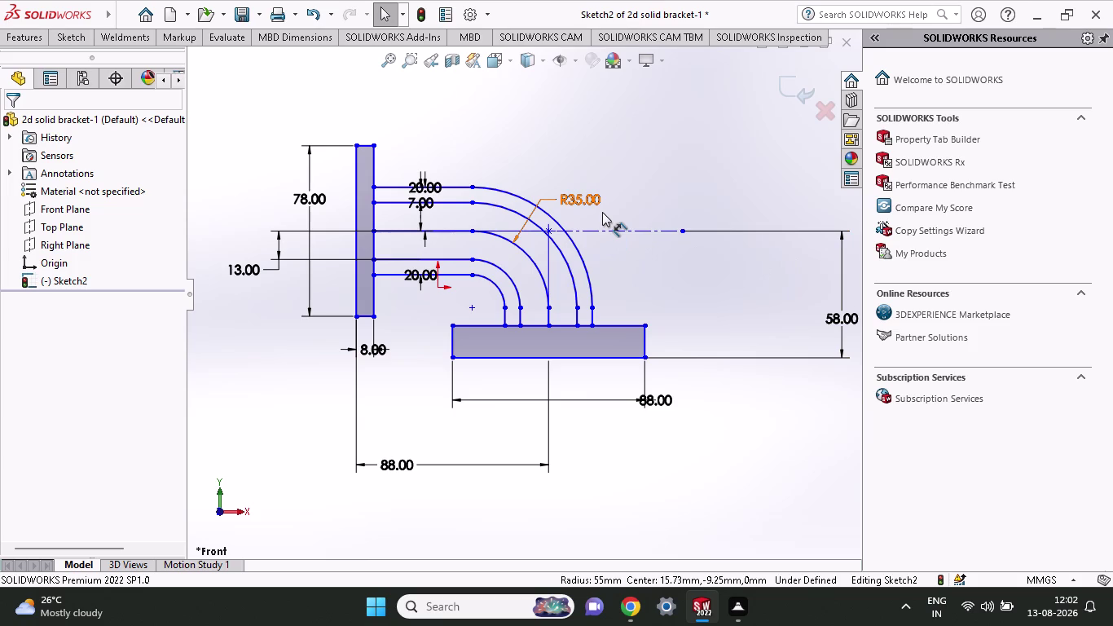
scroll(down, 3)
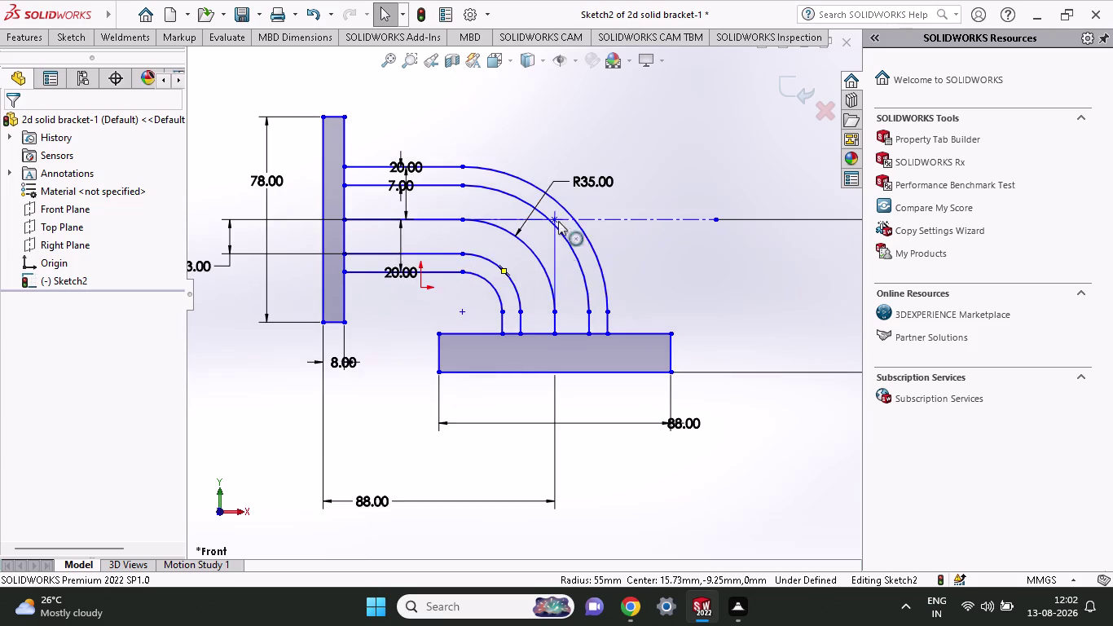
scroll(down, 3)
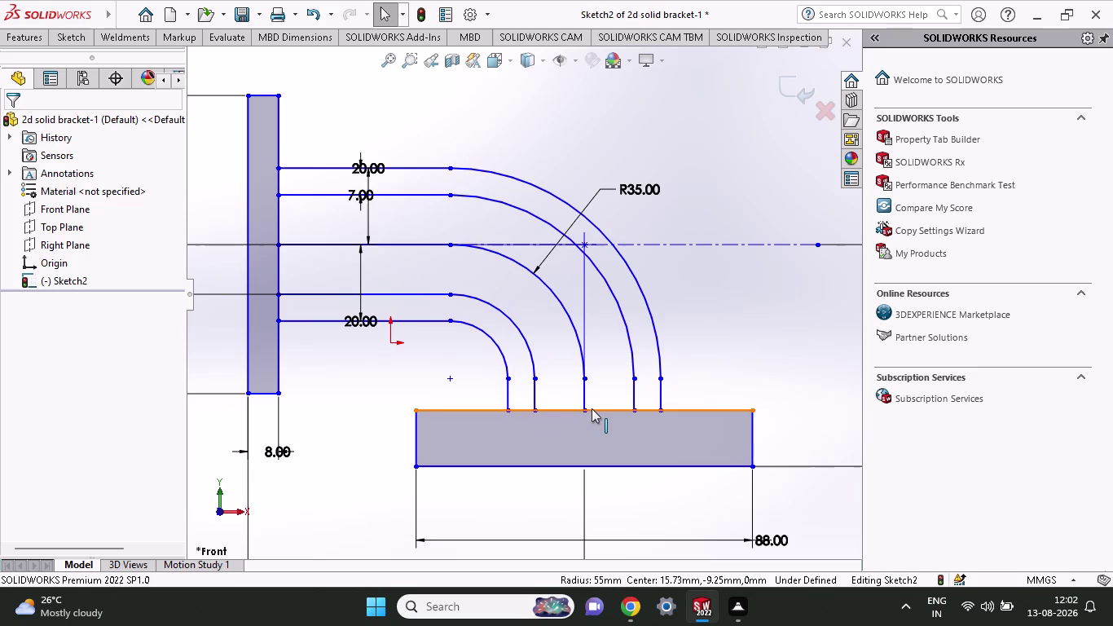
scroll(down, 3)
scroll(down, 3)
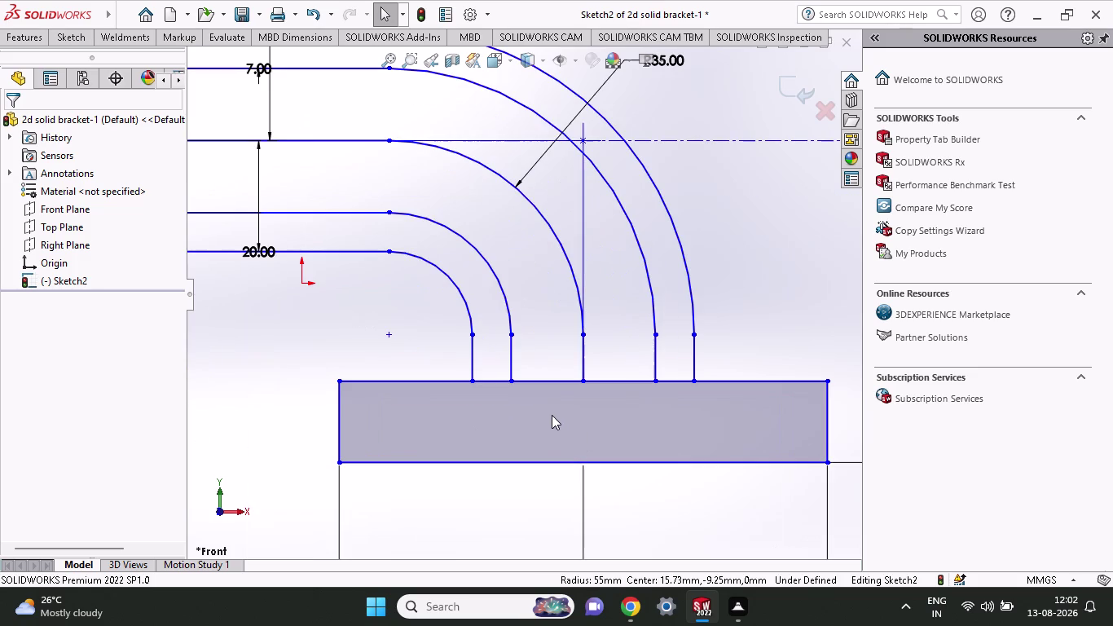
scroll(up, 3)
scroll(up, 3)
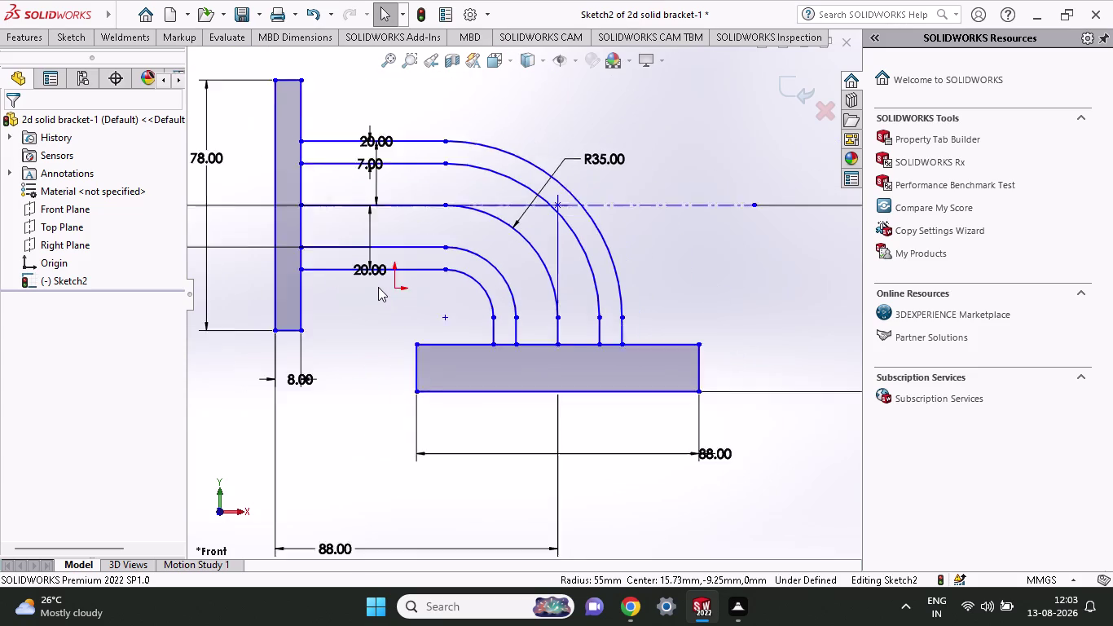
scroll(down, 3)
scroll(down, 3)
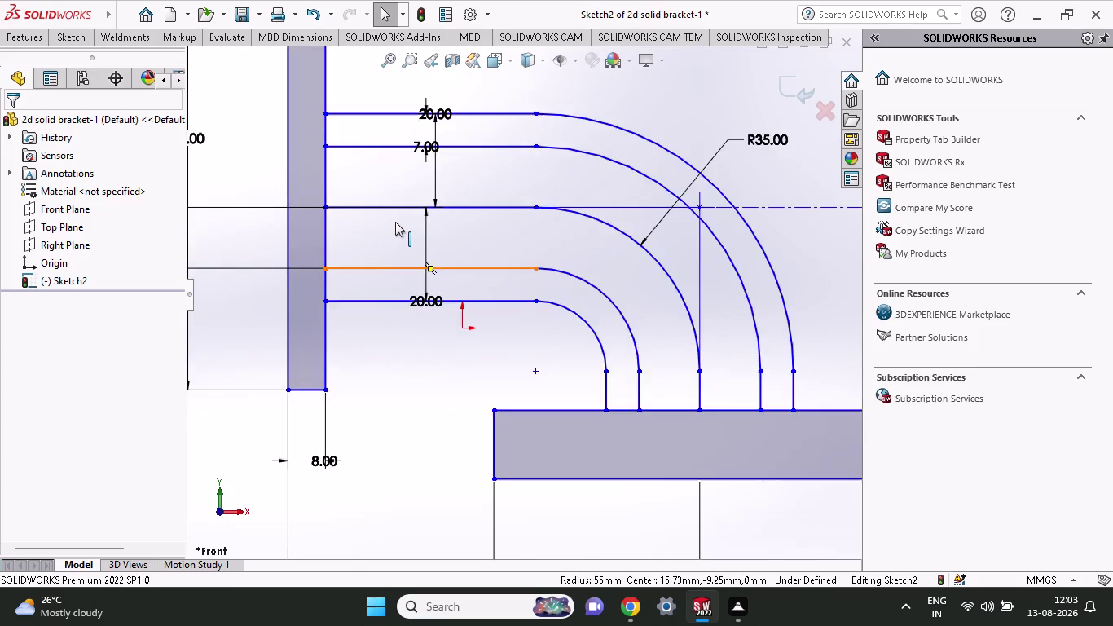
scroll(down, 3)
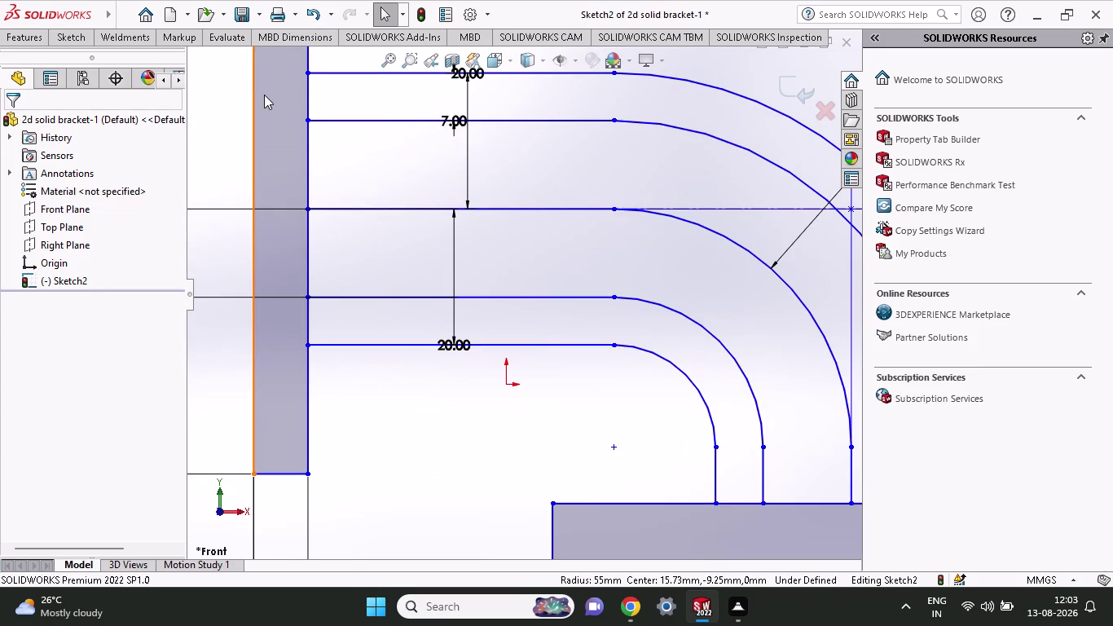
scroll(up, 3)
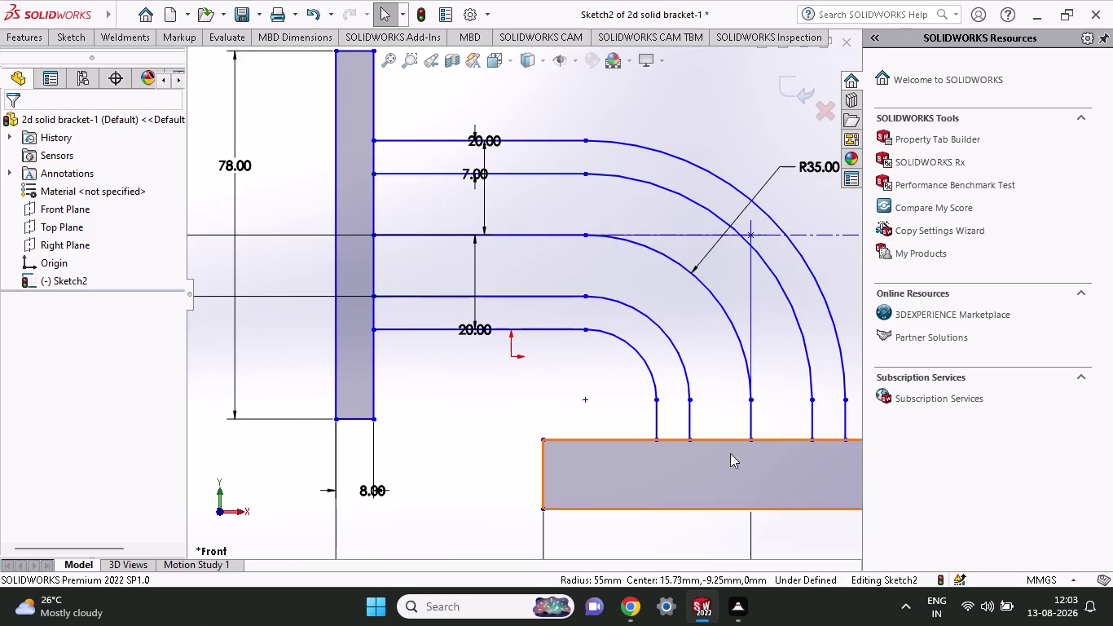
scroll(up, 3)
scroll(up, 3)
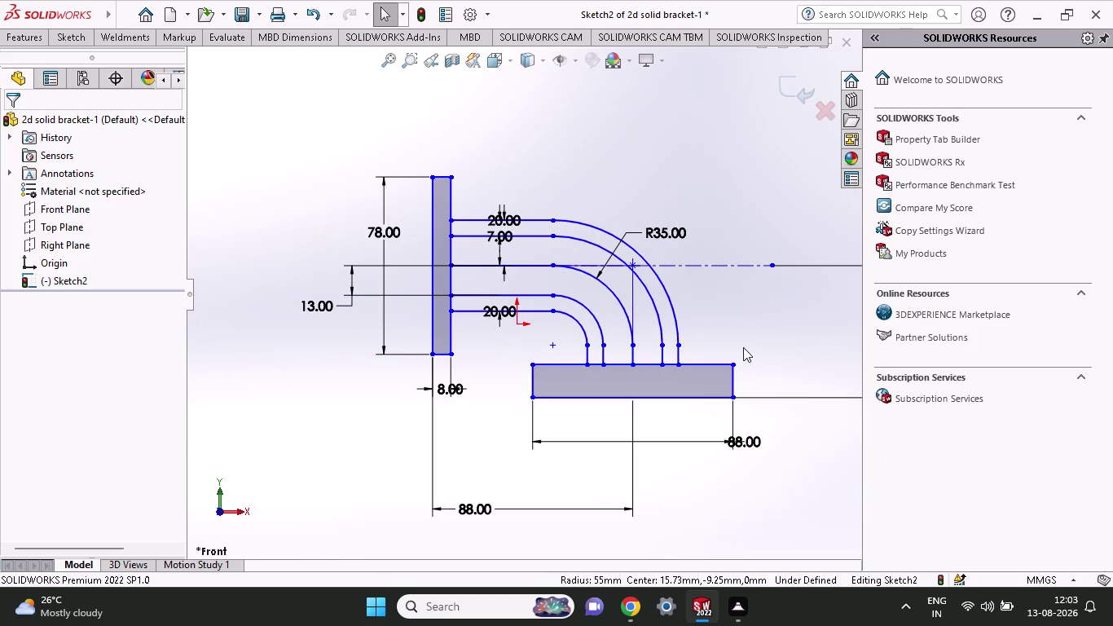
scroll(down, 3)
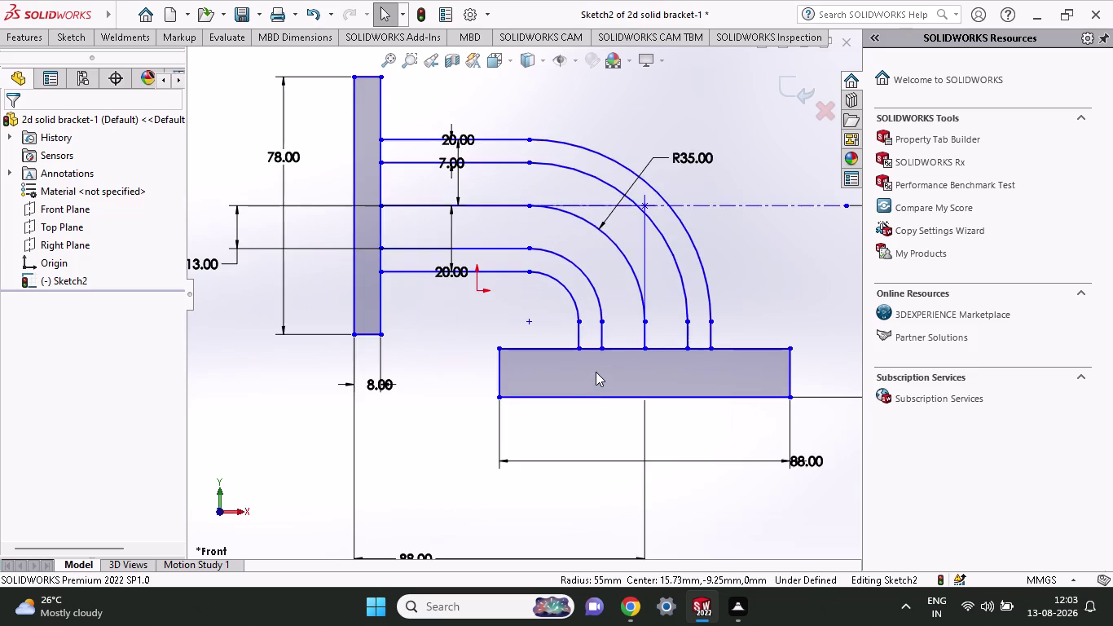
scroll(down, 3)
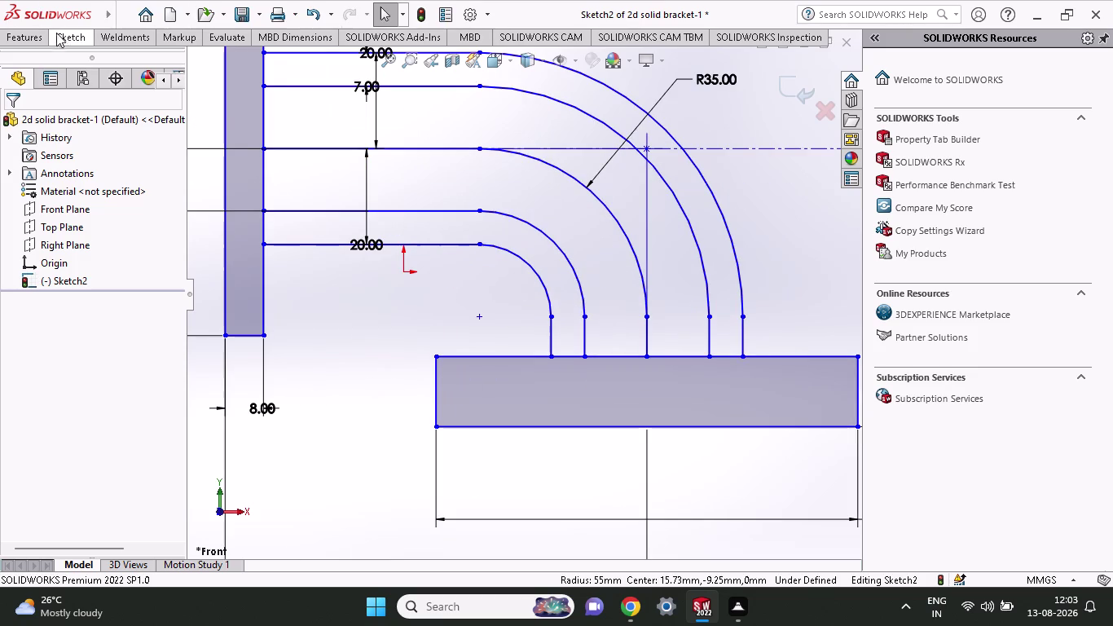
Draw a vertical line across the base plate's full height beneath the arm end.
click(59, 35)
click(104, 67)
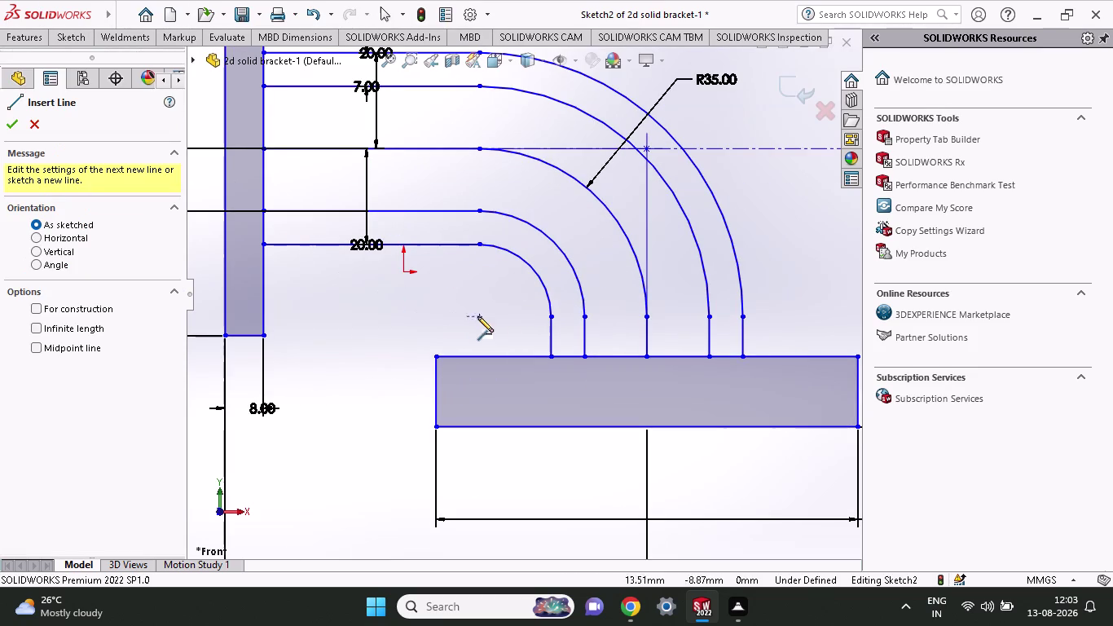
click(581, 357)
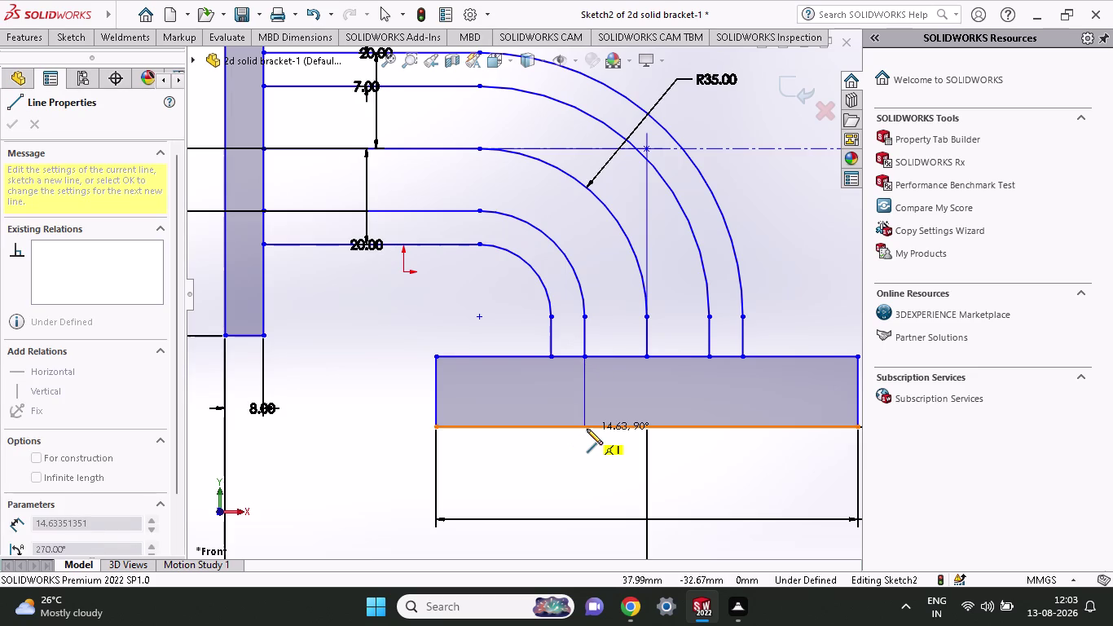
click(587, 428)
right_click(594, 467)
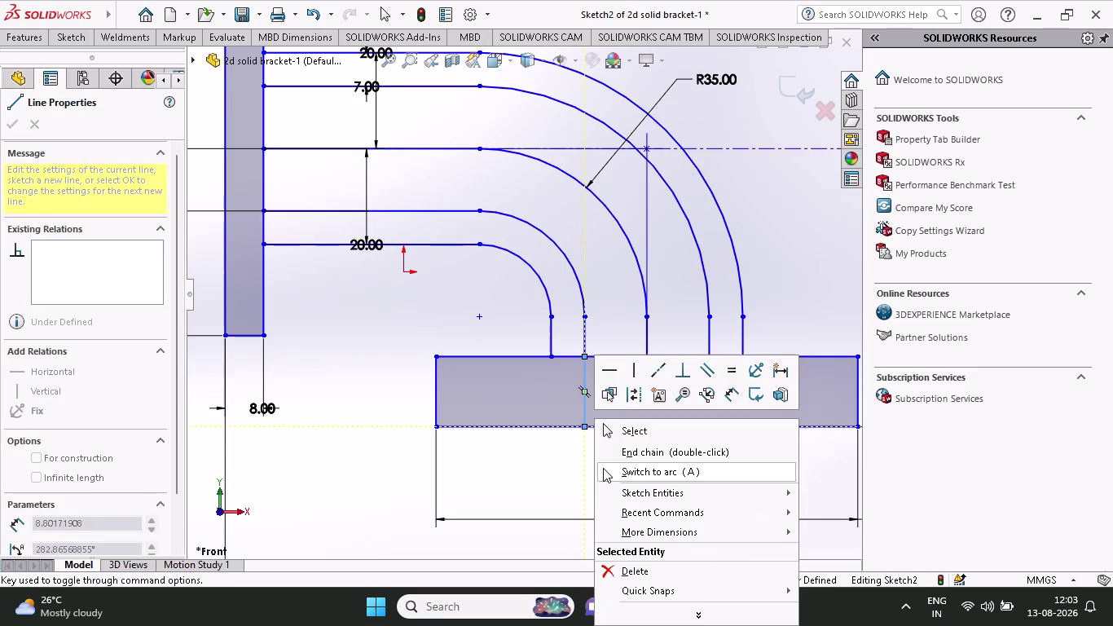
click(605, 433)
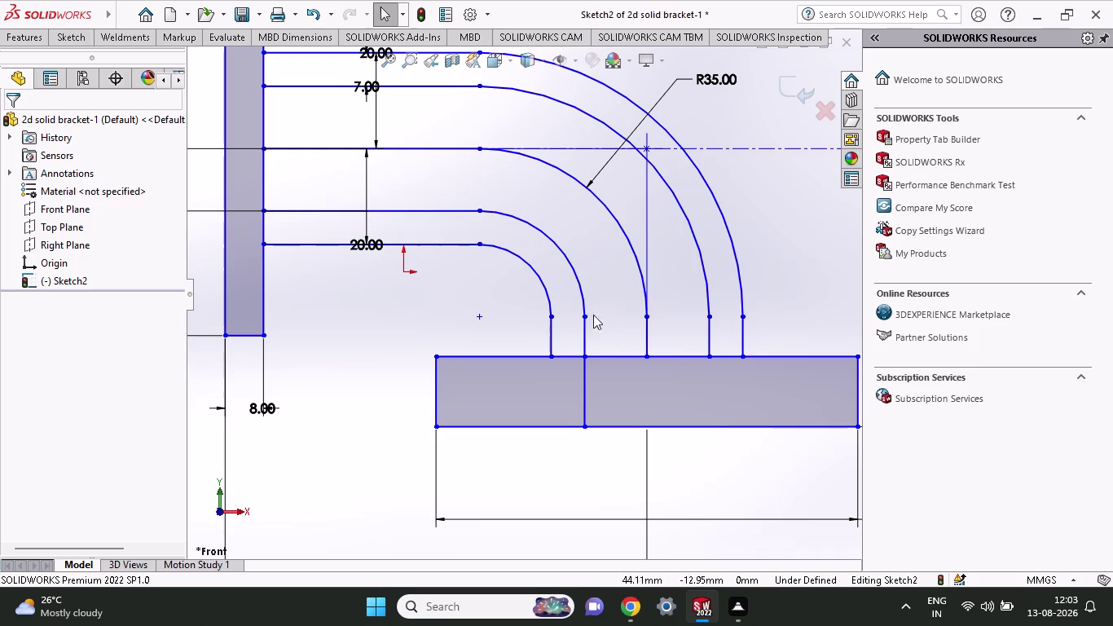
Draw a second vertical line across the base plate further to the right.
click(61, 38)
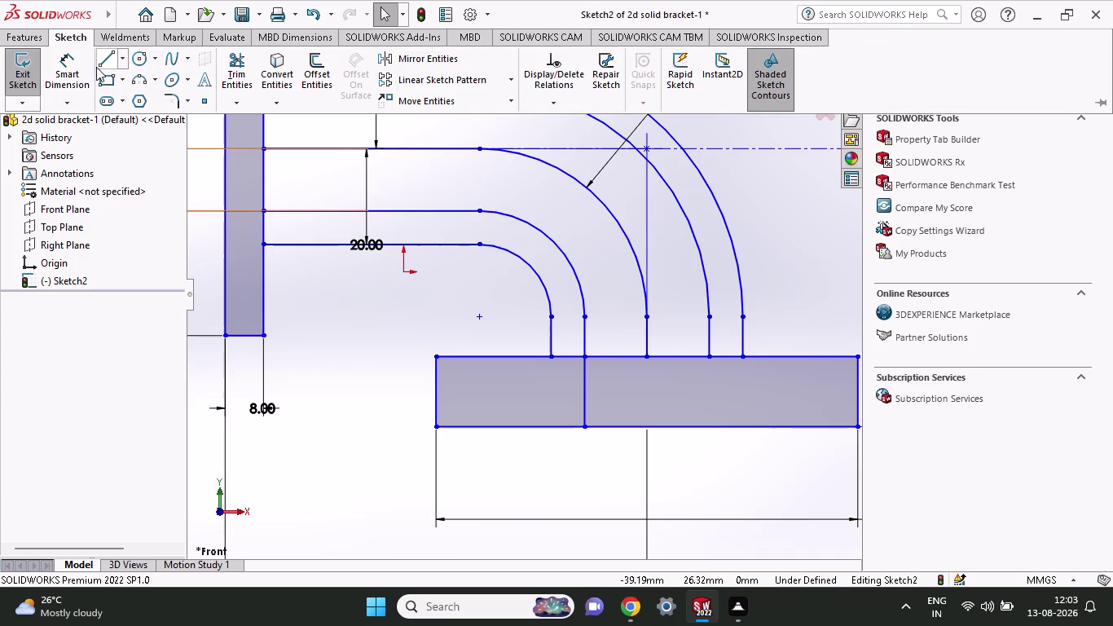
click(96, 67)
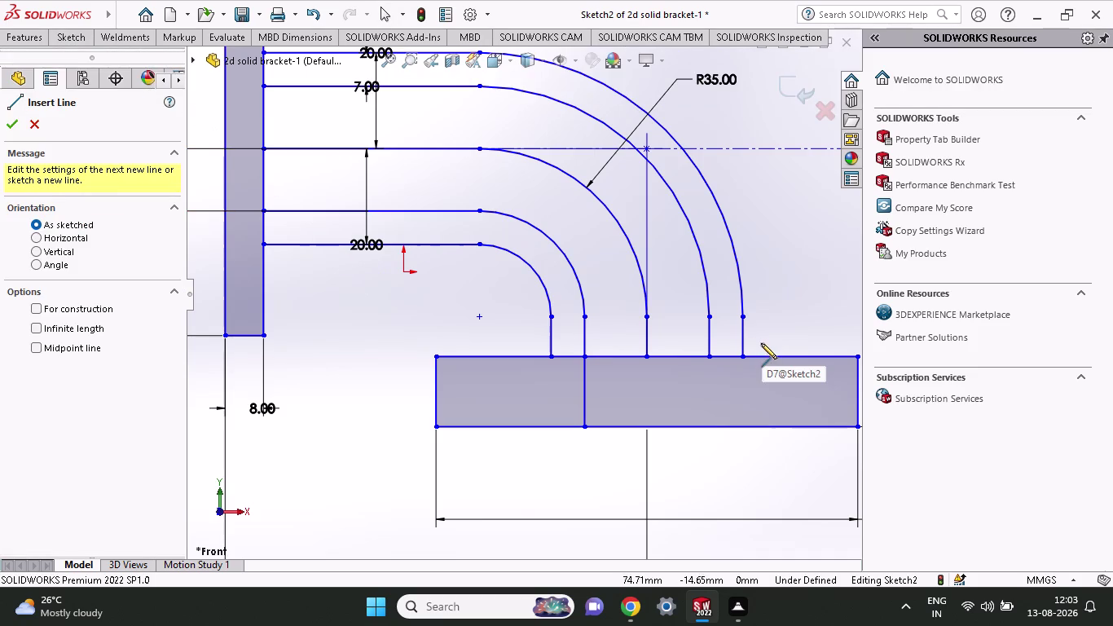
click(710, 355)
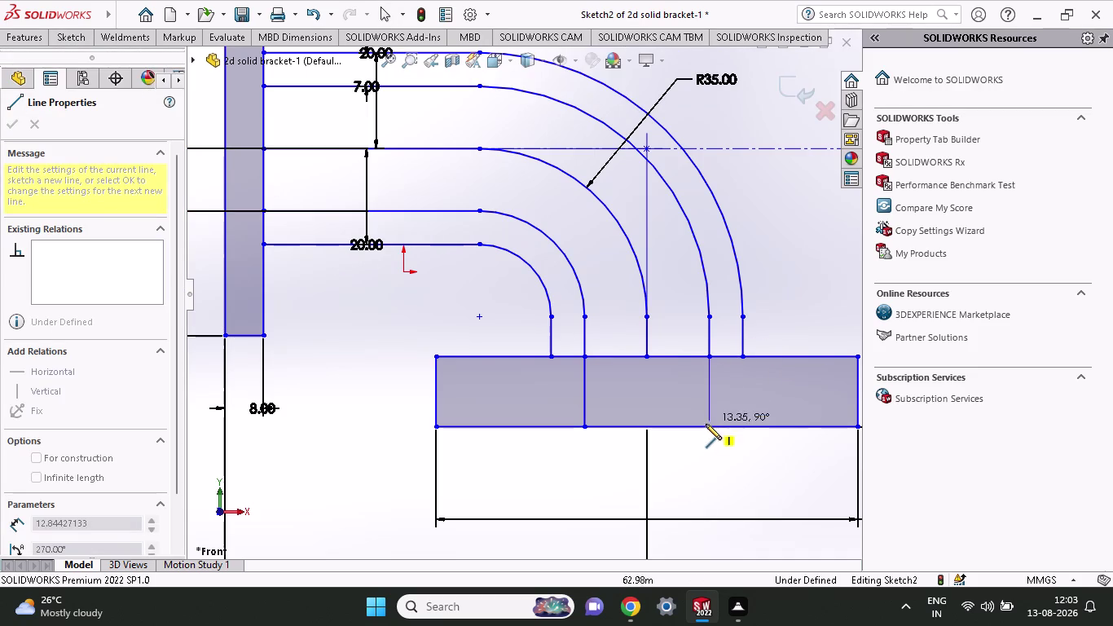
click(708, 428)
right_click(698, 458)
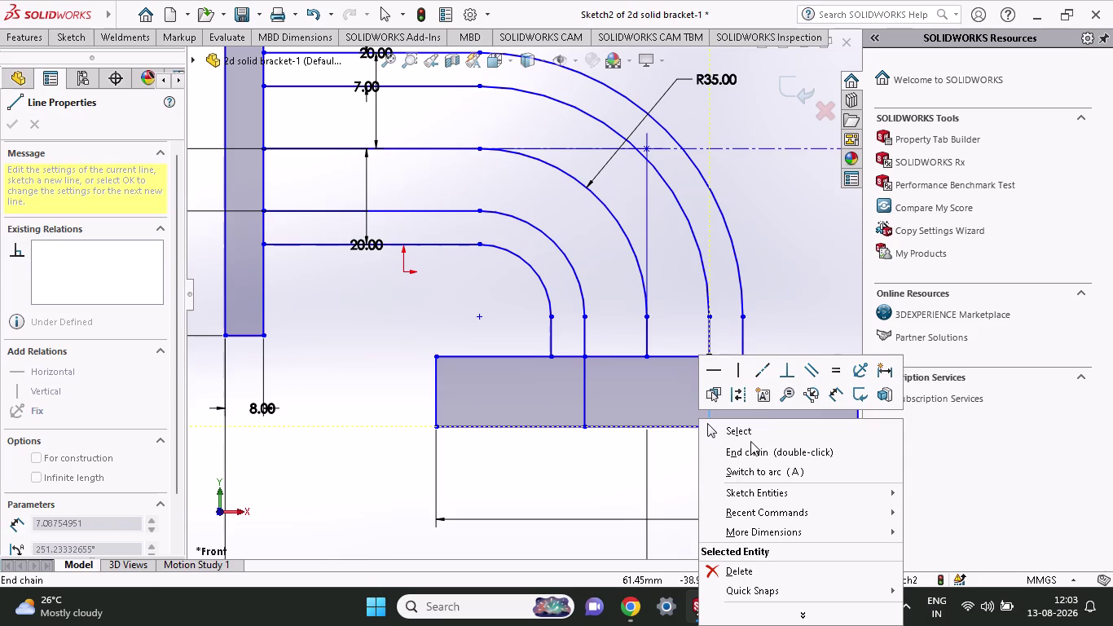
click(747, 430)
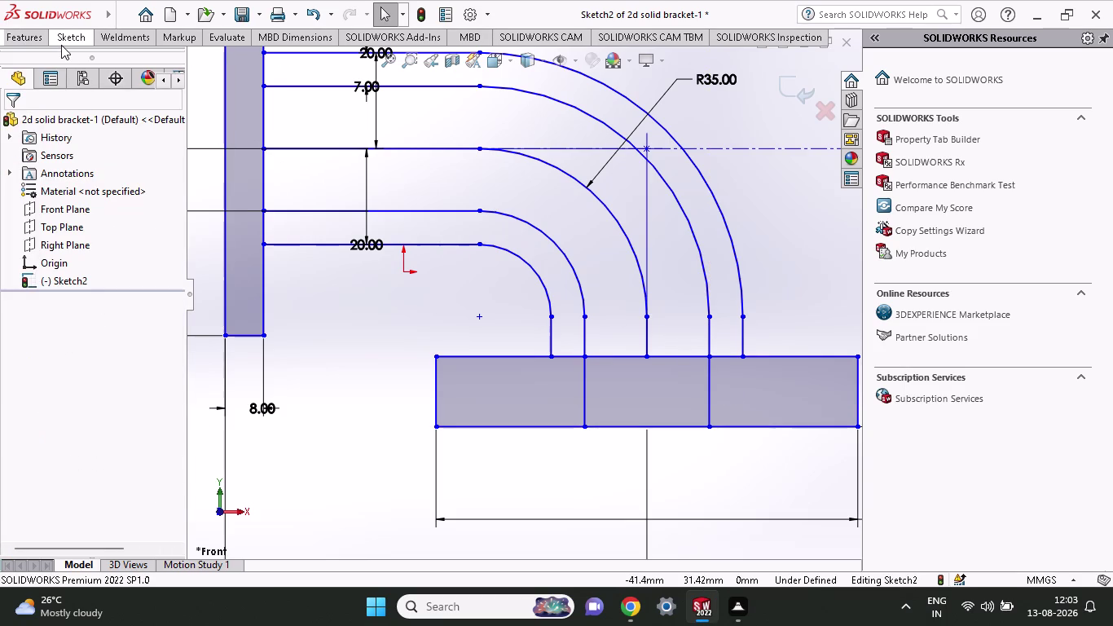
click(62, 45)
Trim the plate's top edge between the two vertical lines, accepting the relation warning.
click(238, 72)
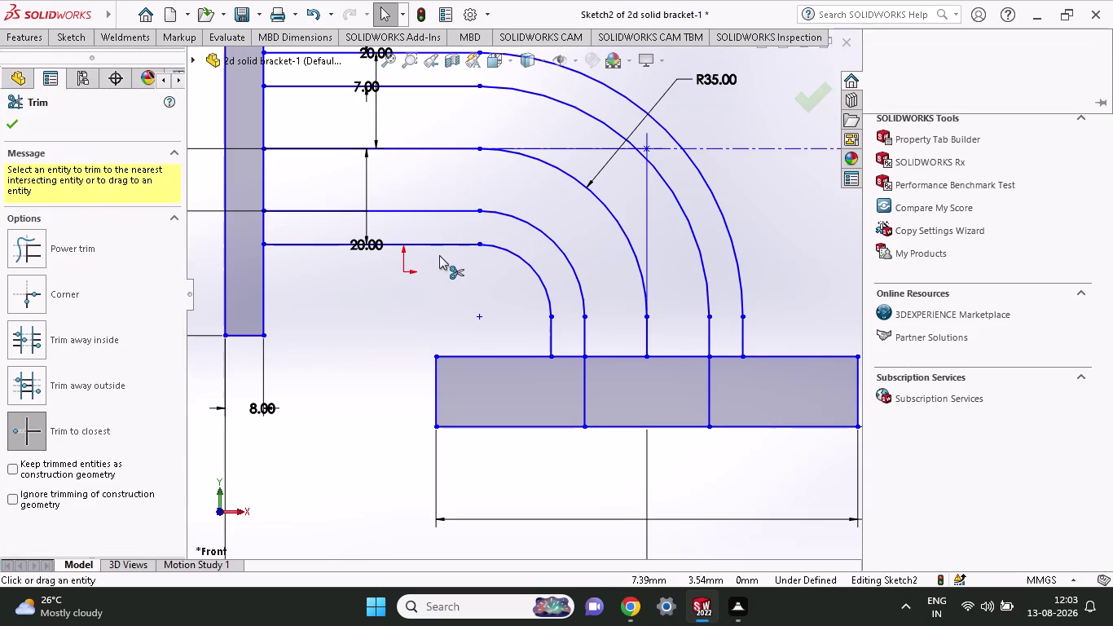
click(608, 358)
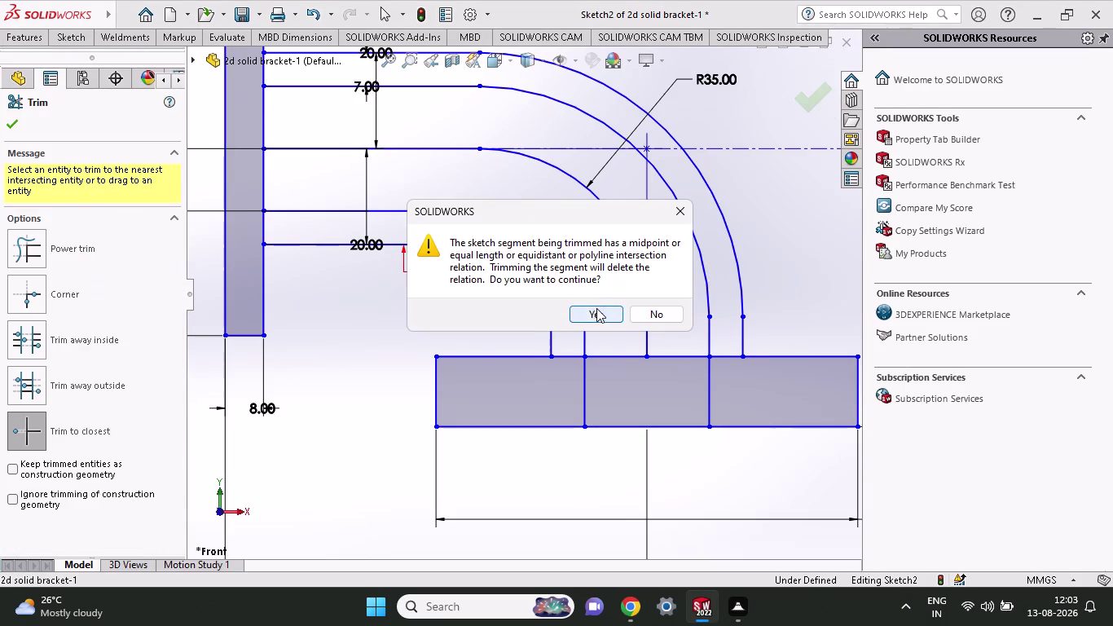
click(597, 309)
click(666, 357)
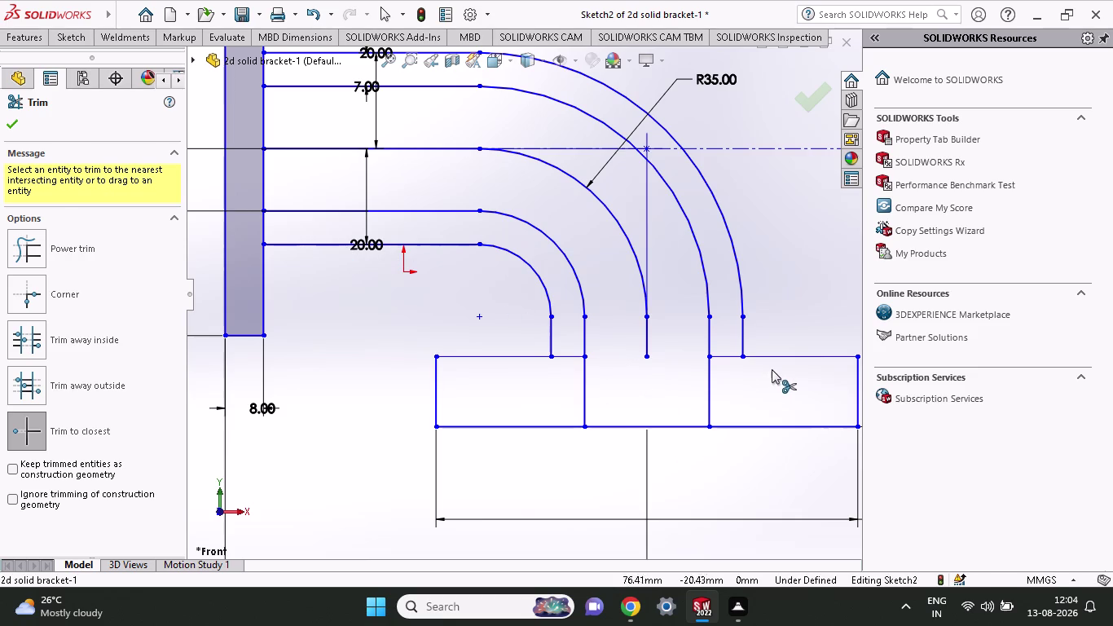
scroll(down, 3)
scroll(up, 3)
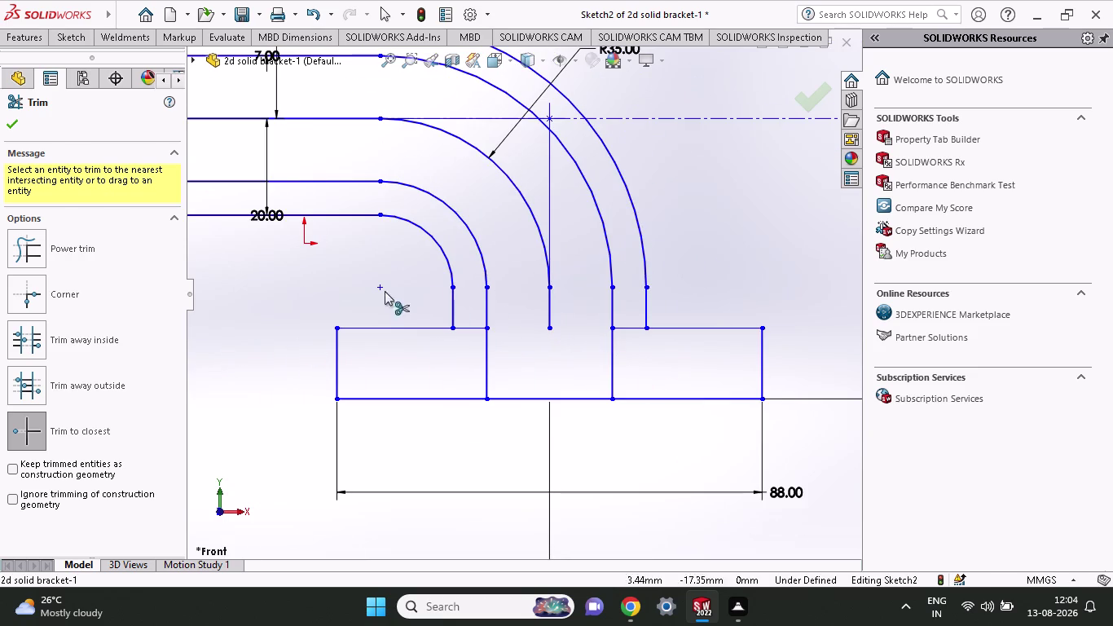
click(75, 45)
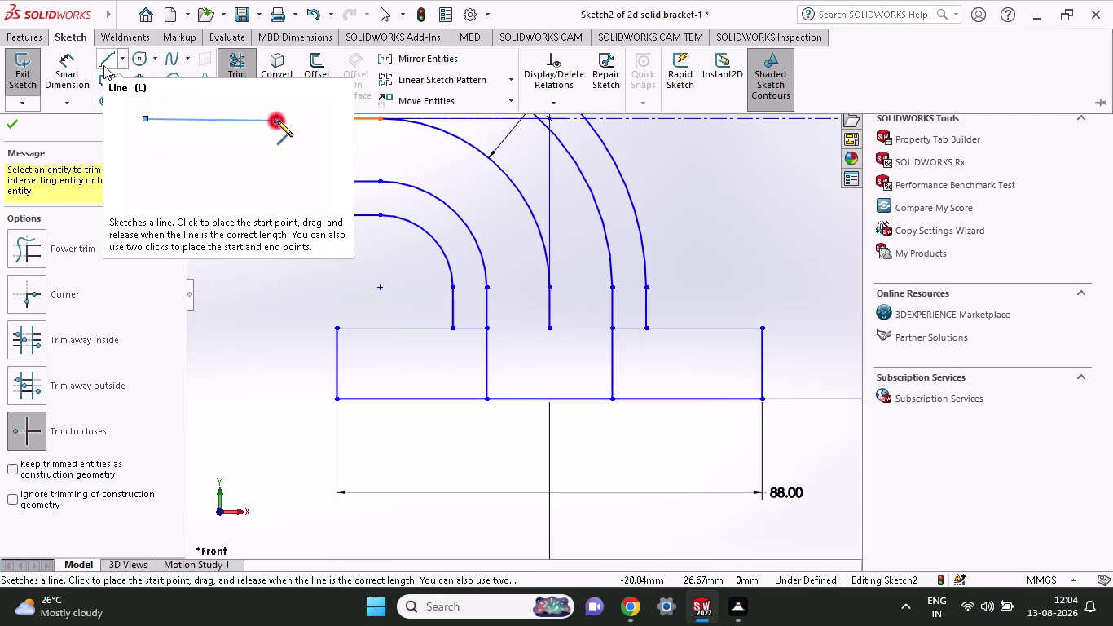
Draw a vertical line through the plate's left part, starting just above it.
click(104, 65)
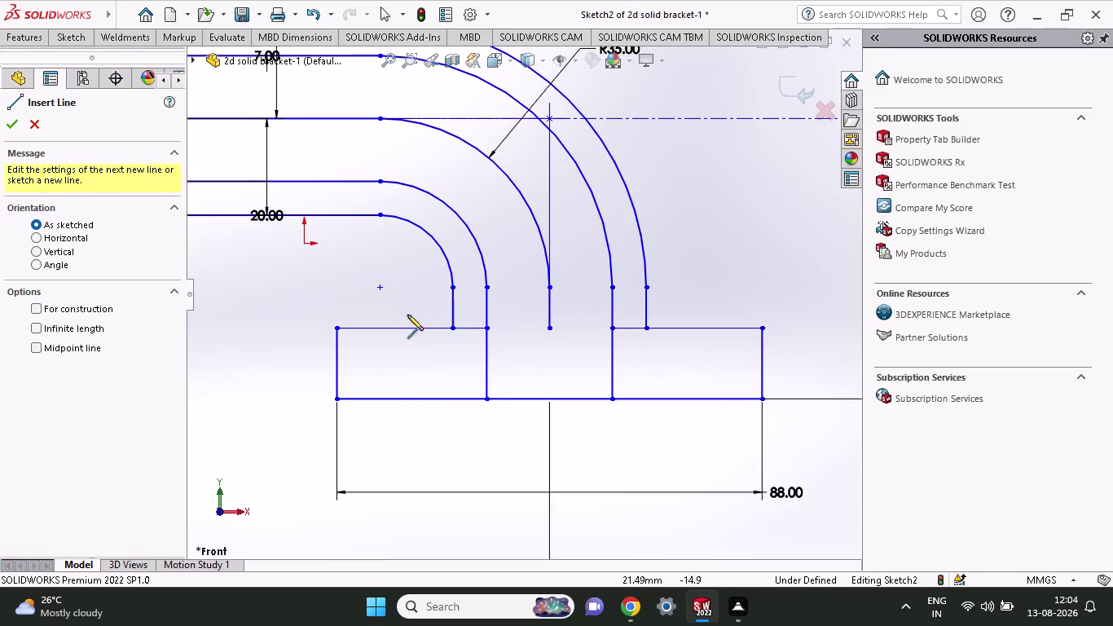
click(407, 305)
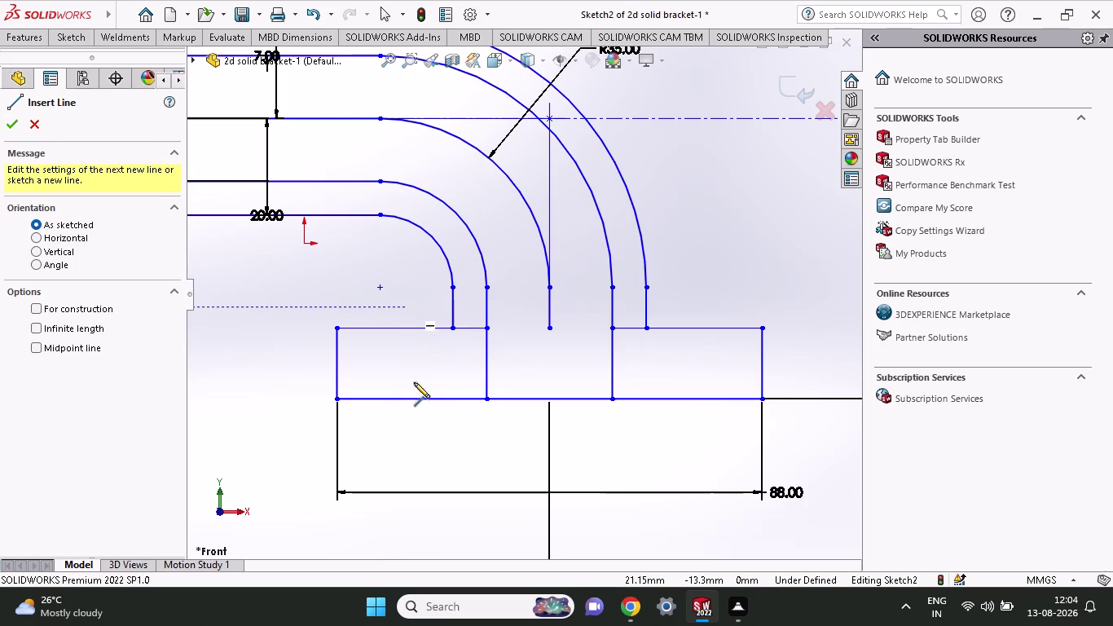
click(409, 398)
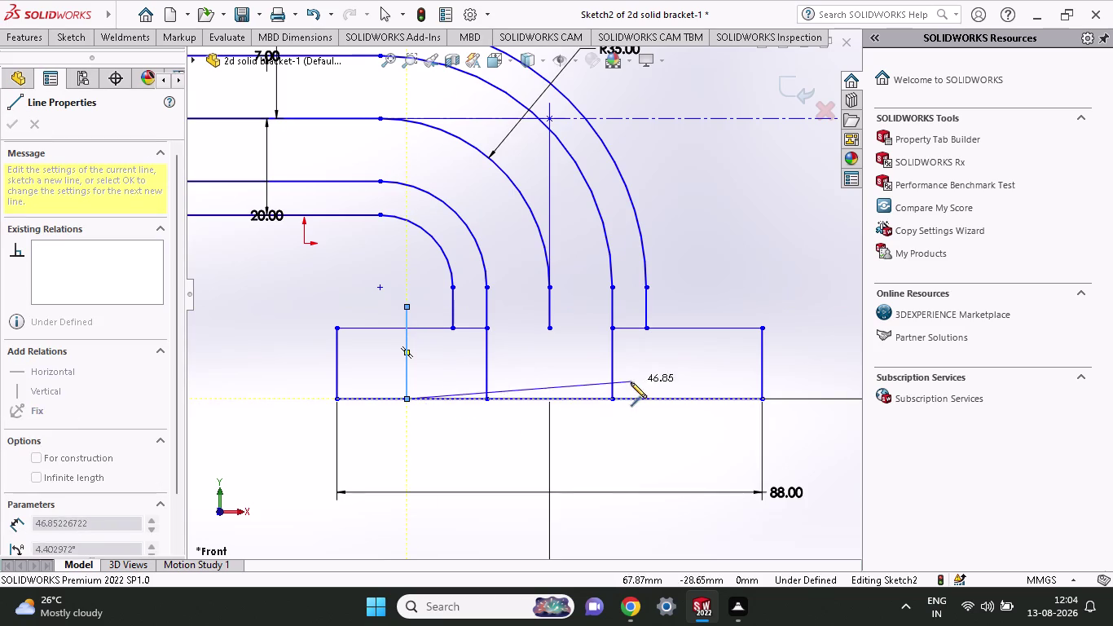
right_click(419, 445)
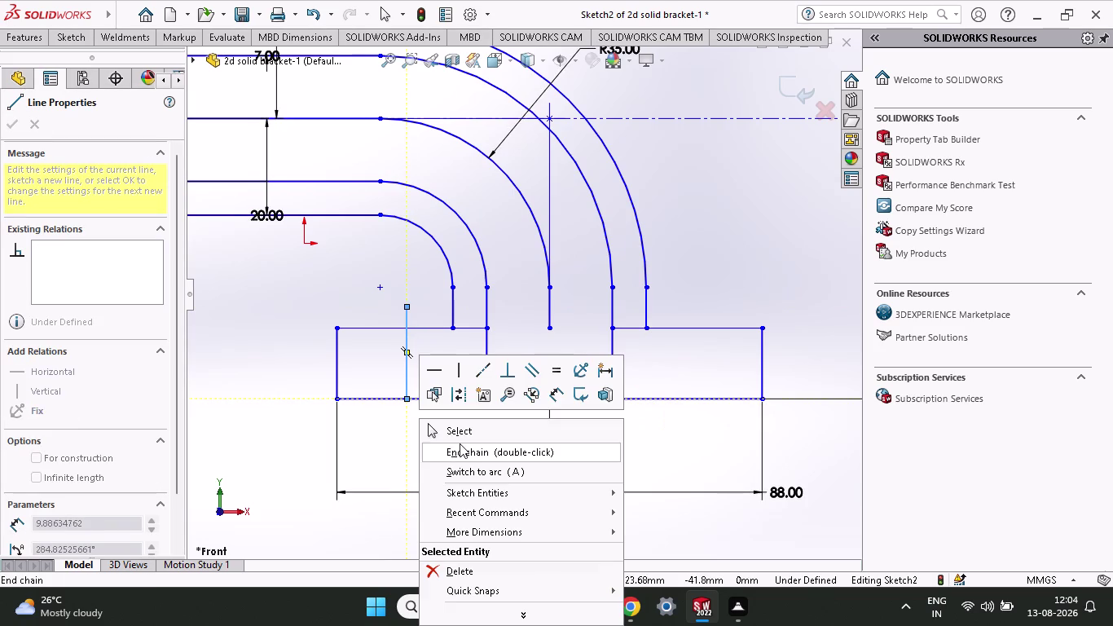
click(459, 438)
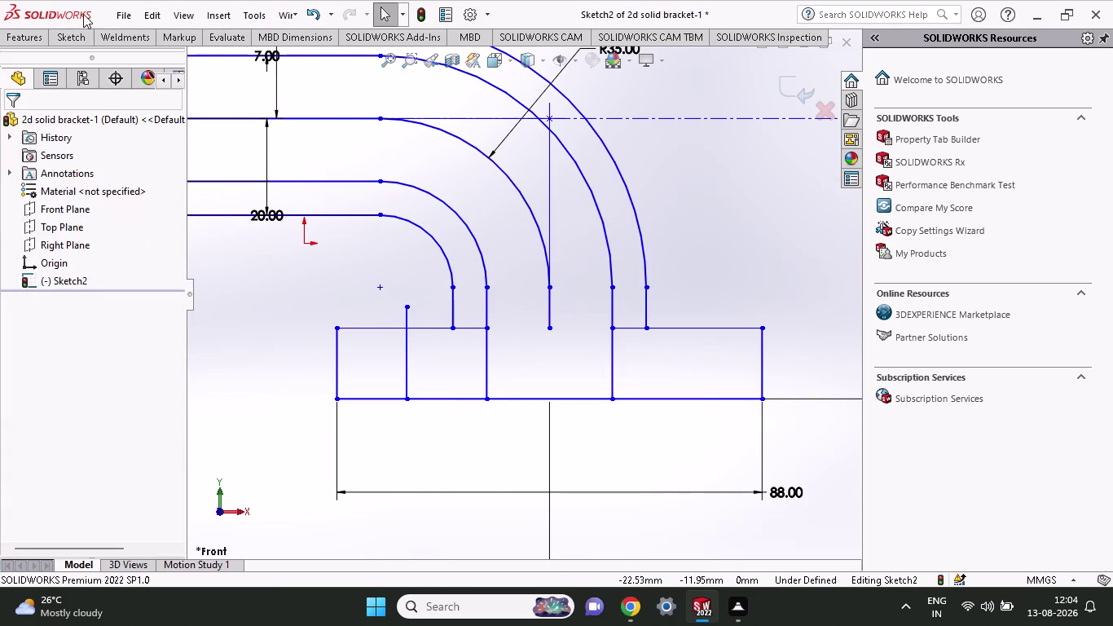
Draw a vertical line at the plate's centre, beneath the middle arm.
click(61, 38)
click(97, 61)
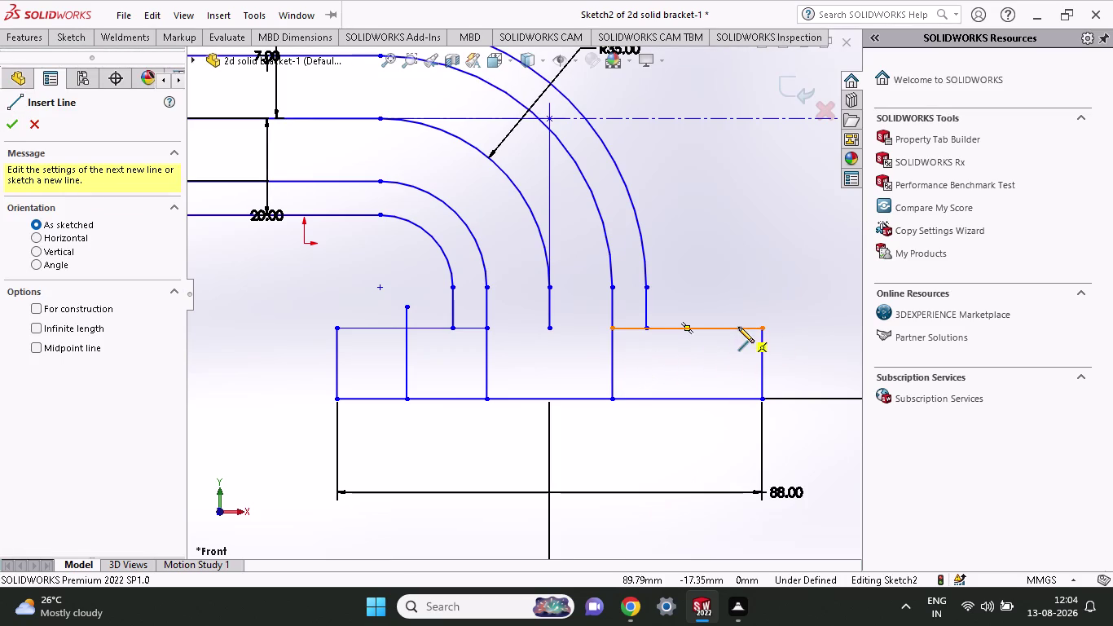
click(553, 328)
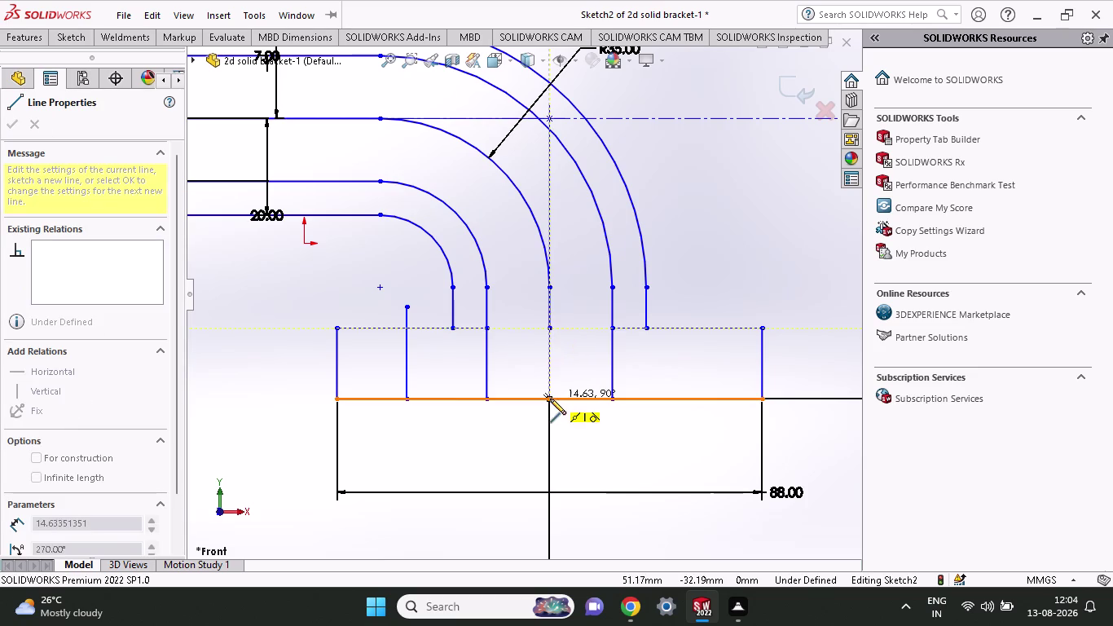
click(548, 400)
right_click(568, 341)
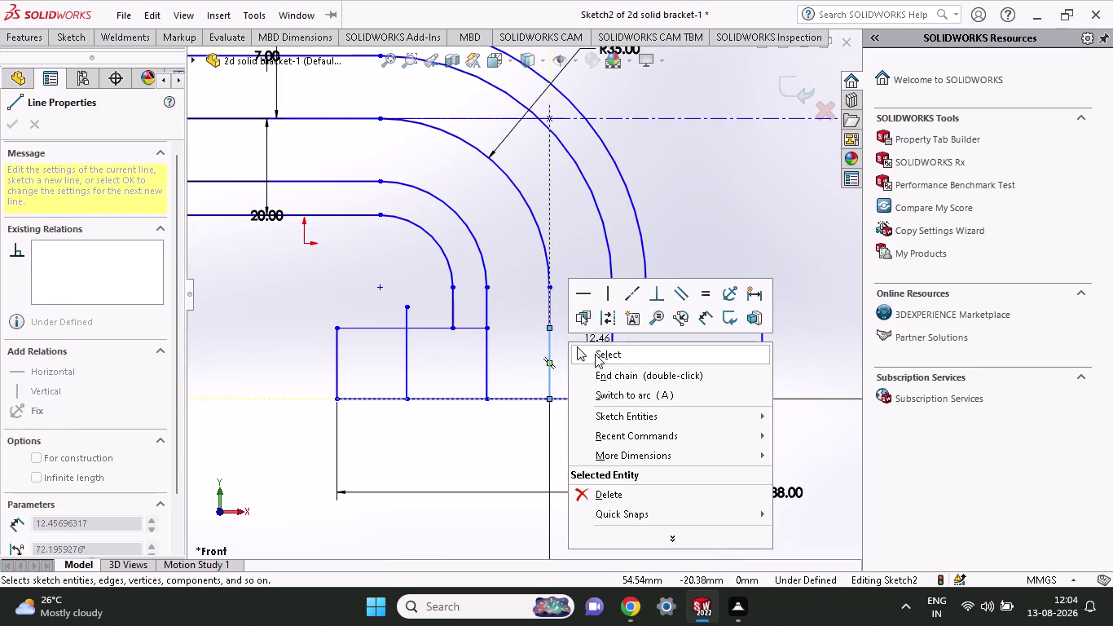
click(595, 354)
scroll(up, 3)
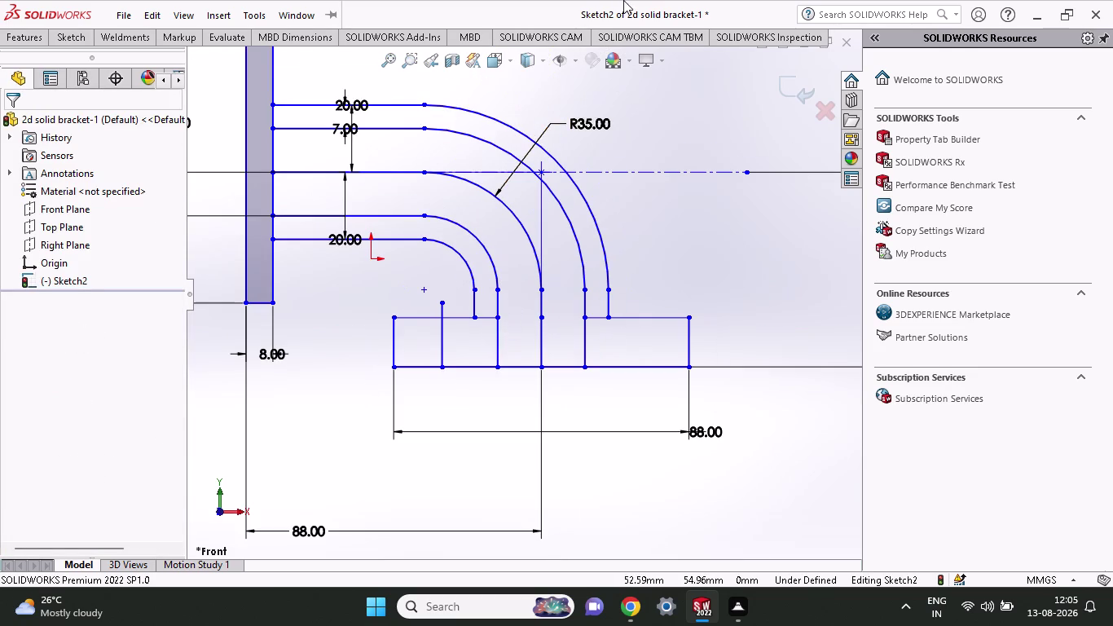
click(387, 173)
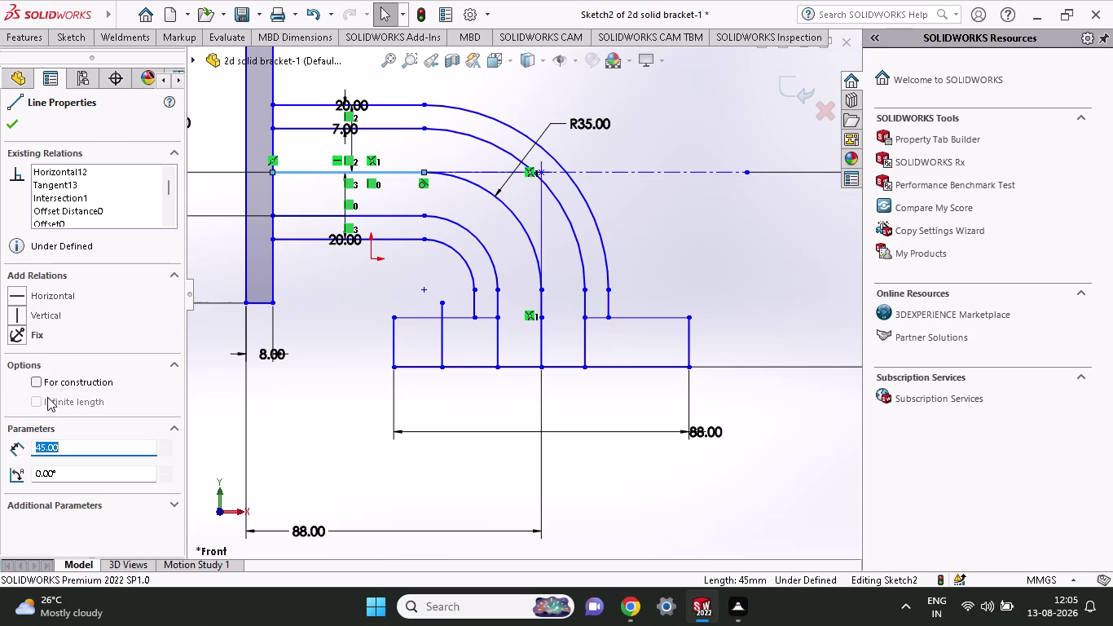
Convert the arm's centre line, its R35 arc and the central vertical lines to construction geometry.
click(39, 381)
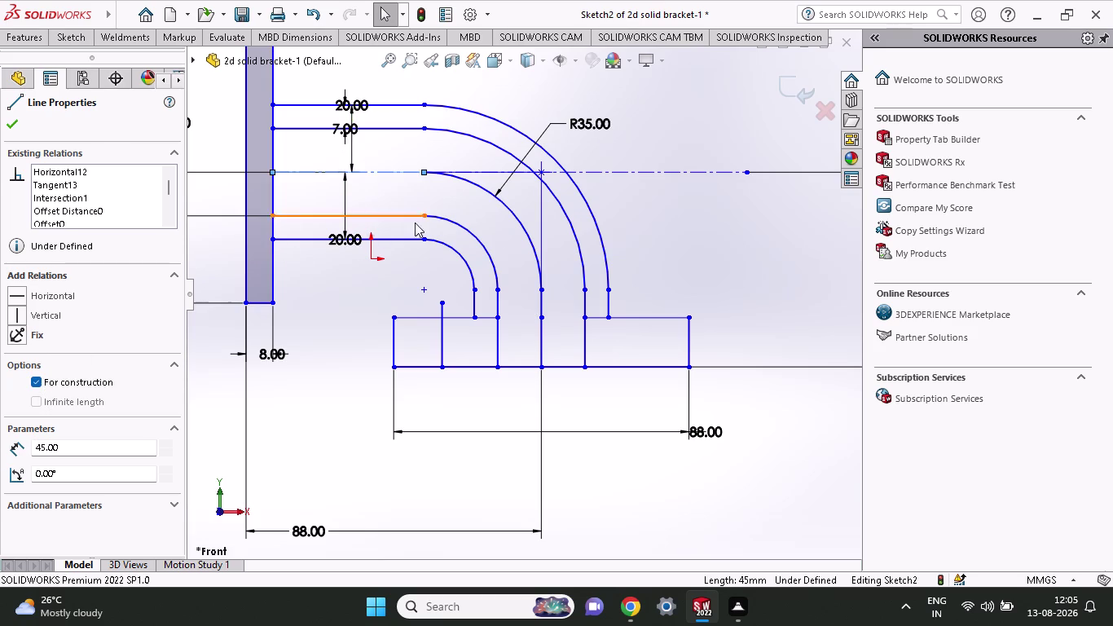
click(473, 185)
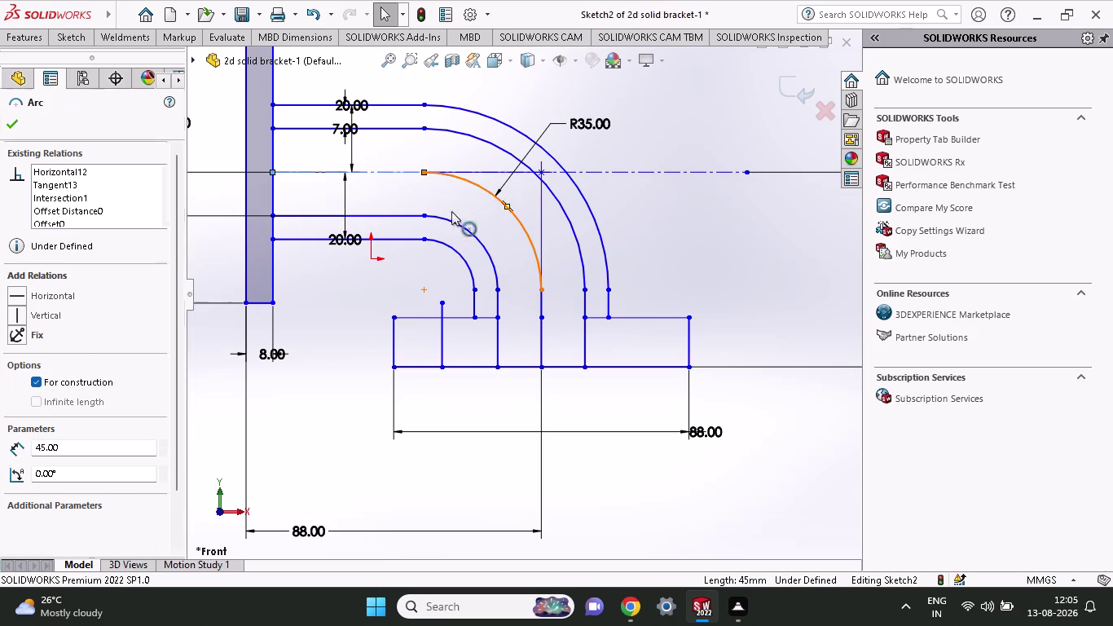
click(40, 342)
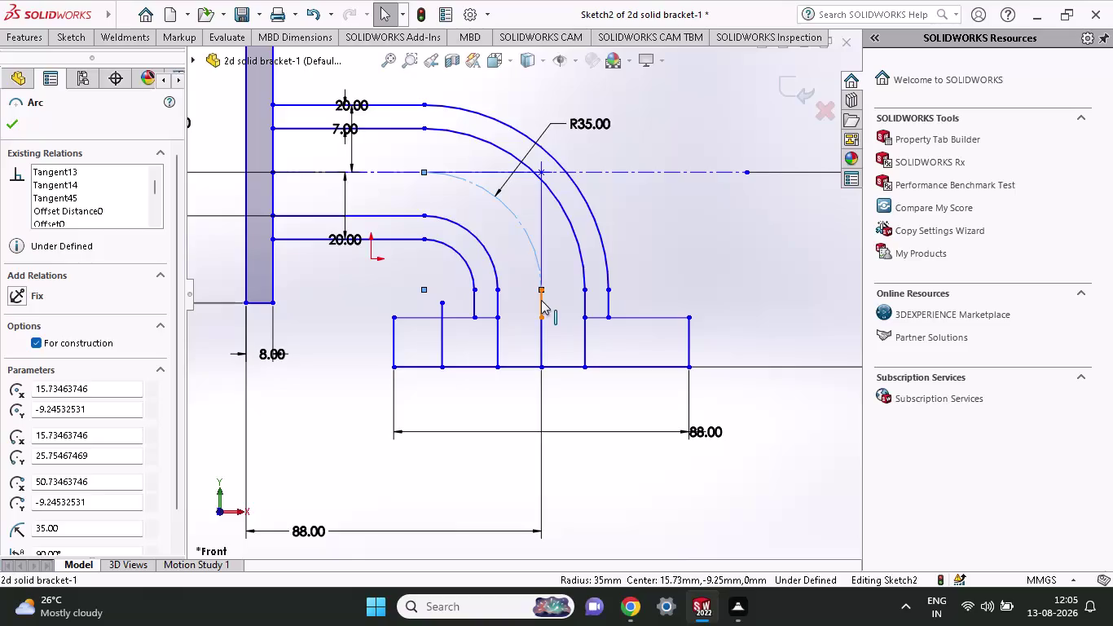
click(541, 300)
click(31, 377)
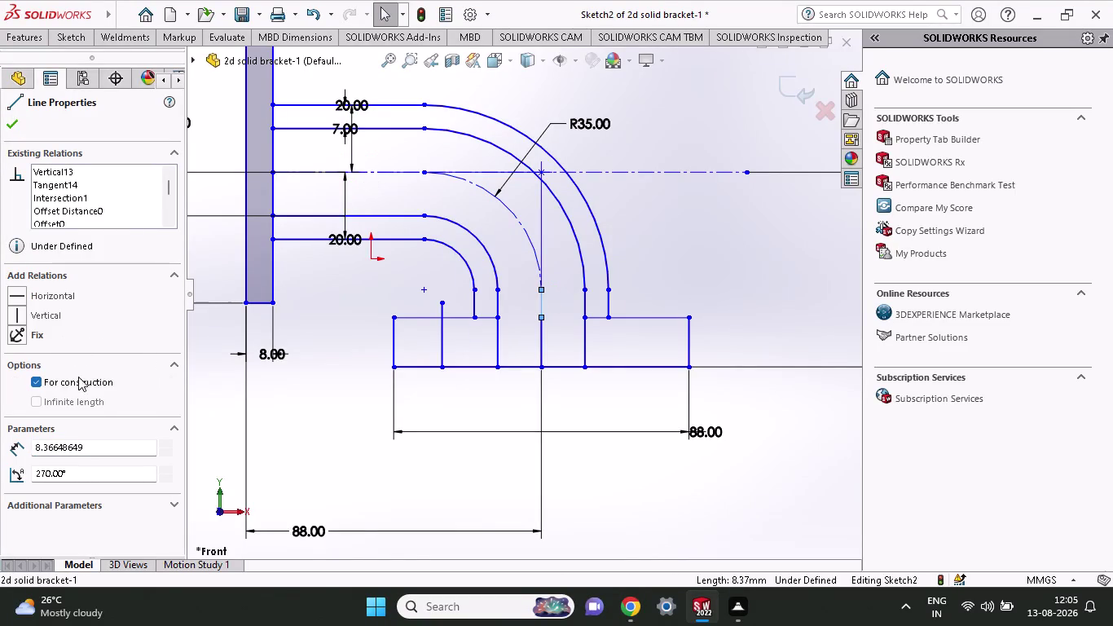
click(542, 338)
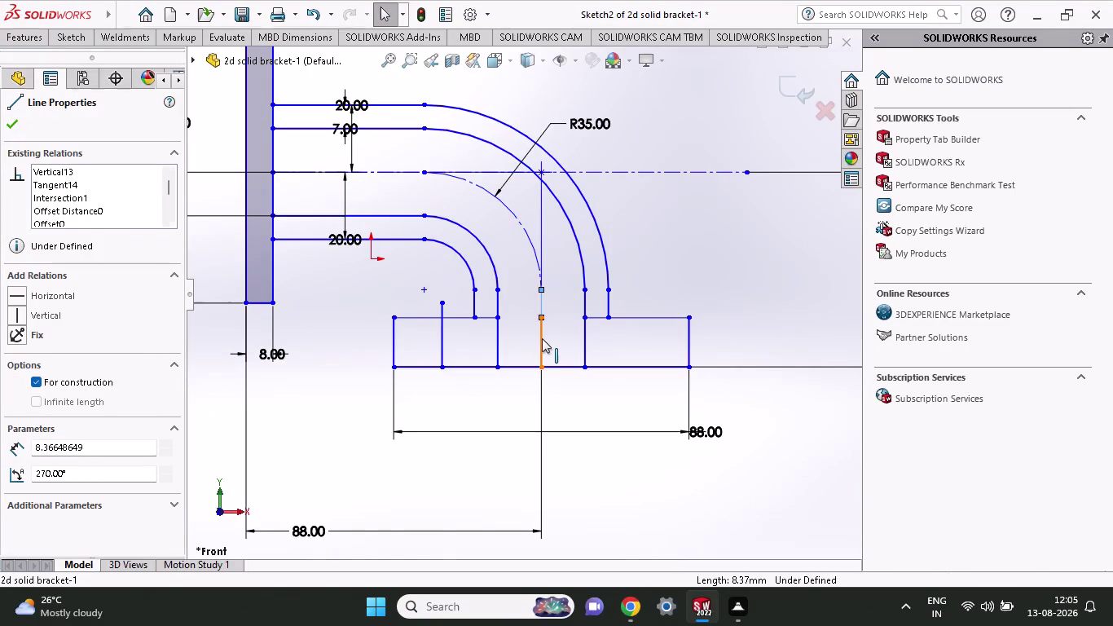
click(33, 385)
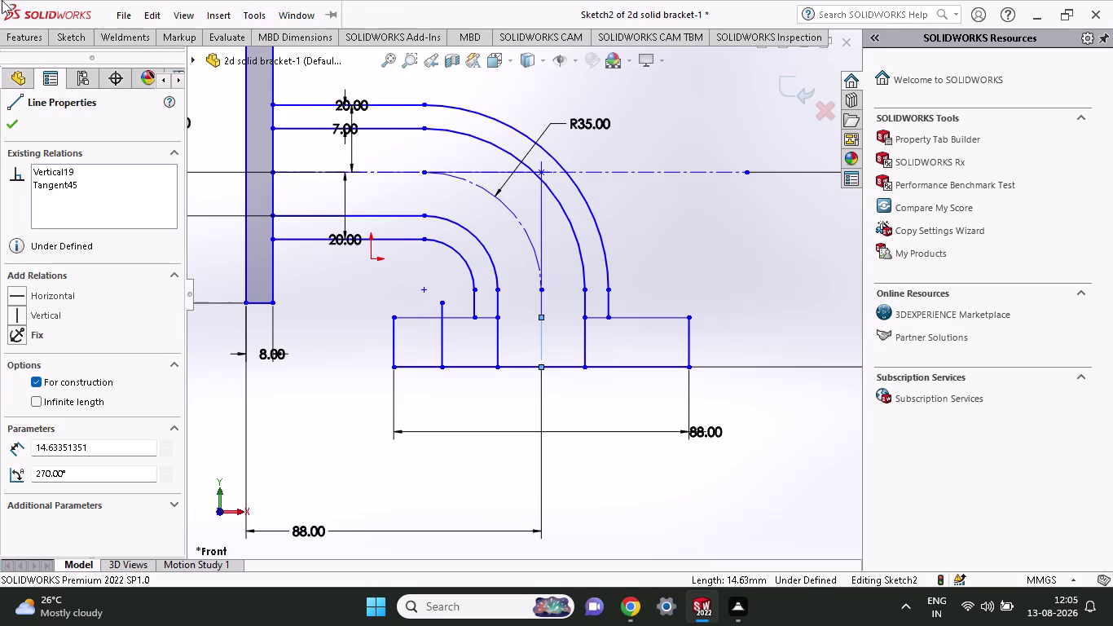
click(77, 34)
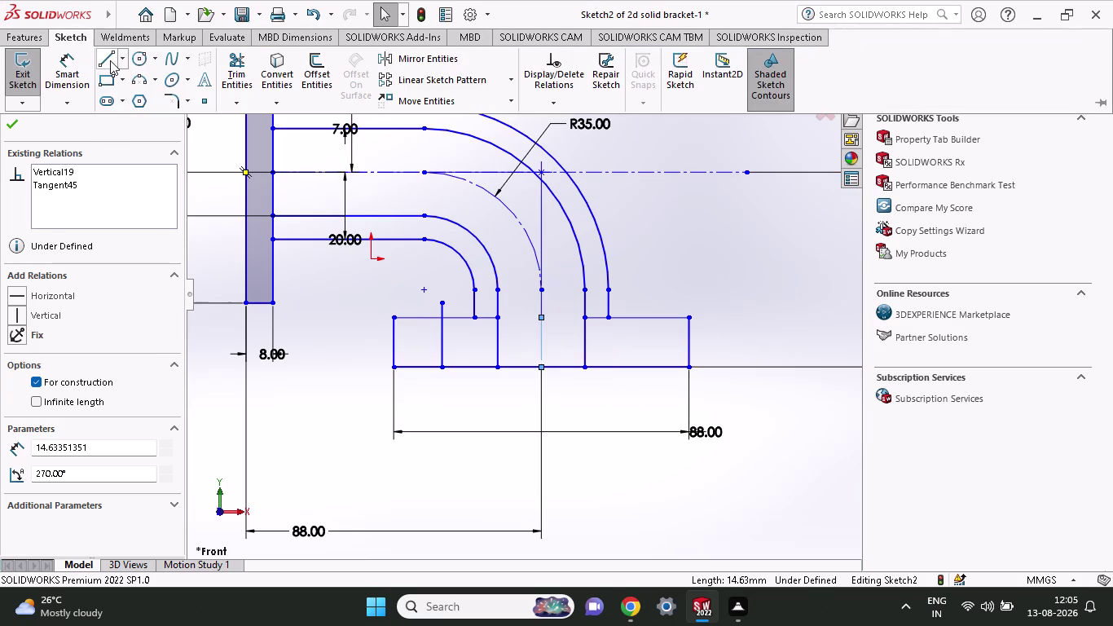
Draw a single vertical line on the plate's right side, from its bottom edge to above its top.
click(110, 60)
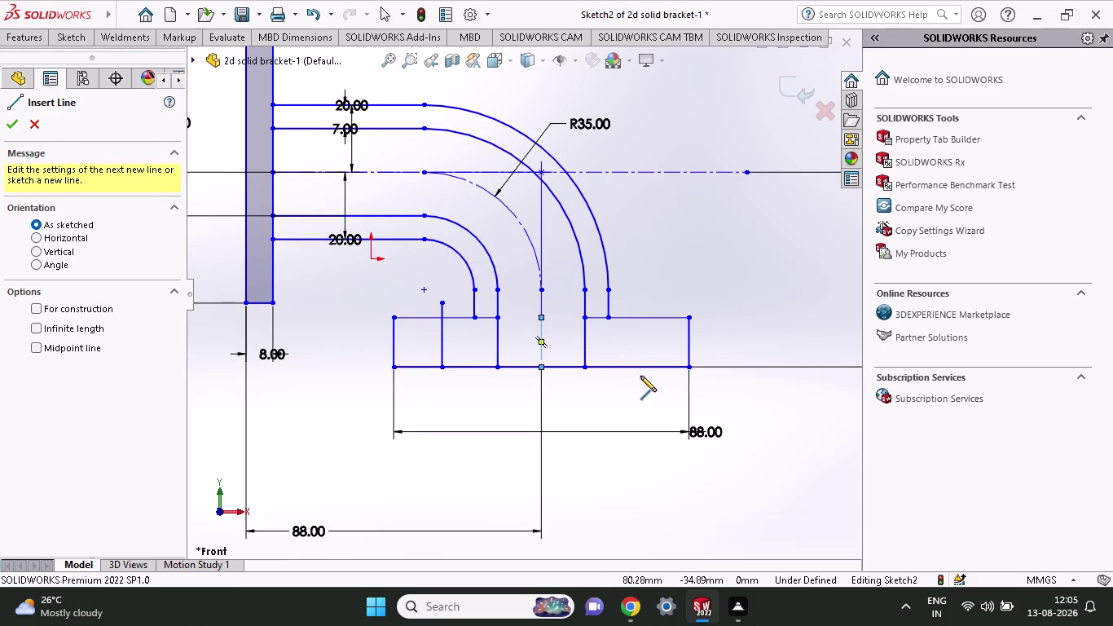
click(640, 368)
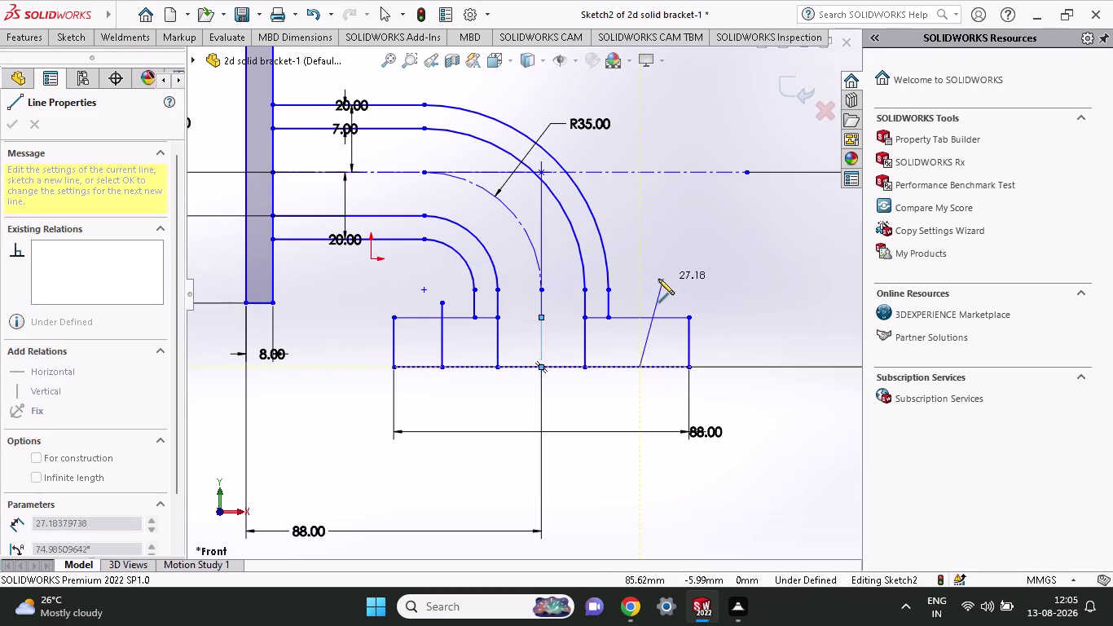
click(642, 279)
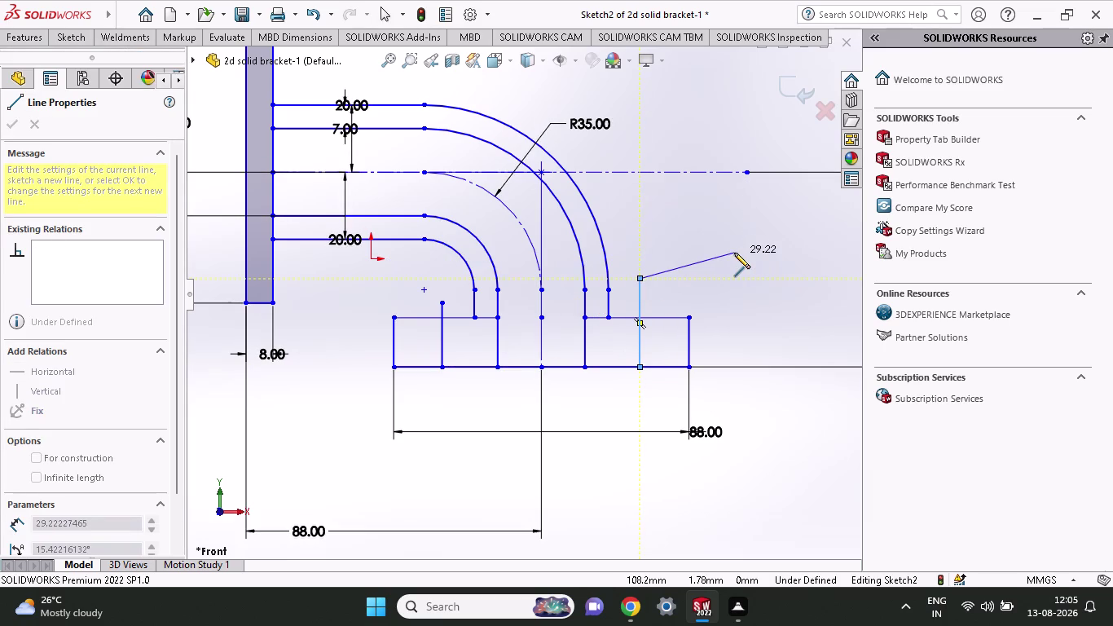
right_click(735, 253)
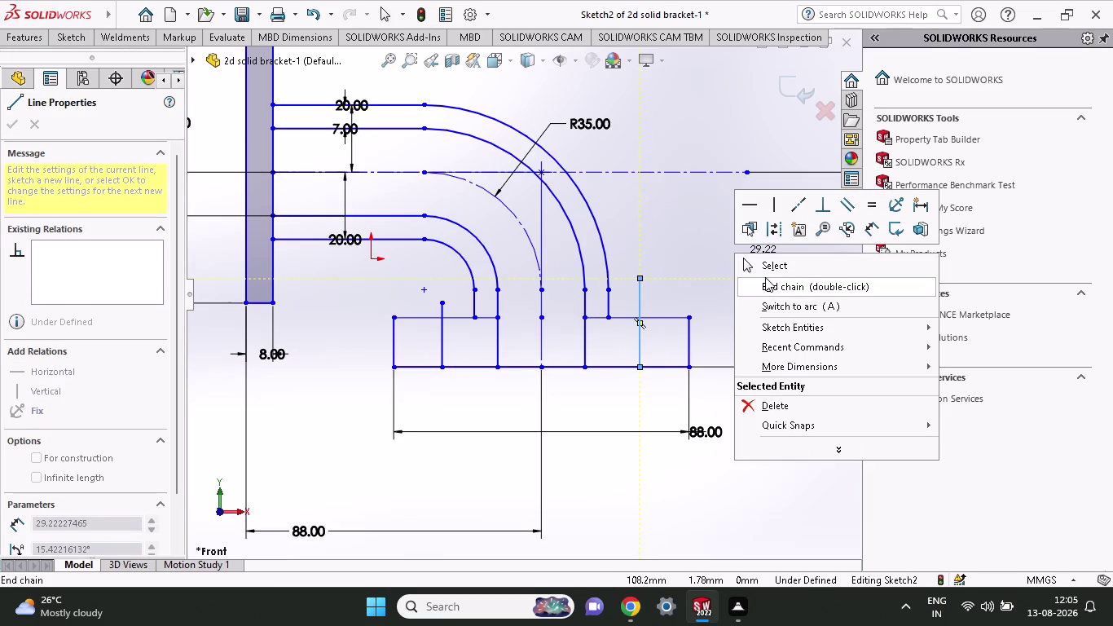
click(765, 273)
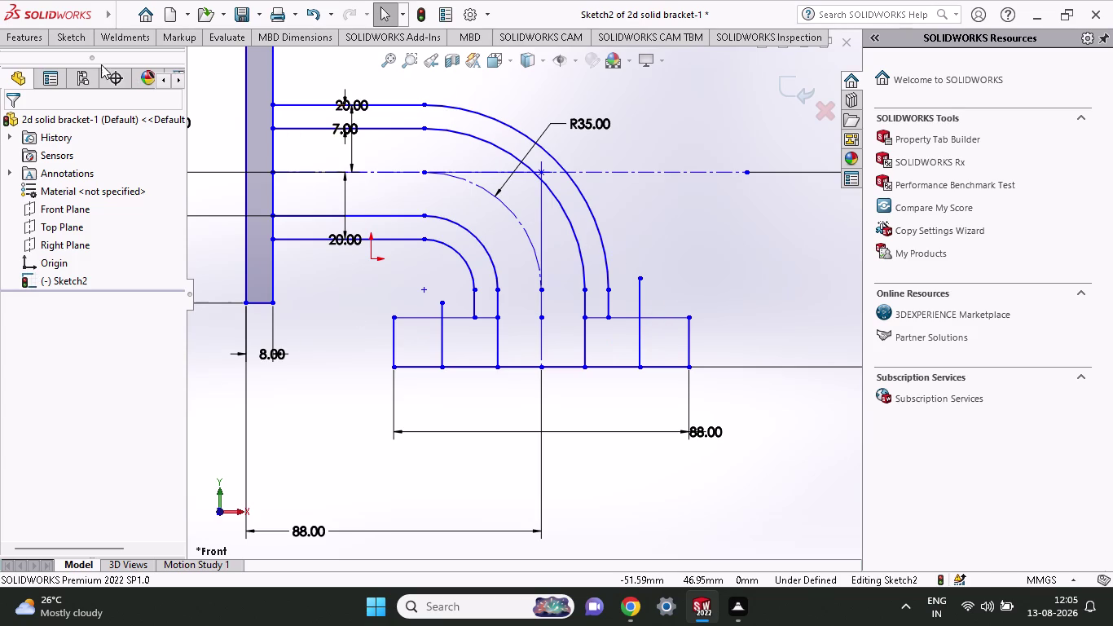
click(80, 30)
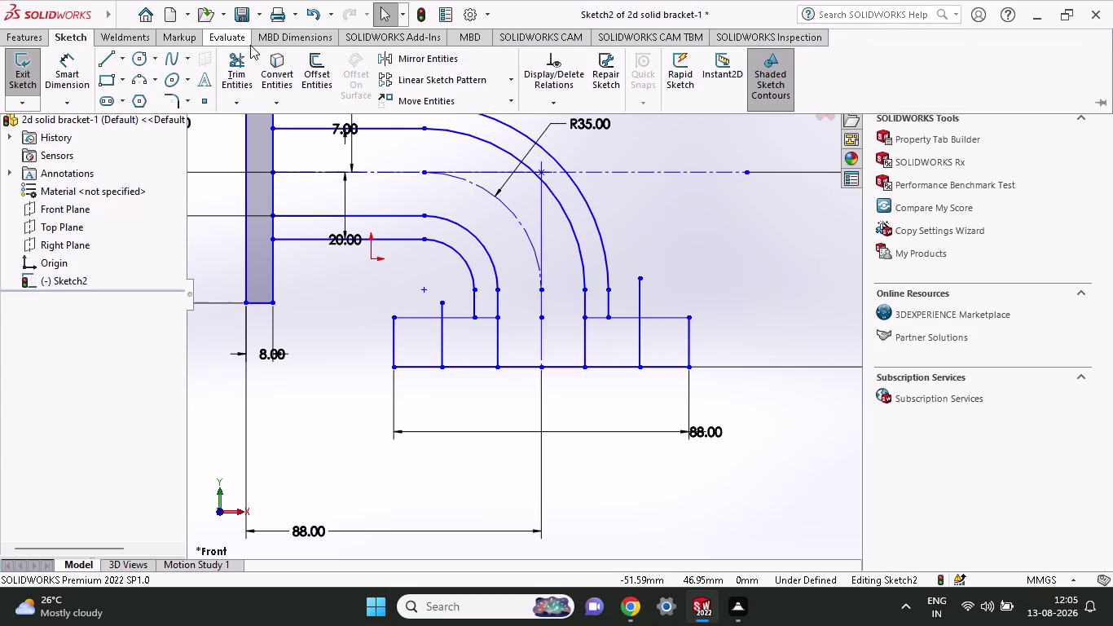
click(231, 62)
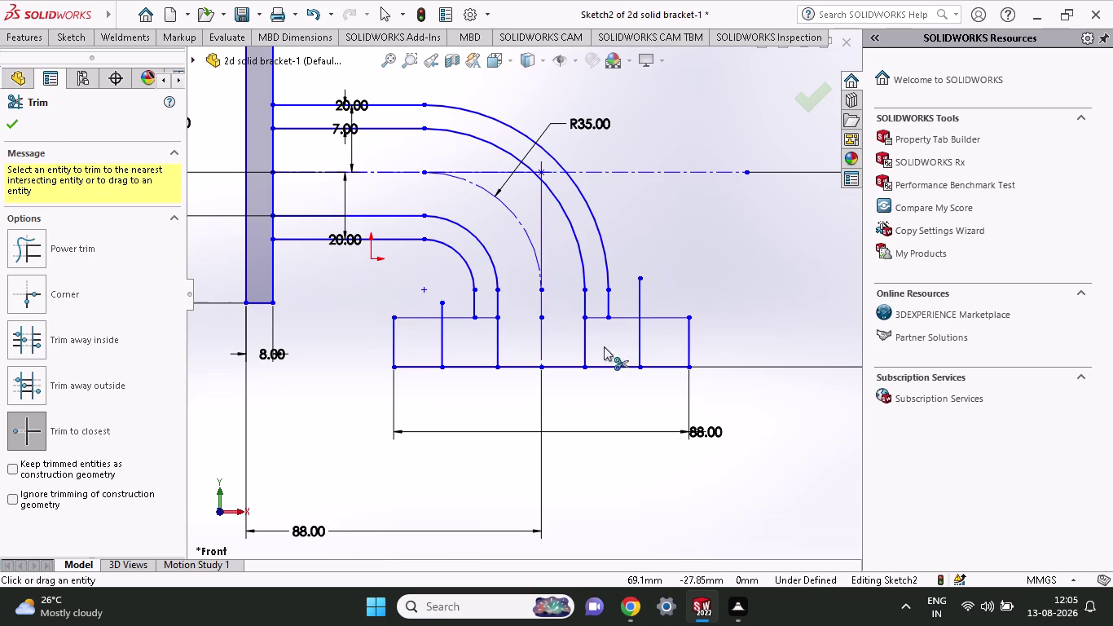
click(638, 293)
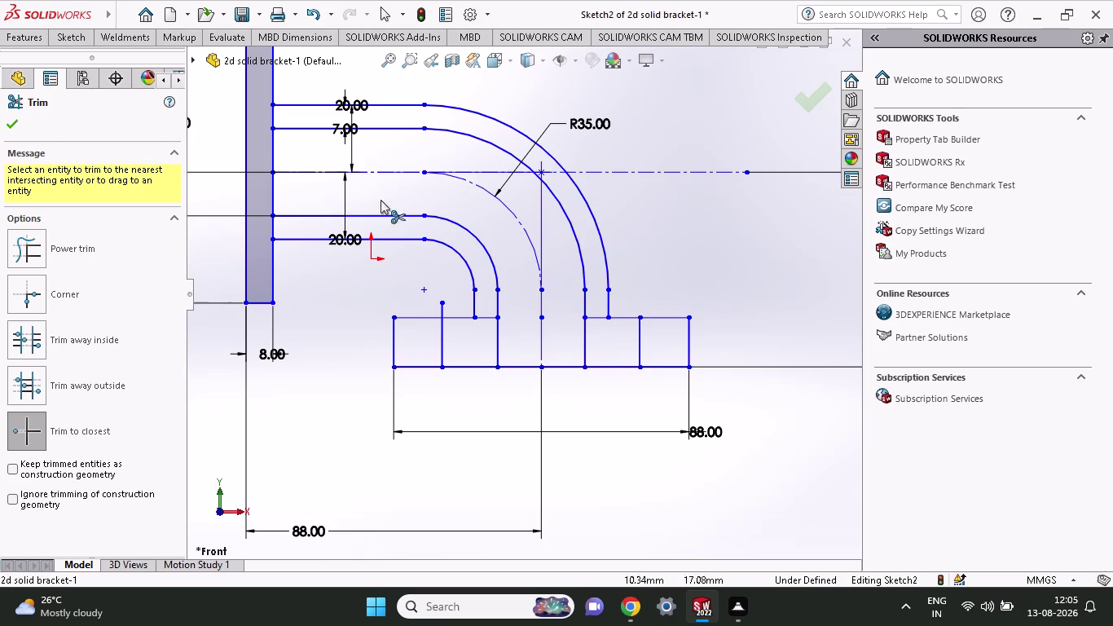
click(66, 36)
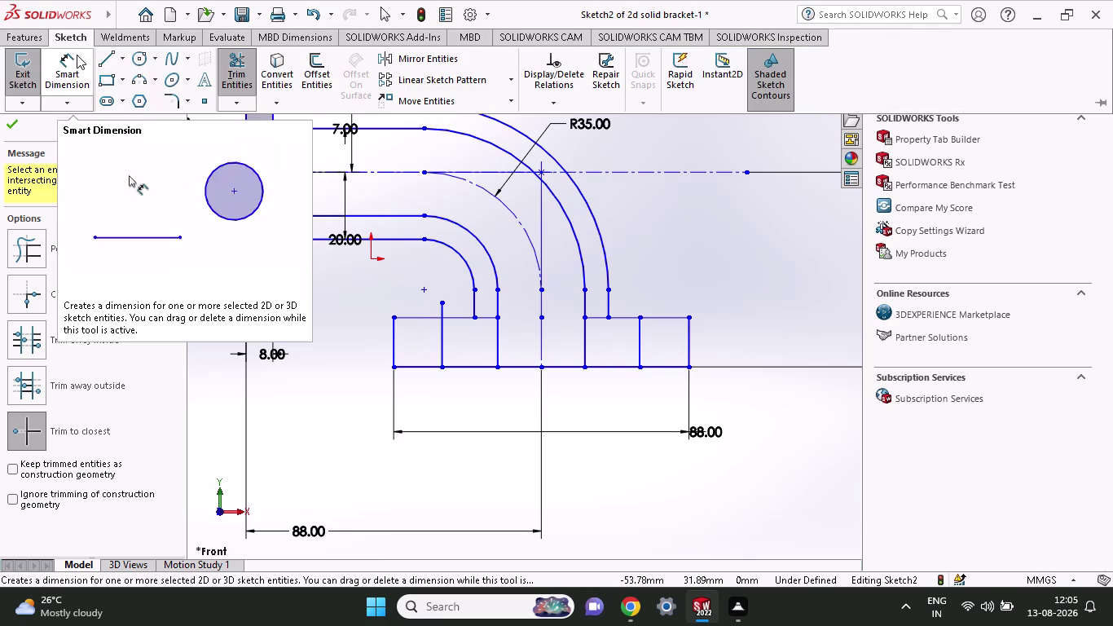
click(102, 59)
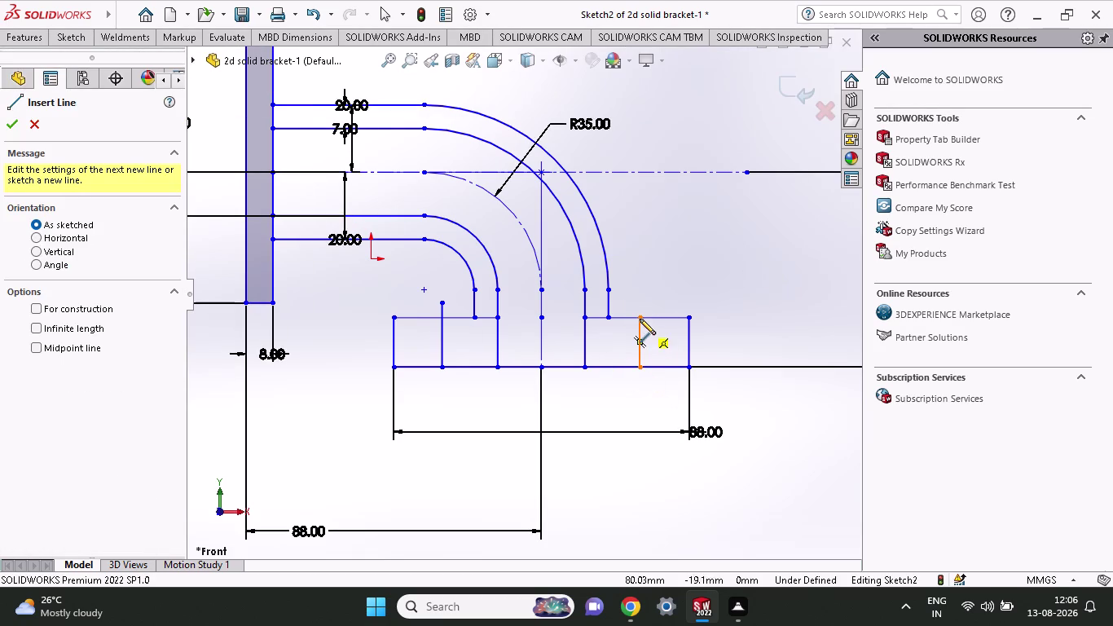
click(640, 318)
click(641, 301)
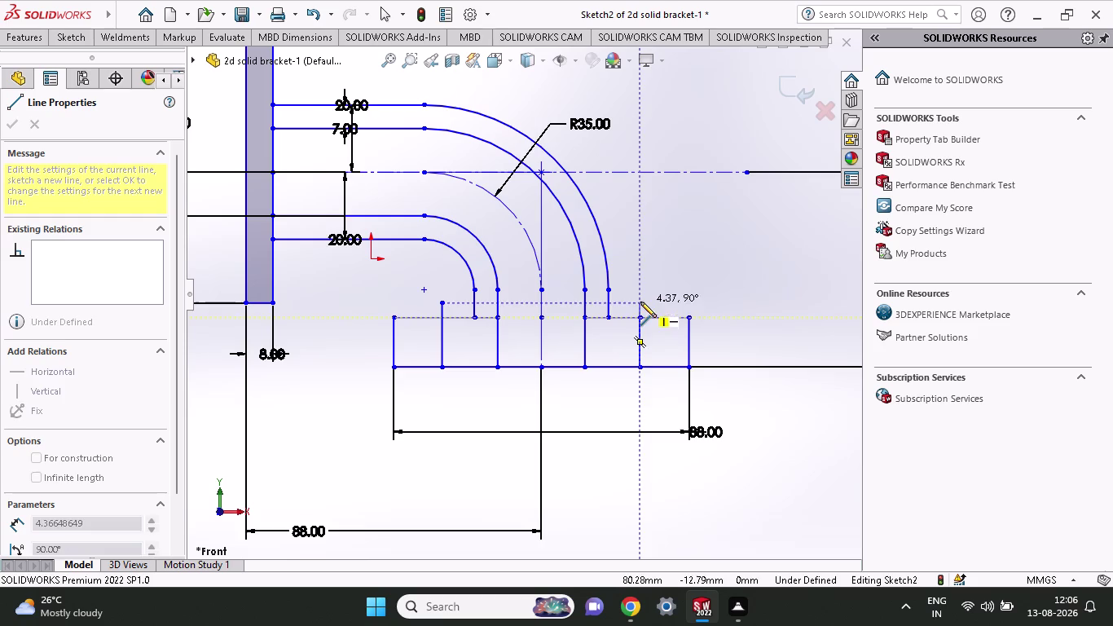
right_click(707, 294)
click(716, 306)
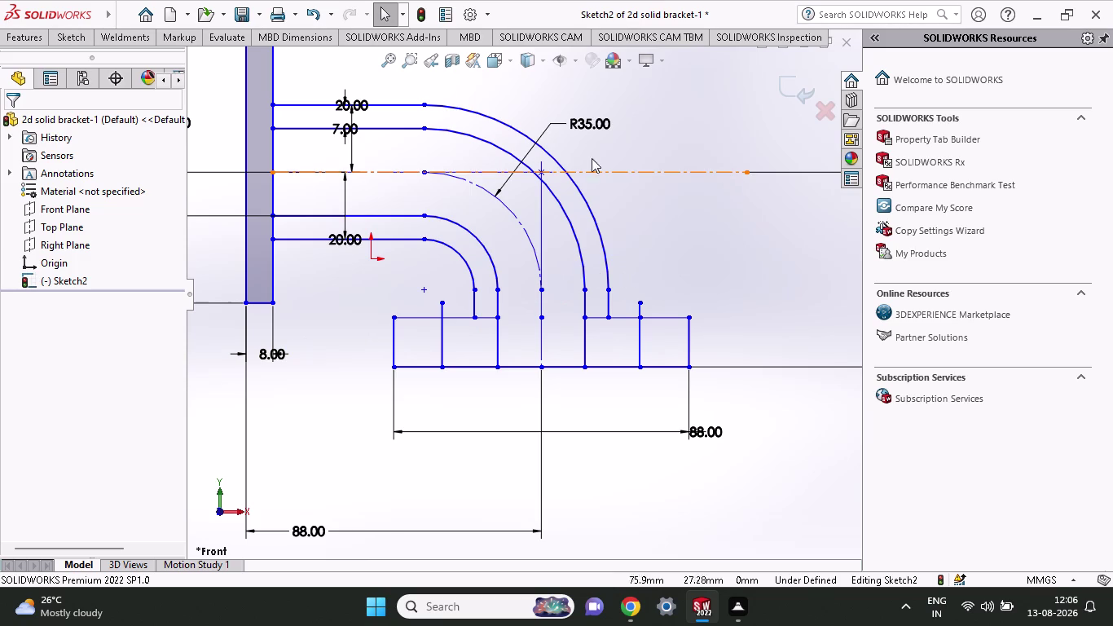
Dimension the left base-plate vertical line 29 mm from the bottom-edge midpoint.
click(86, 40)
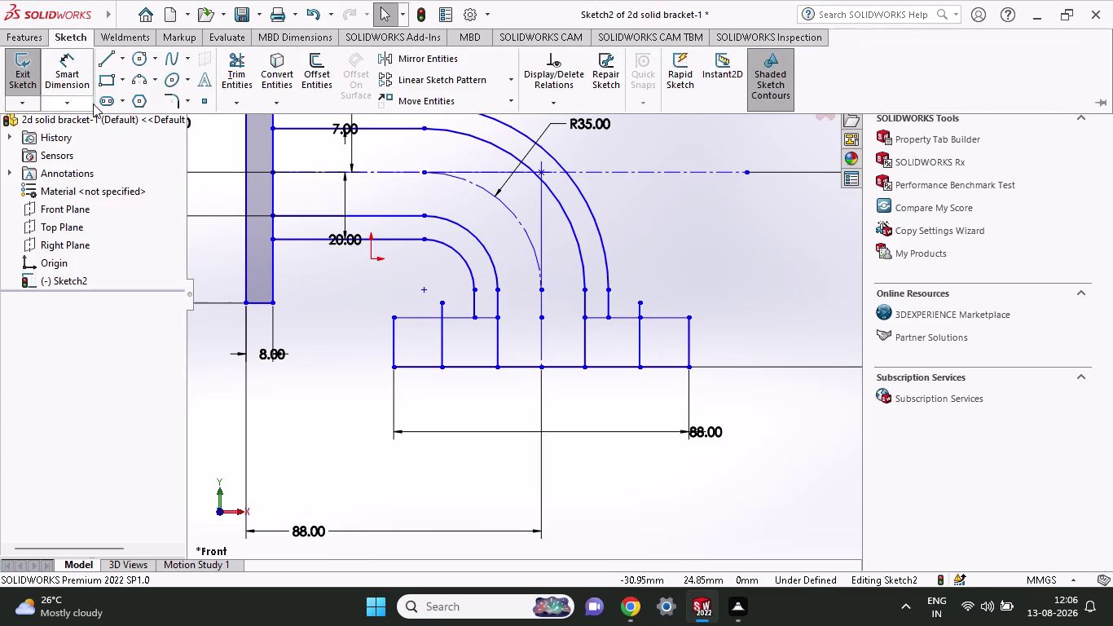
click(61, 61)
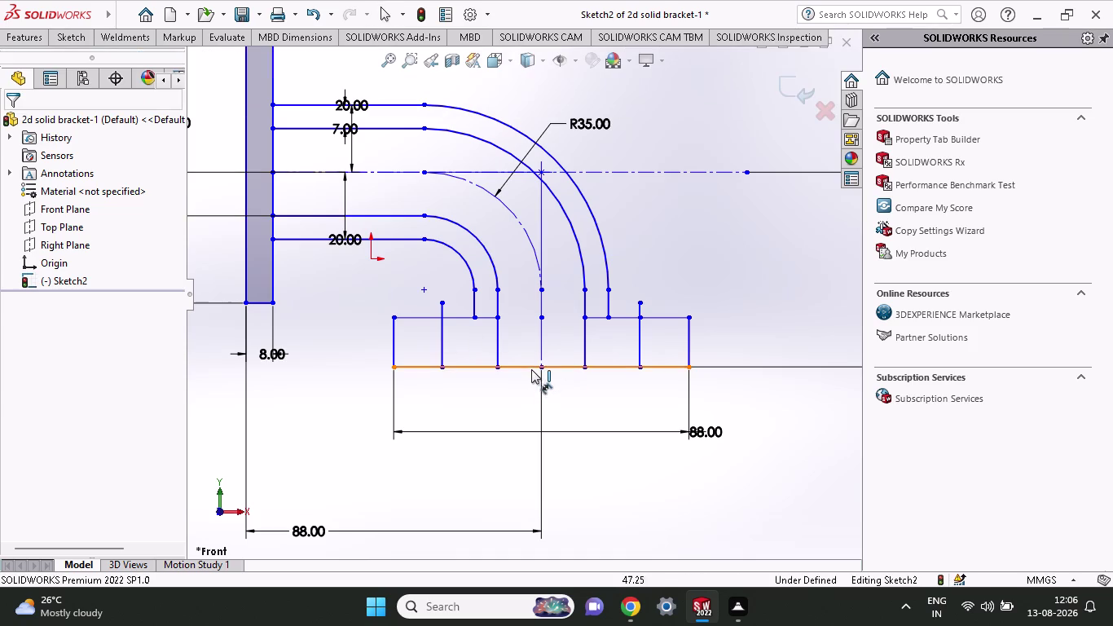
click(537, 364)
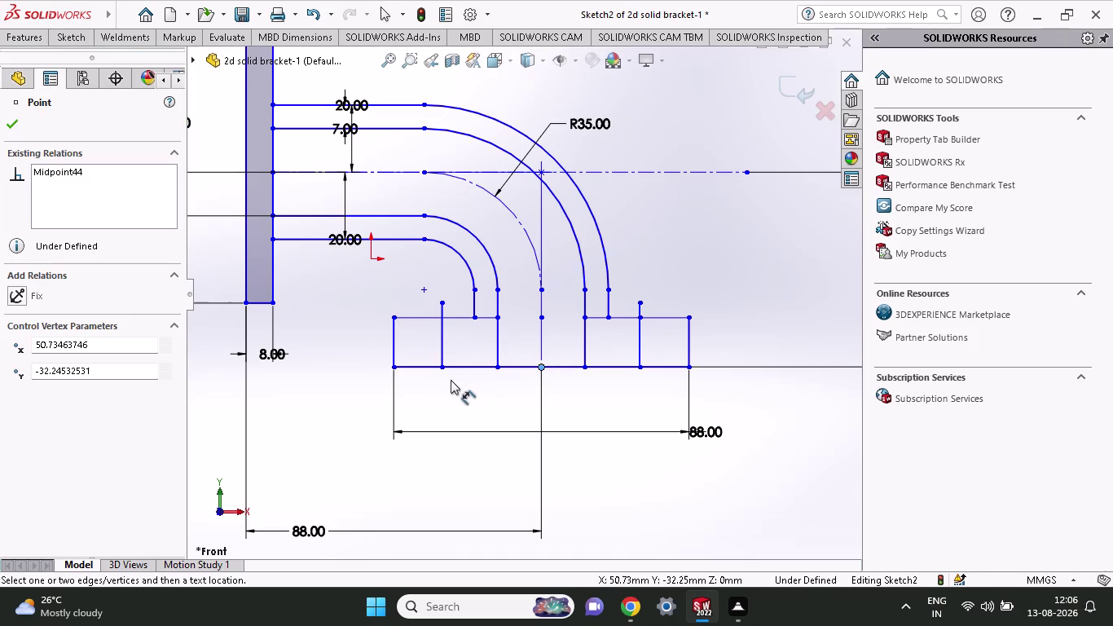
click(444, 367)
click(449, 458)
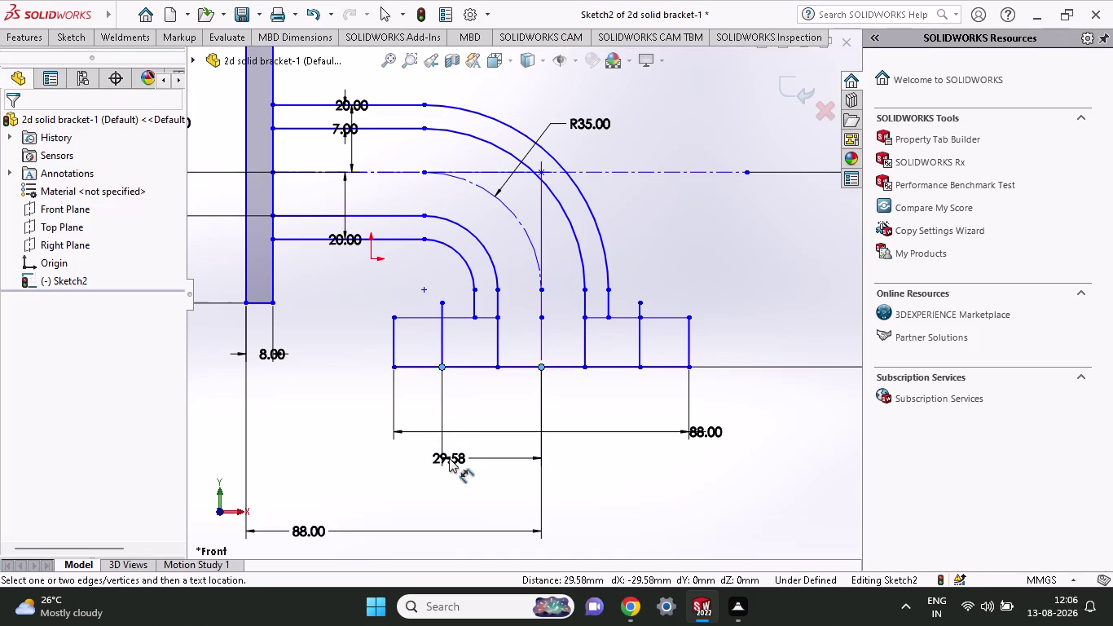
text(29)
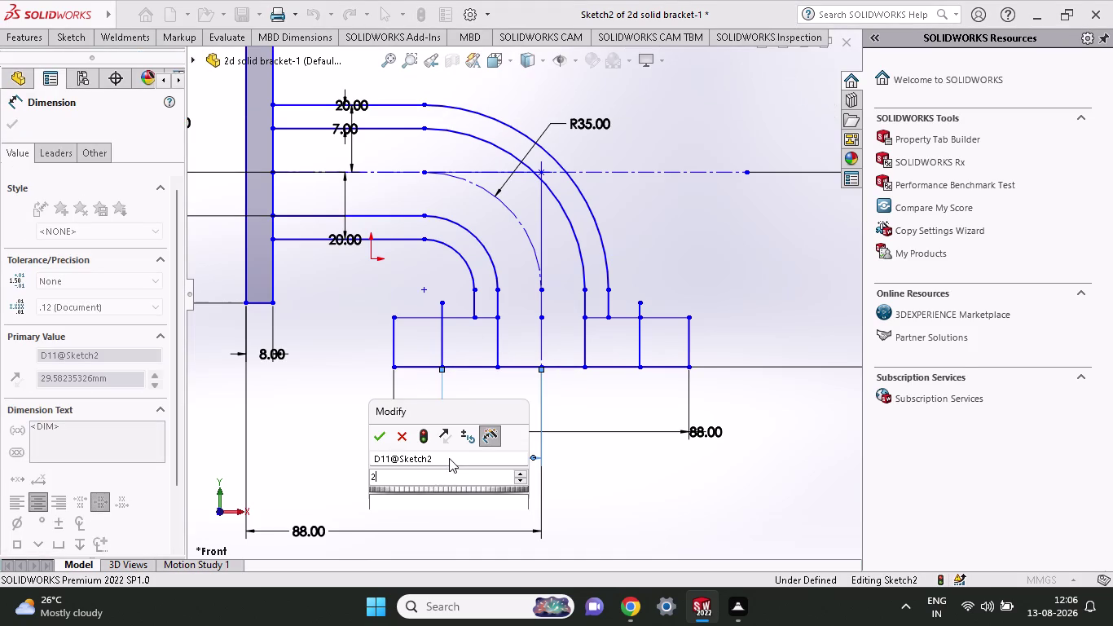
key(Return)
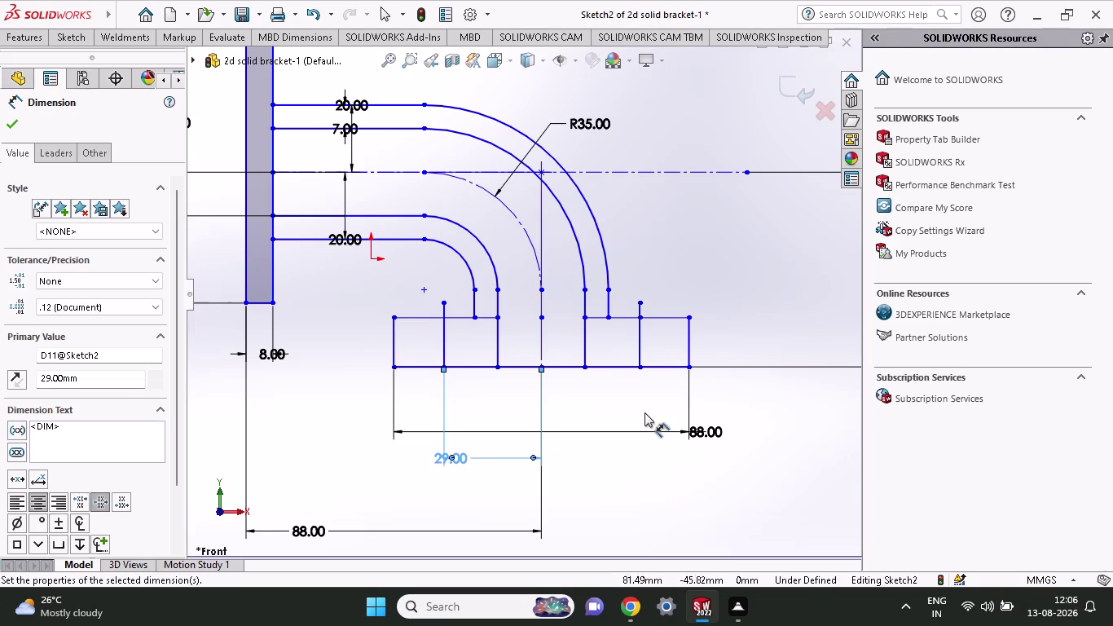
Dimension the right base-plate vertical line 29 mm from the bottom-edge midpoint.
click(540, 365)
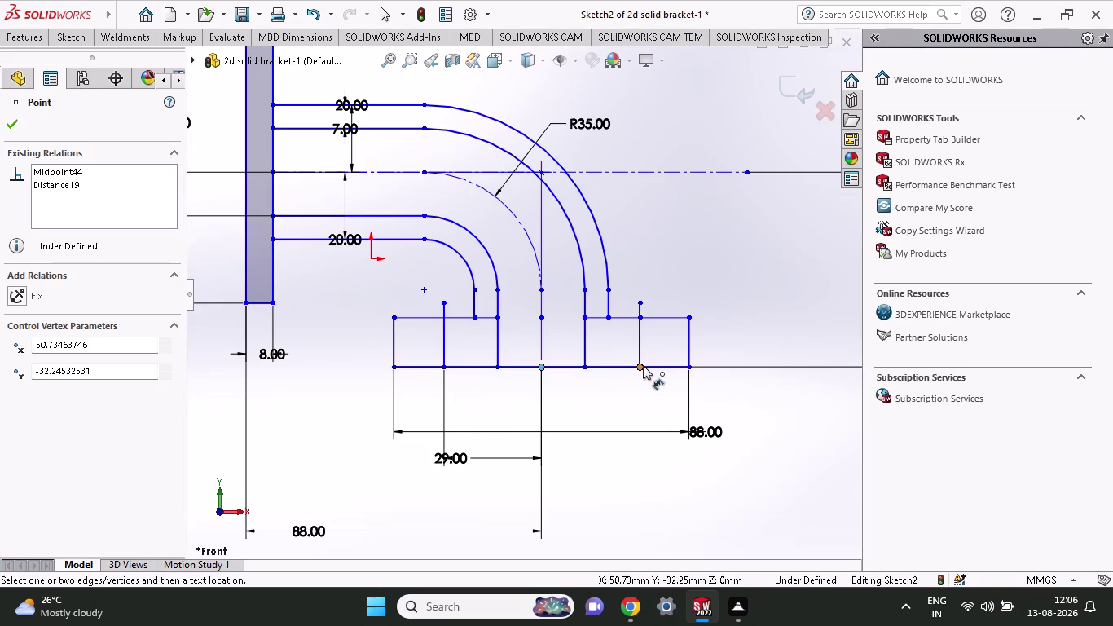
click(643, 365)
click(620, 478)
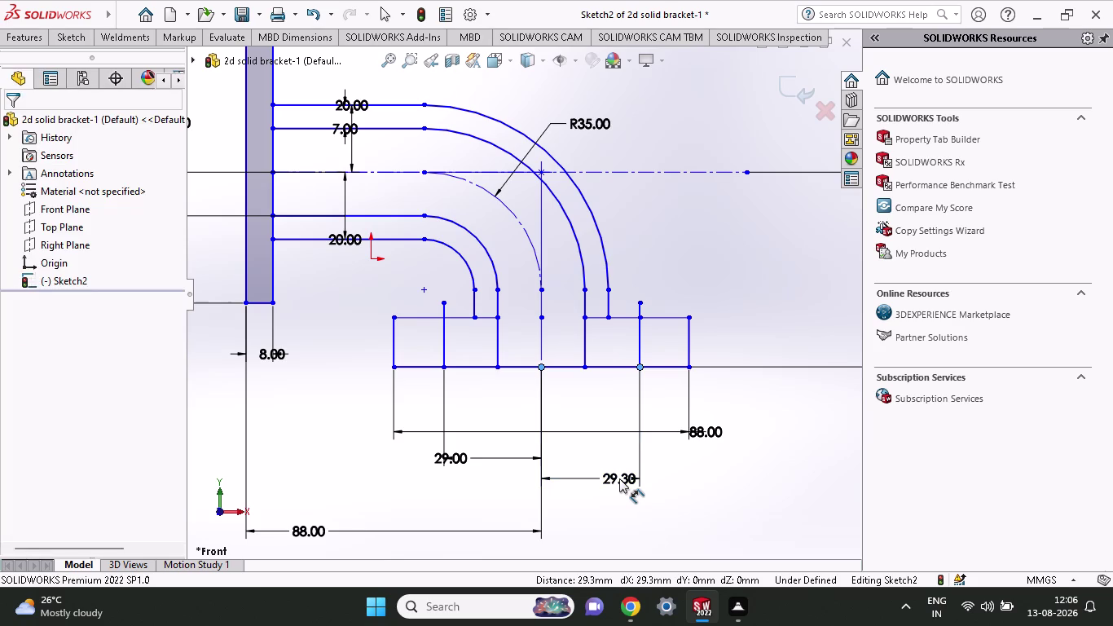
text(29)
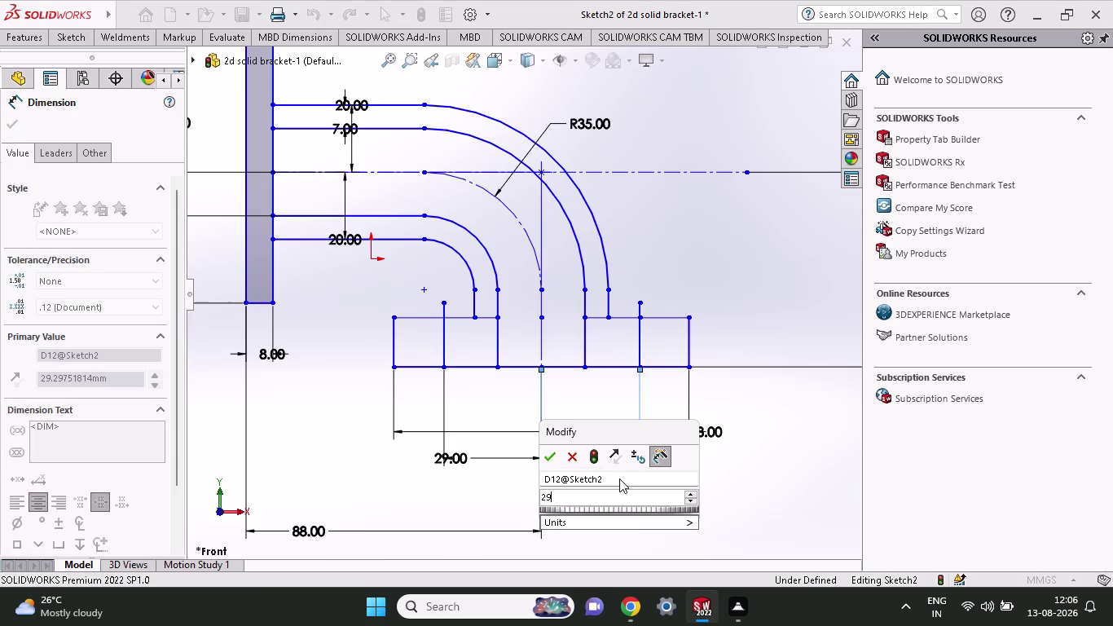
key(Return)
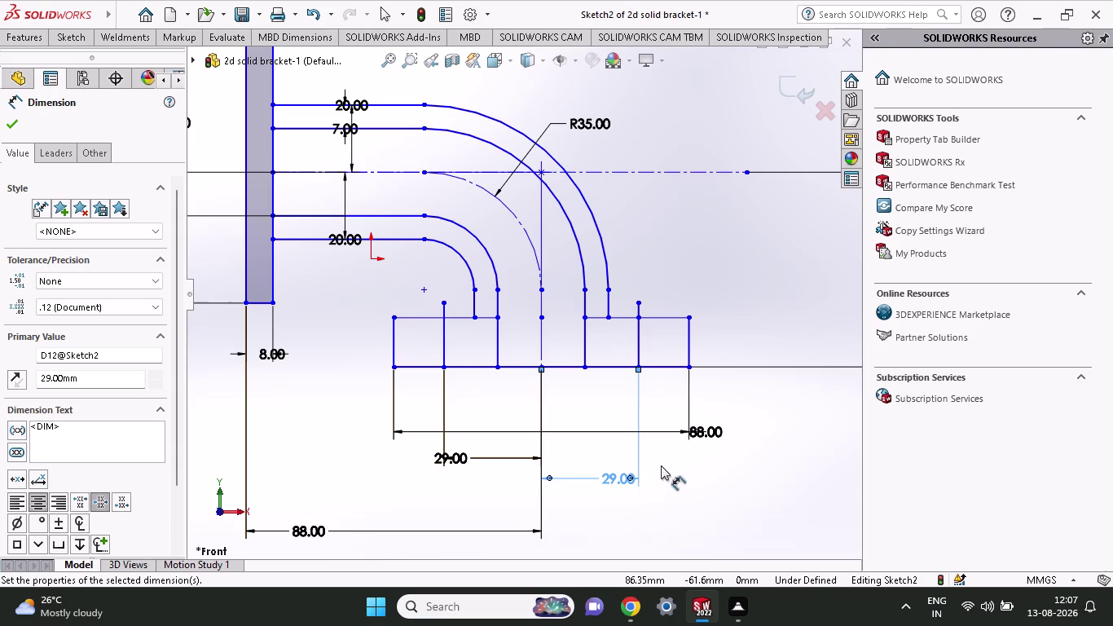
click(641, 363)
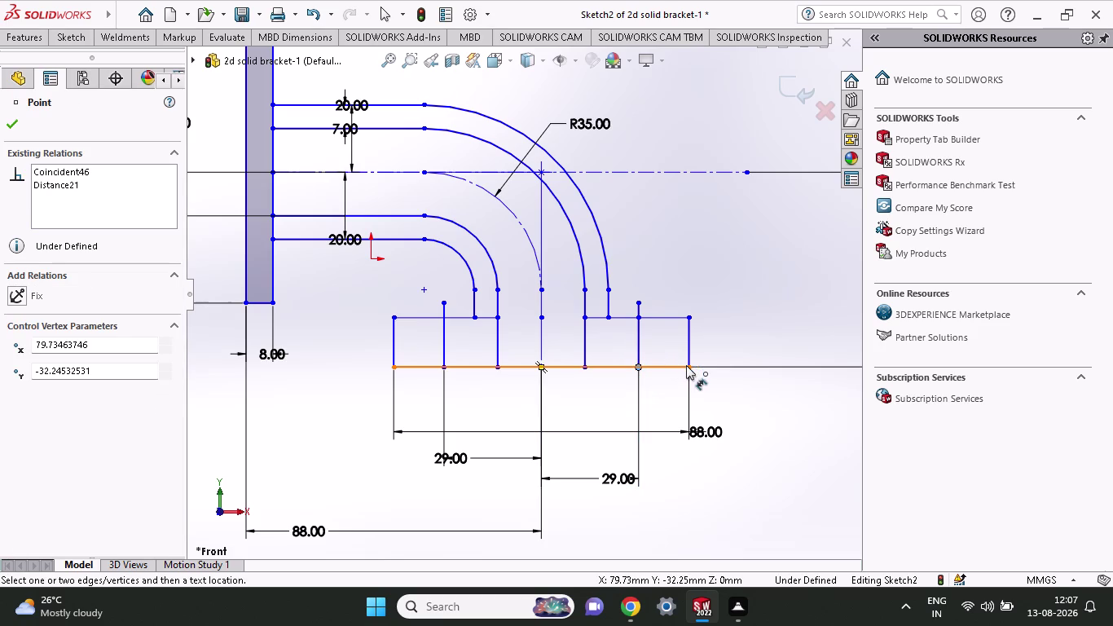
click(686, 365)
click(670, 520)
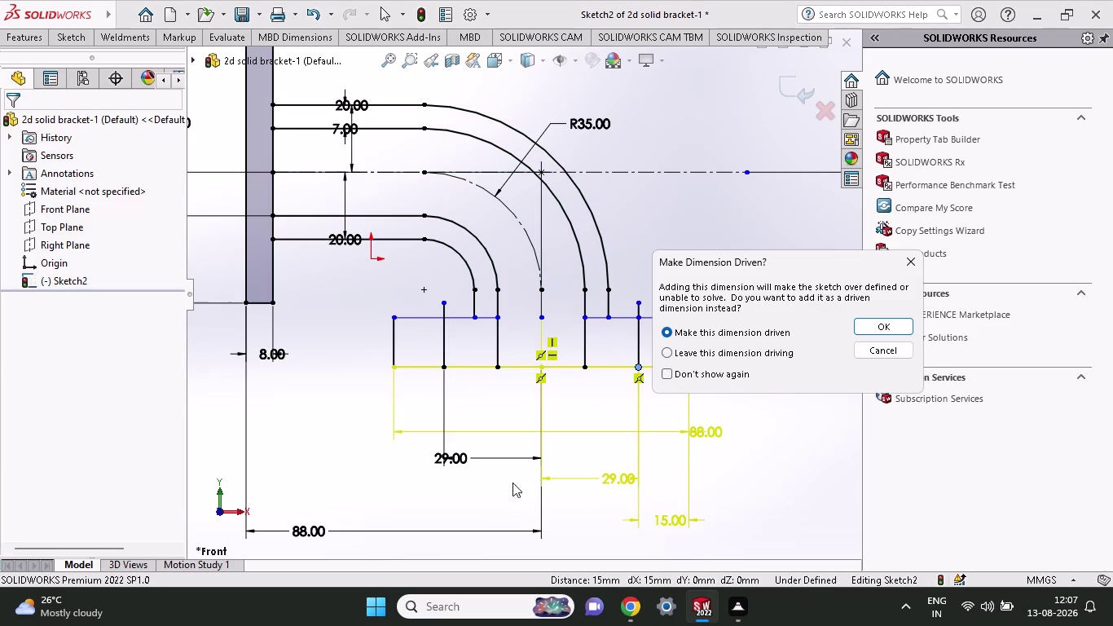
click(910, 260)
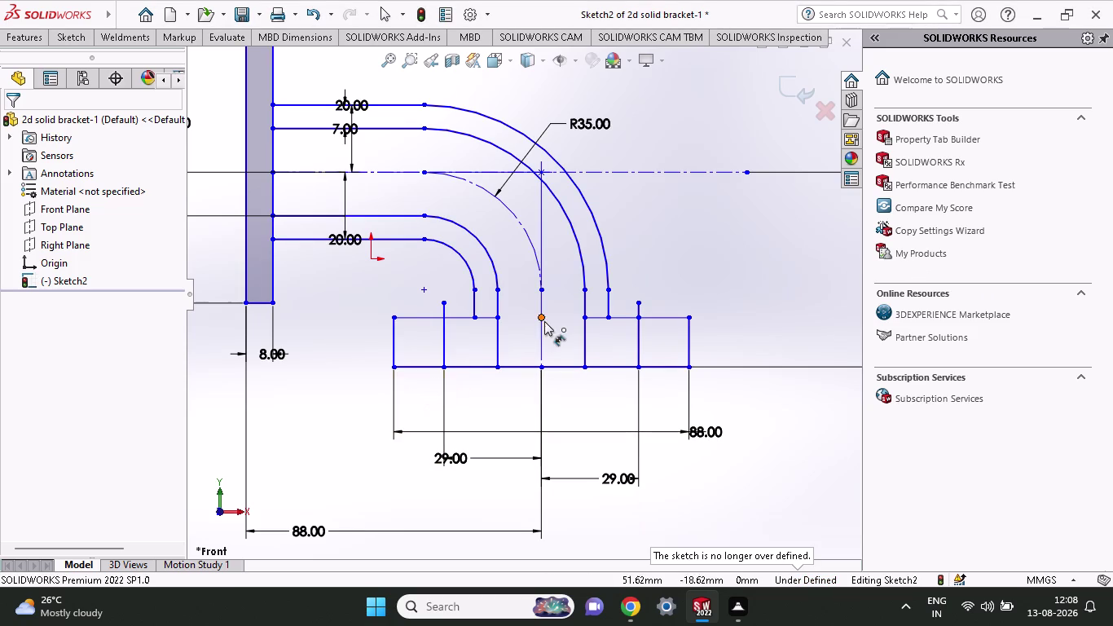